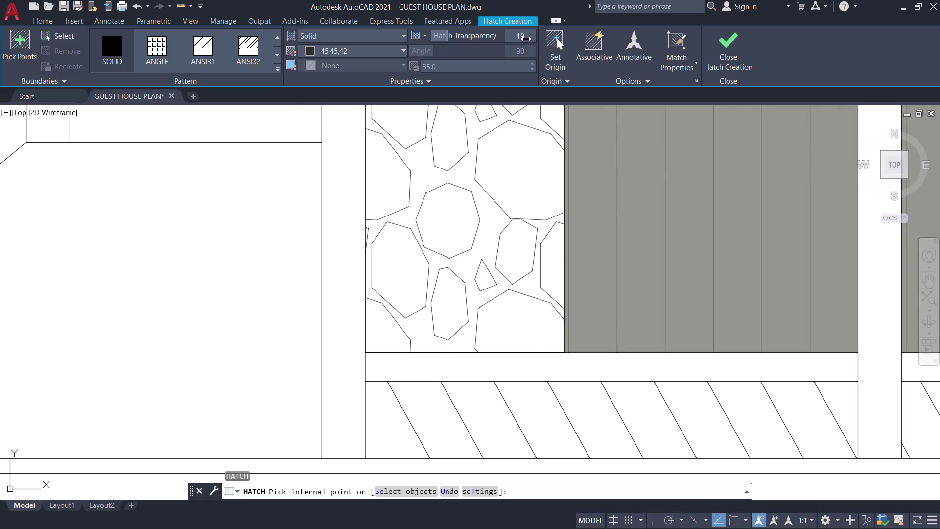
Set the hatch transparency to 3.
click(526, 36)
click(520, 35)
click(518, 37)
click(527, 35)
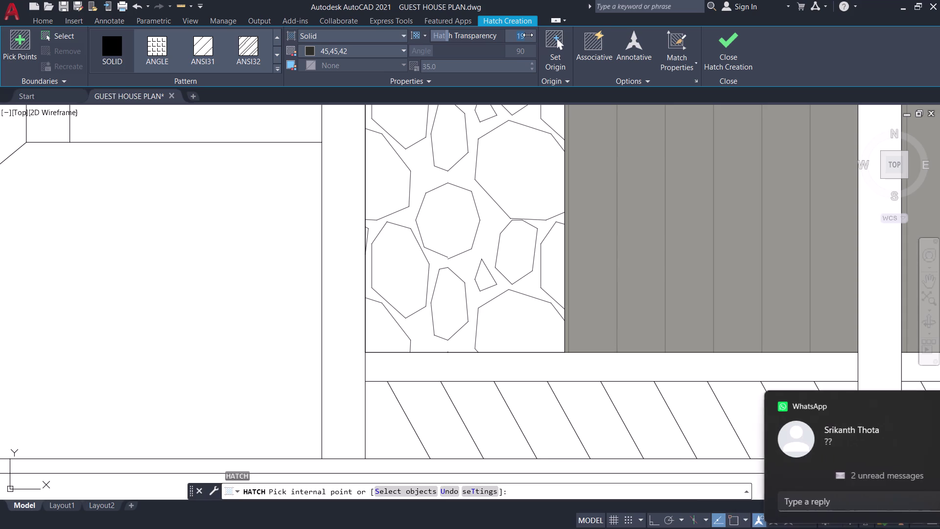
key(3)
key(Return)
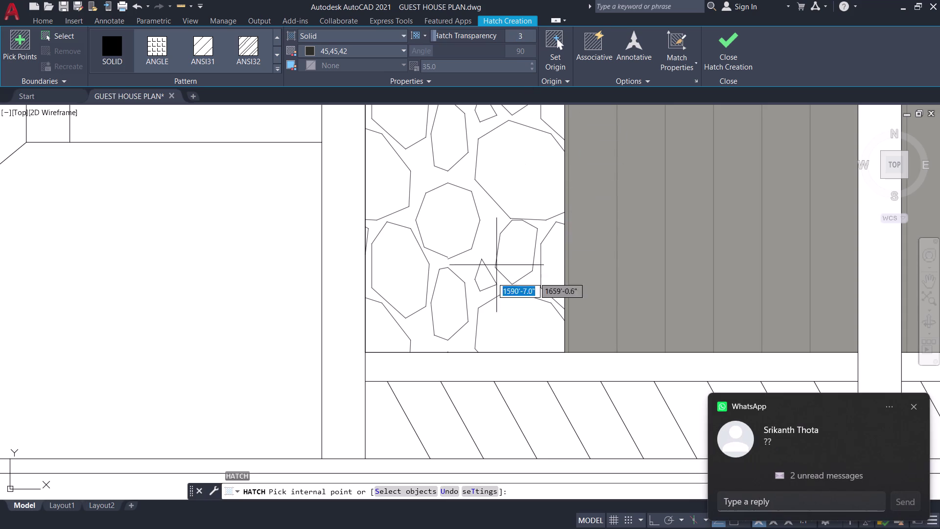
Fill the base strips below the stone column and the window wall dark.
click(470, 370)
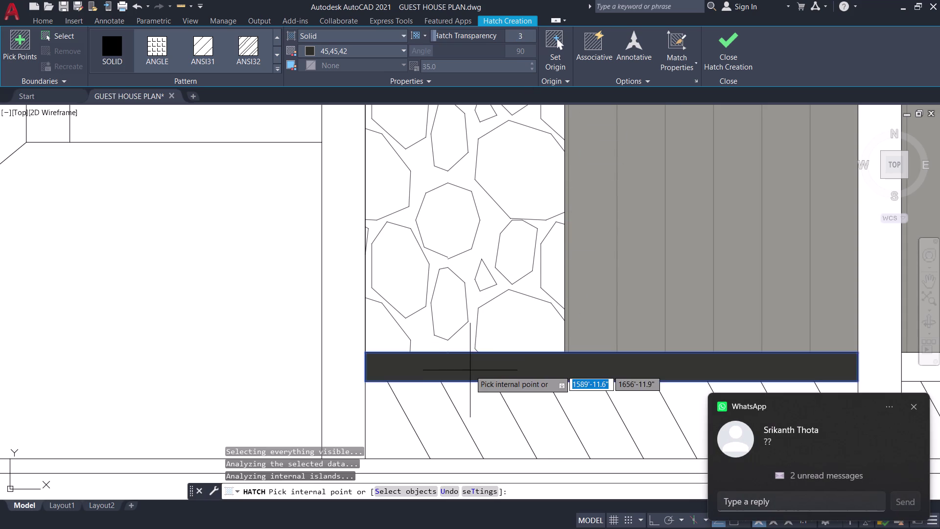
scroll(down, 3)
middle_drag(467, 369, 363, 335)
scroll(up, 3)
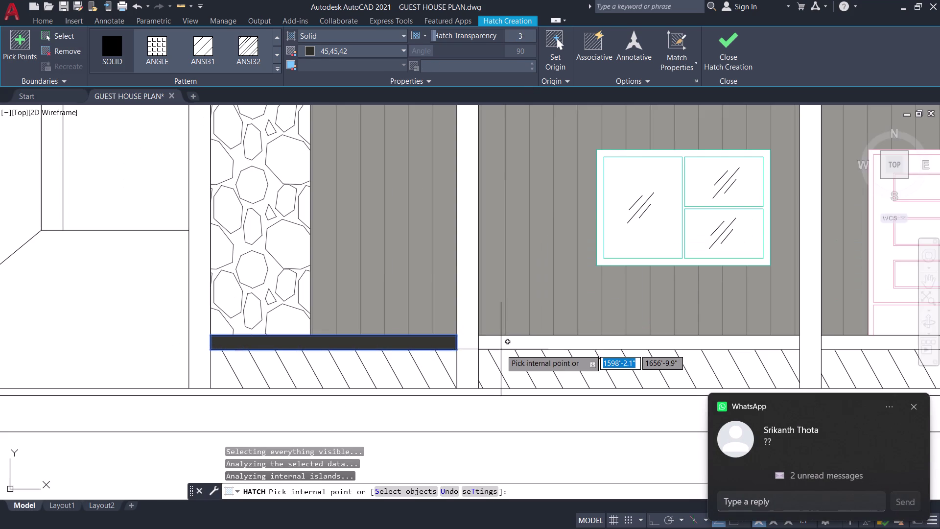
click(507, 344)
scroll(down, 3)
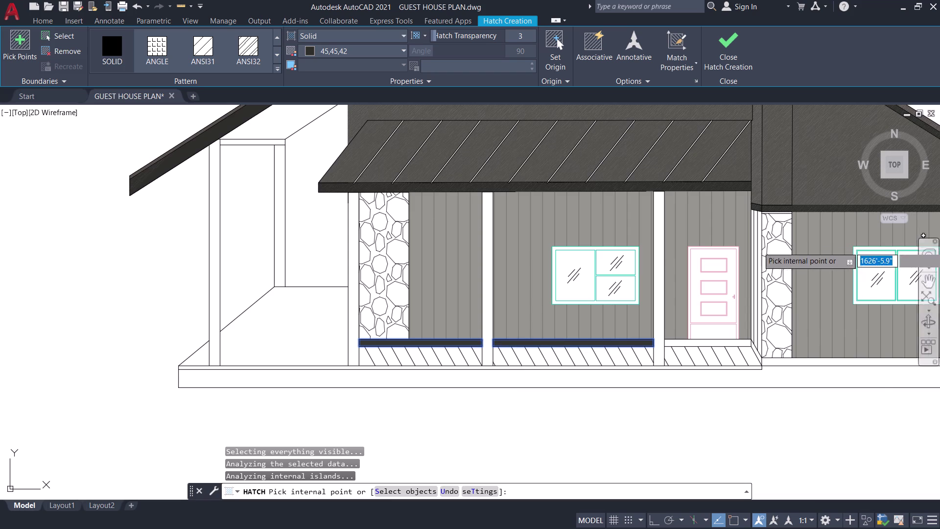
Fill the strip under the door, the angled corner and the right-wing band, then finish the hatch.
scroll(up, 3)
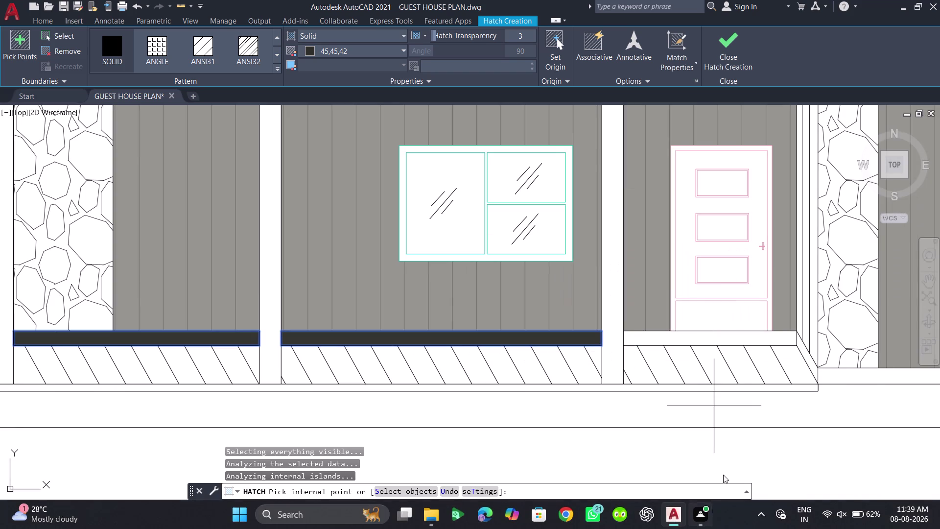
scroll(up, 3)
click(721, 336)
scroll(down, 3)
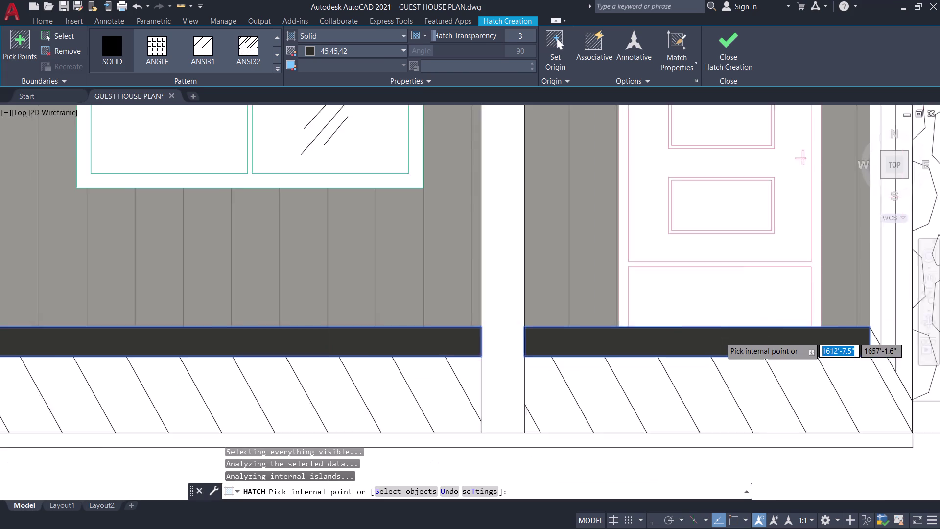
middle_drag(720, 337, 585, 326)
scroll(up, 3)
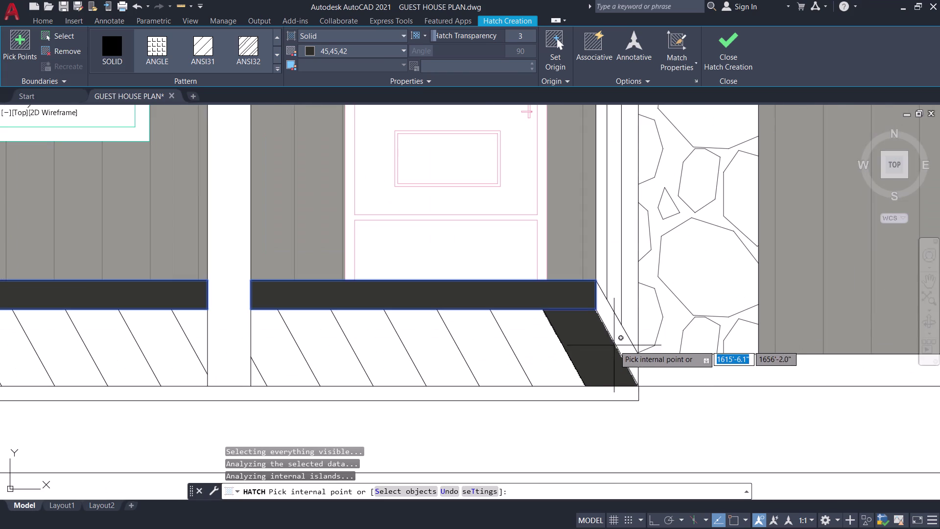
click(624, 340)
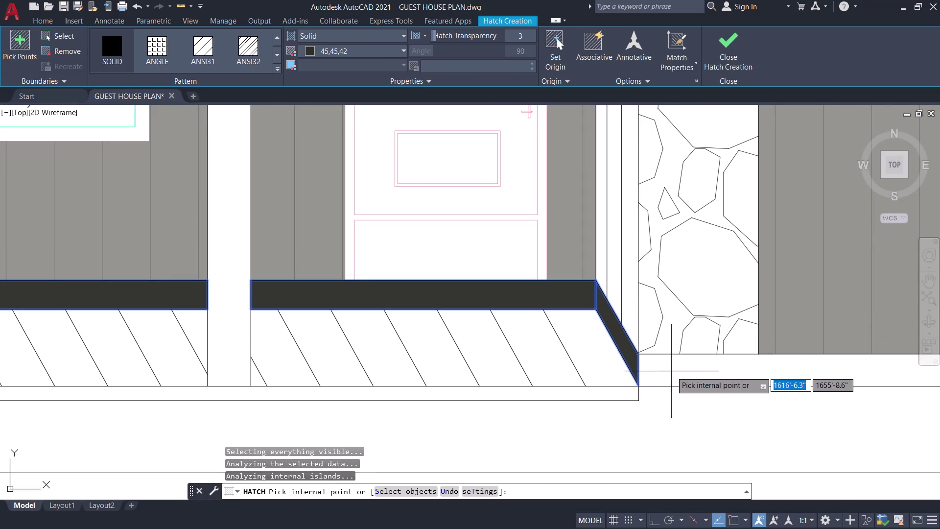
click(671, 370)
scroll(down, 3)
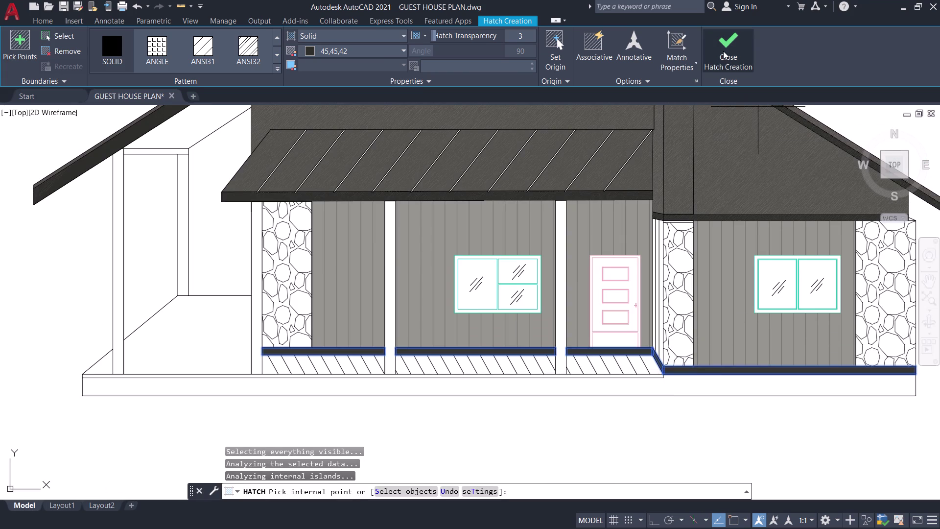
click(723, 51)
scroll(down, 3)
Recentre the elevation on the porch base and start a new HATCH.
middle_drag(496, 377, 580, 417)
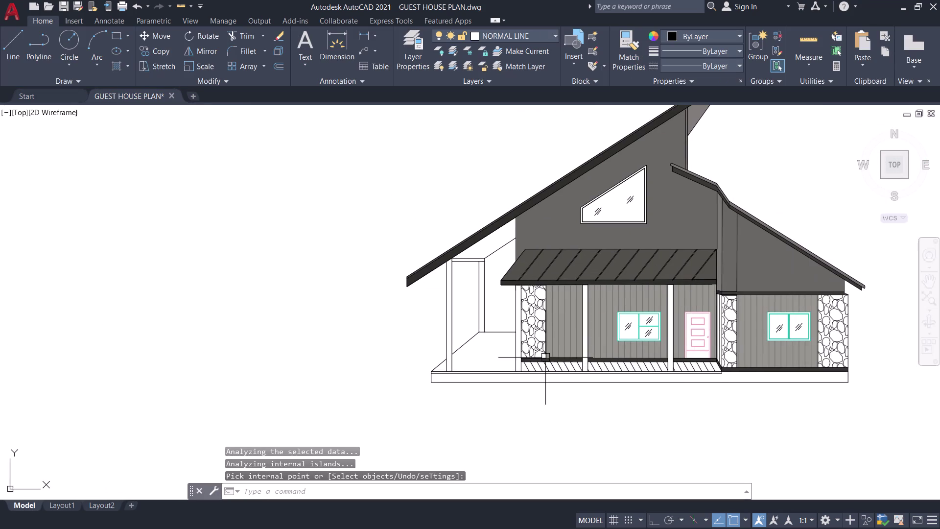
scroll(up, 3)
middle_drag(567, 431, 622, 395)
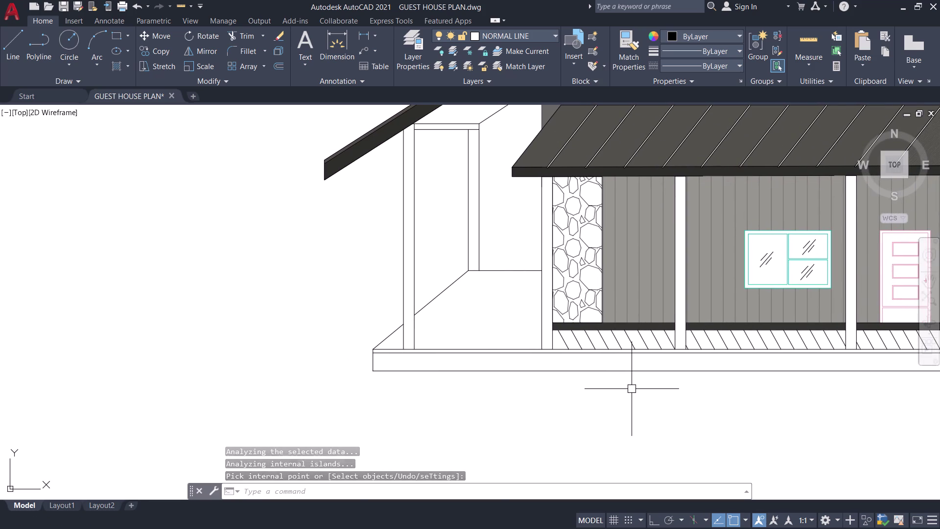
text(H)
key(space)
drag(360, 54, 368, 53)
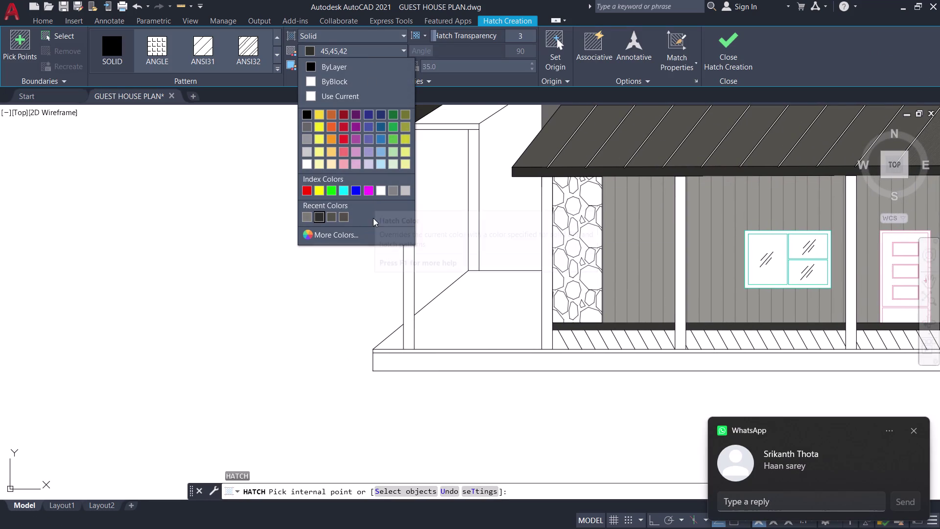
Open More Colors and browse the colour swatches.
click(374, 232)
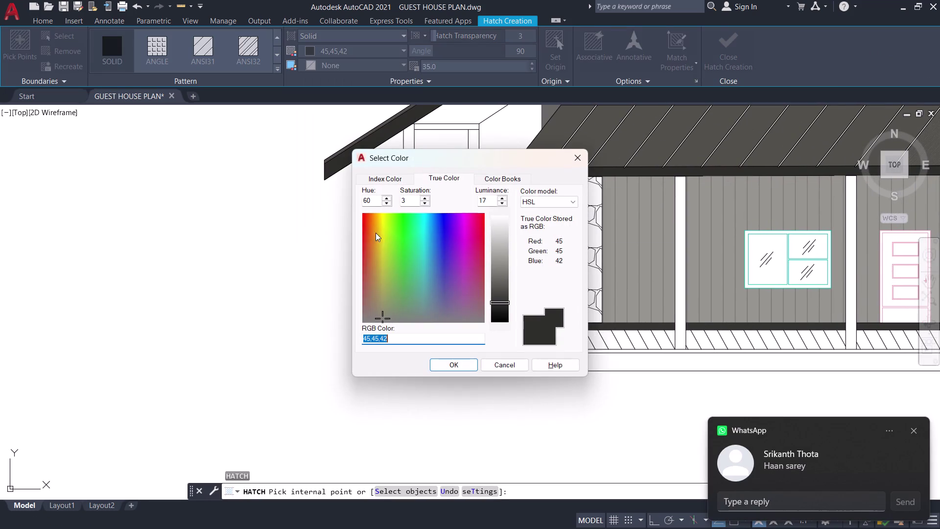
click(497, 182)
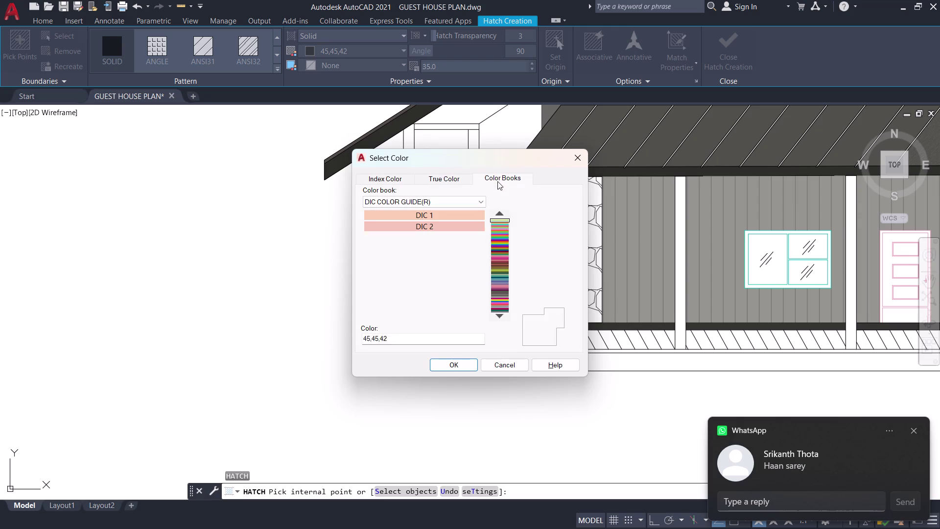
click(500, 224)
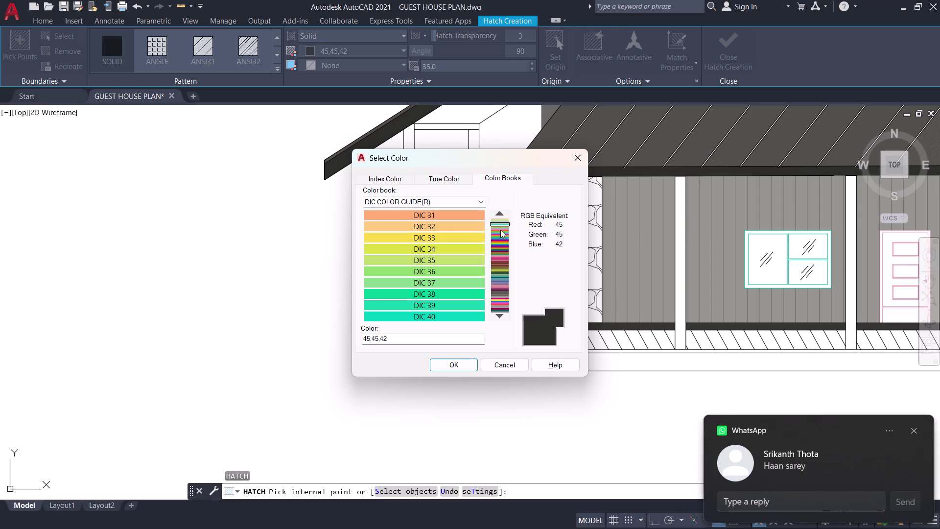
click(503, 238)
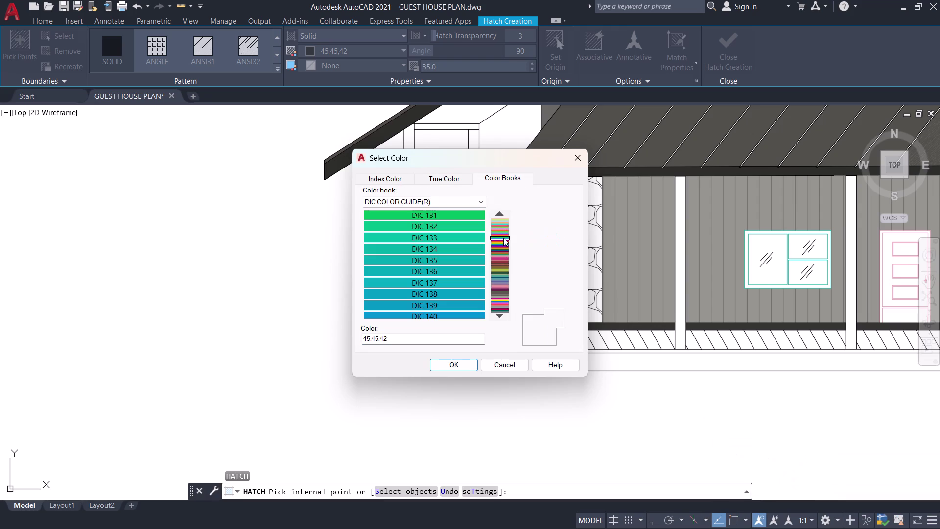
click(503, 245)
click(503, 250)
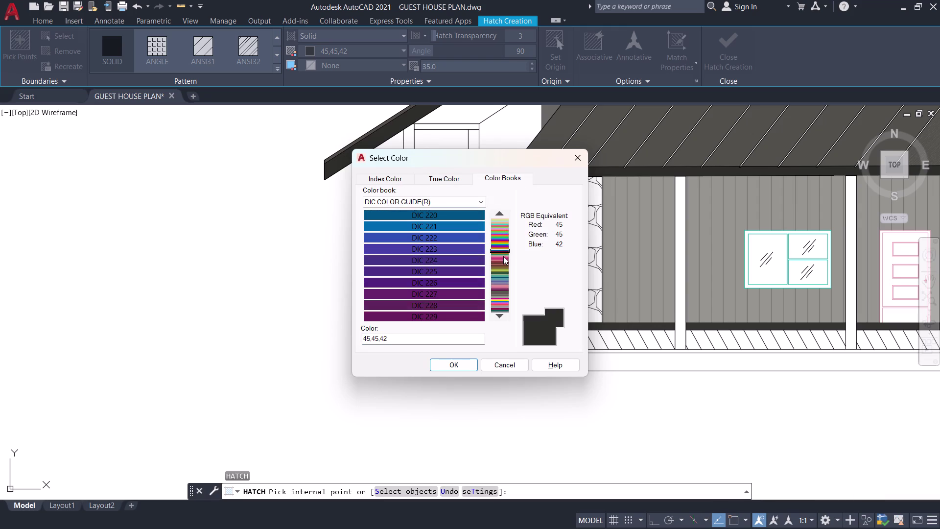
click(504, 256)
click(501, 266)
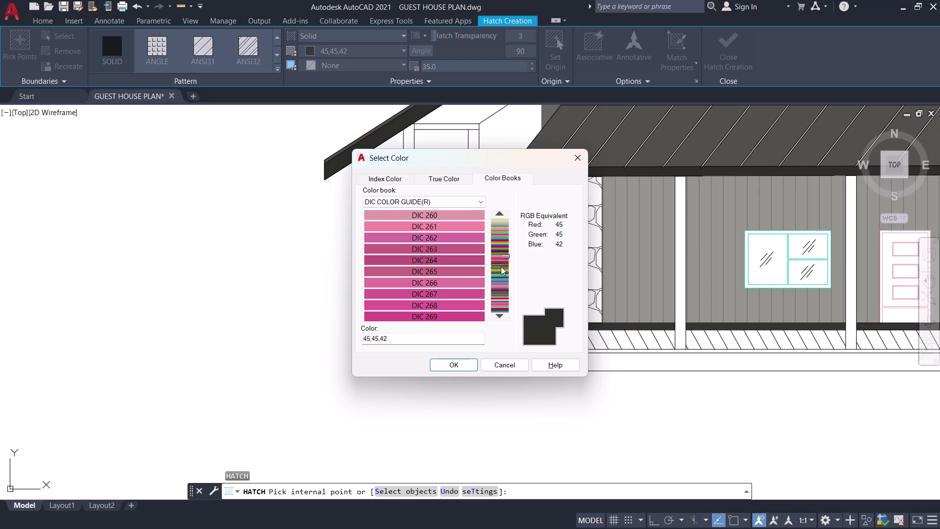
Choose DIC 546 1/2 from the DIC COLOR GUIDE(R) colour book and confirm.
click(501, 271)
click(503, 297)
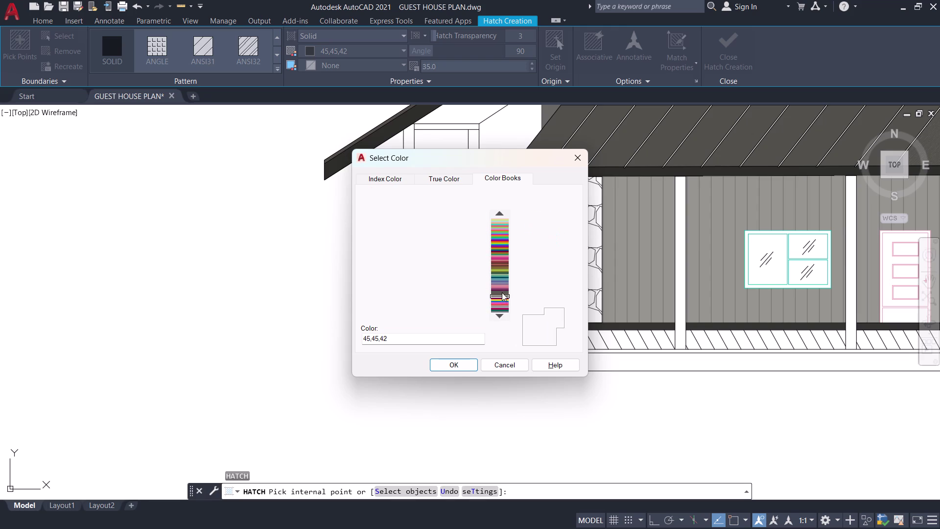
click(496, 211)
click(475, 223)
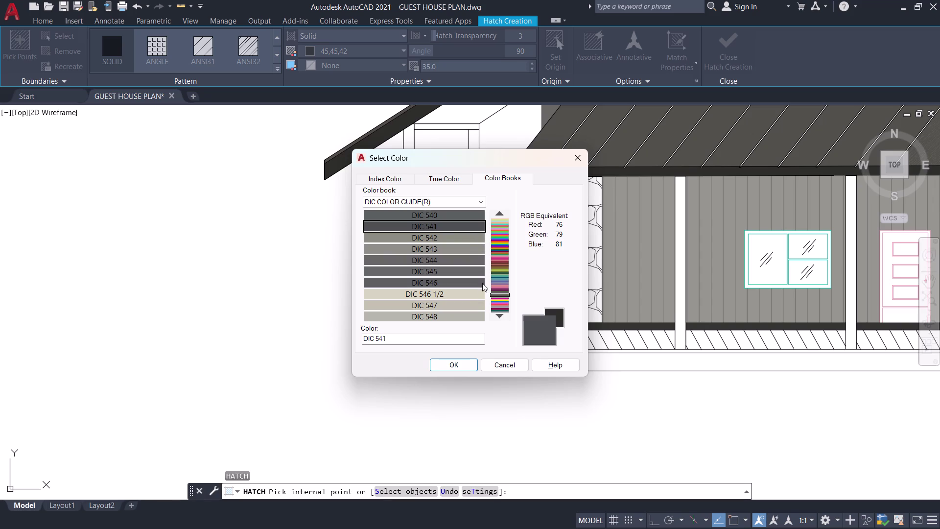
click(475, 290)
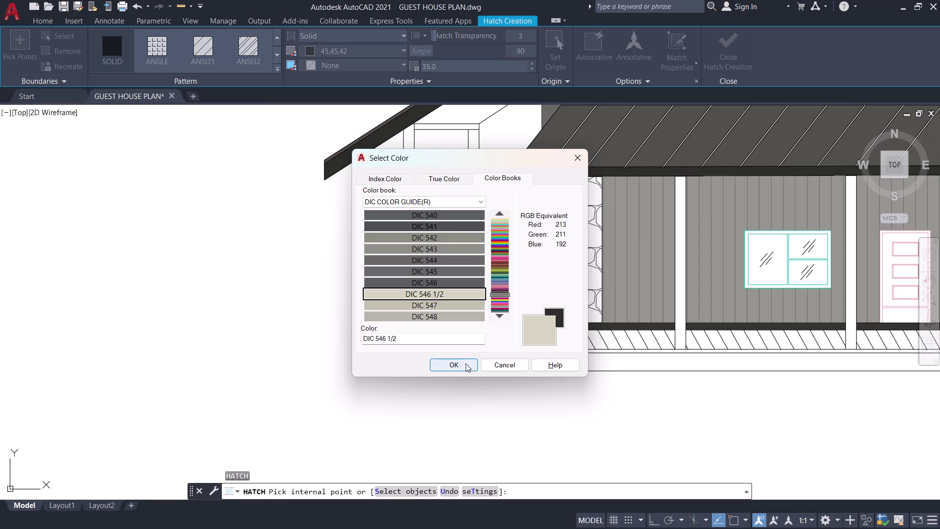
click(465, 363)
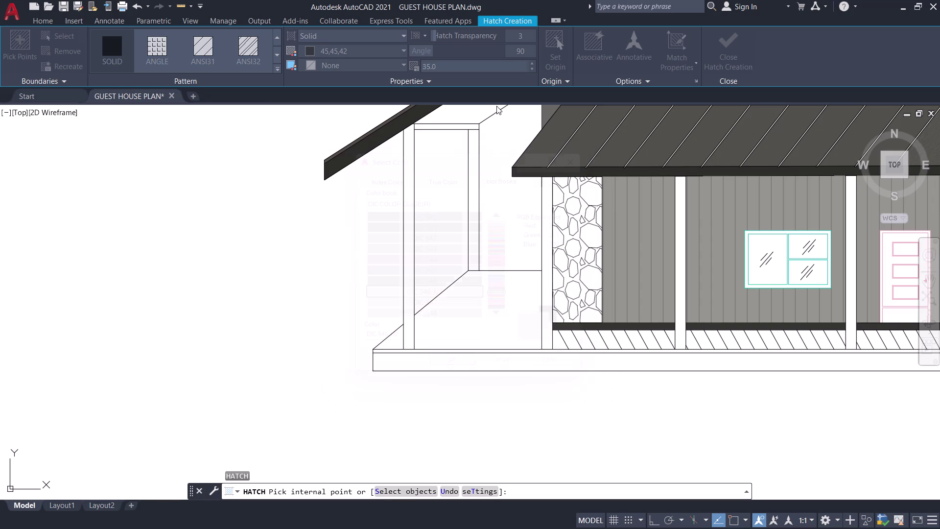
Fill the left stone column beige, then undo that fill.
click(589, 239)
scroll(down, 3)
middle_drag(584, 239, 509, 253)
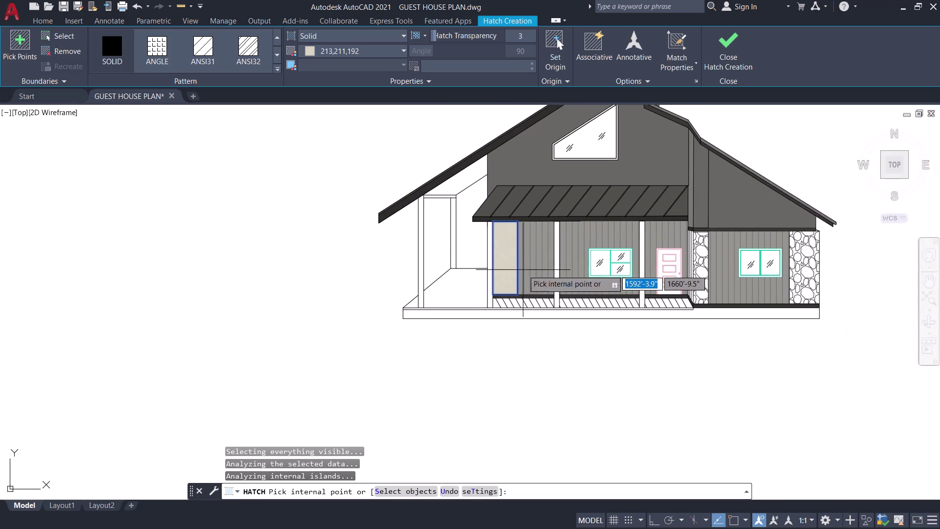
scroll(up, 3)
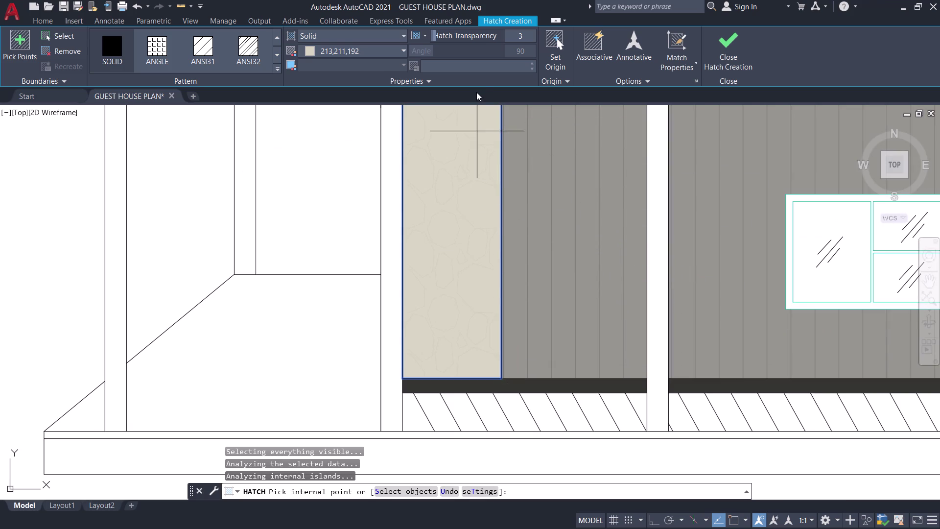
key(ctrl+z)
scroll(up, 3)
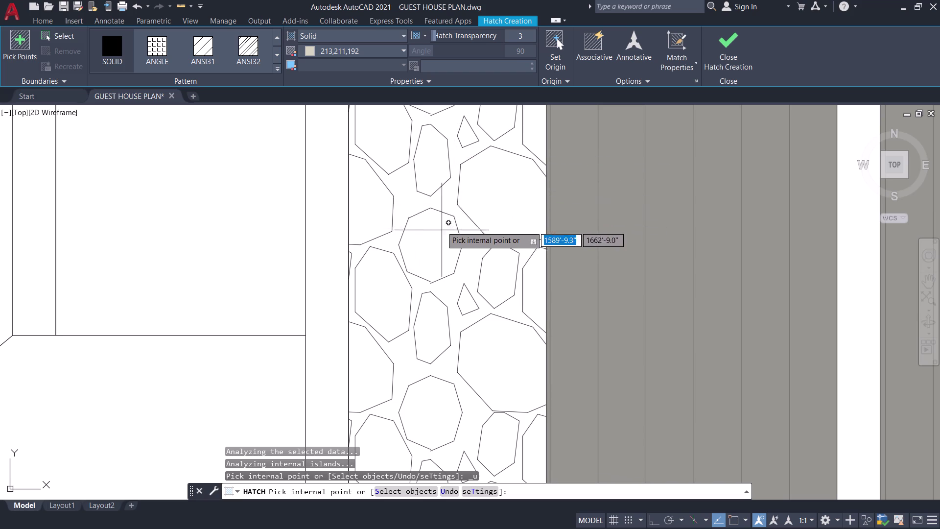
Retry filling the stone column, undo again, and re-pick the left column.
scroll(up, 3)
click(389, 205)
scroll(down, 3)
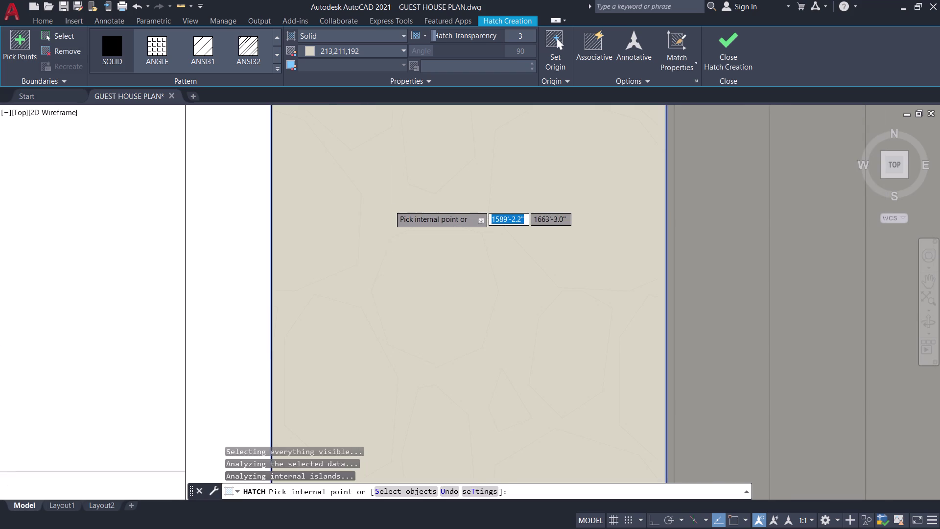
scroll(down, 3)
click(460, 66)
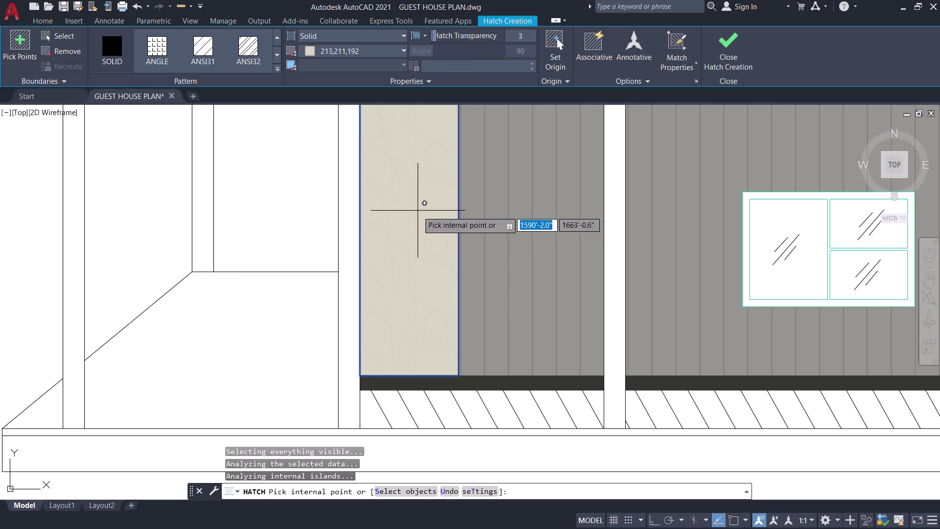
key(ctrl+z)
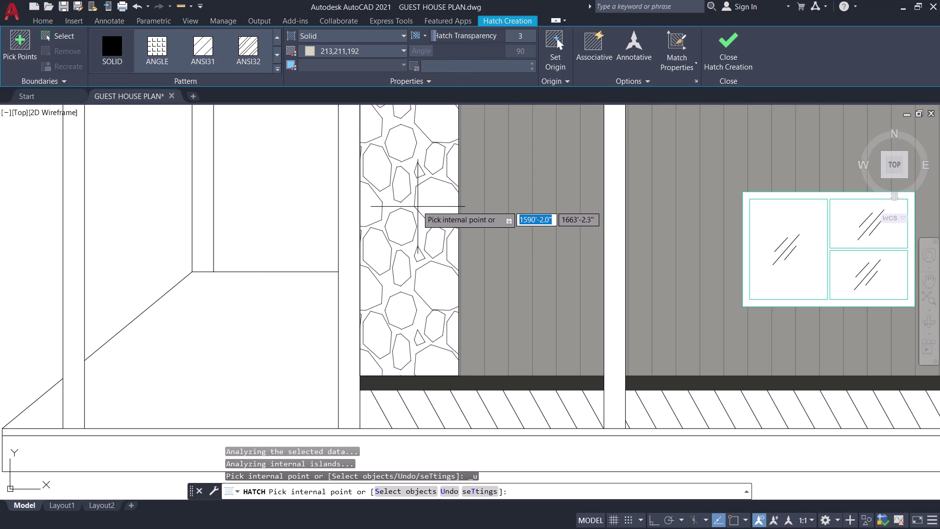
click(416, 180)
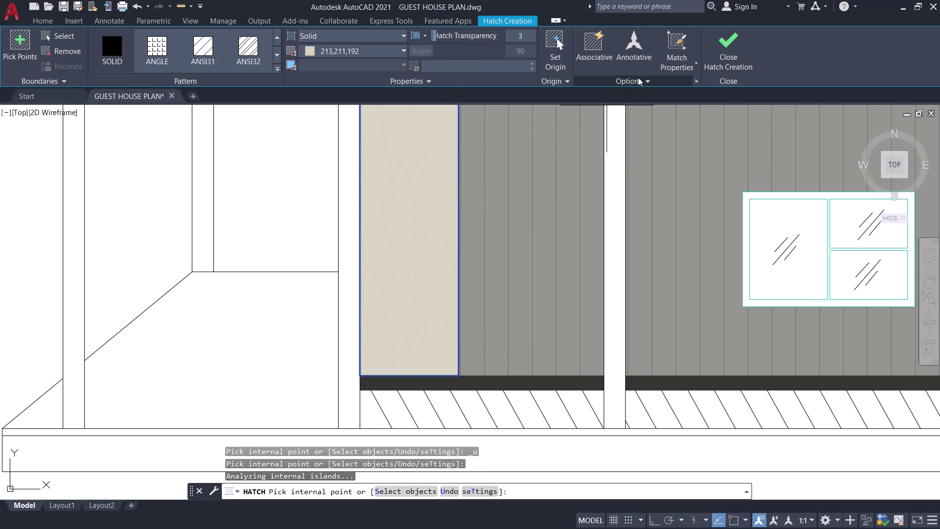
Set island detection to Normal, choose a draw order, and re-pick the left stone column.
click(638, 78)
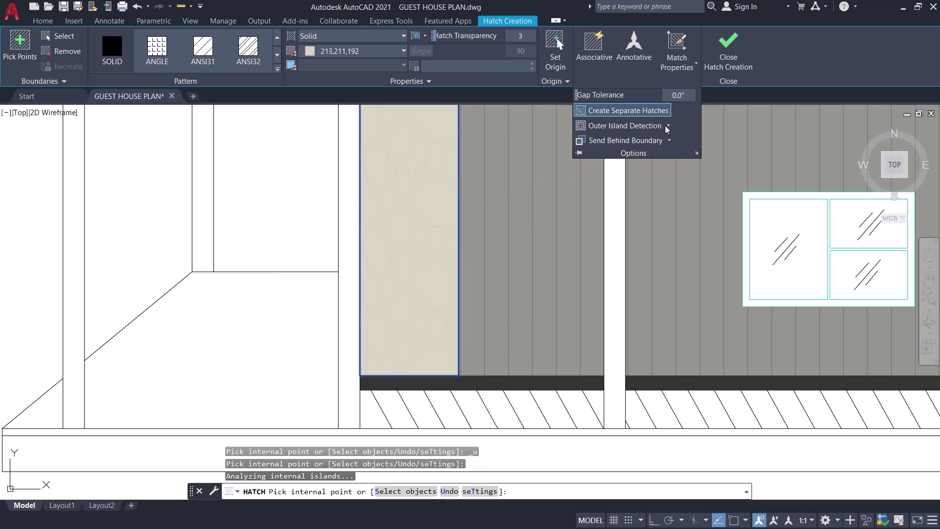
click(666, 126)
click(646, 138)
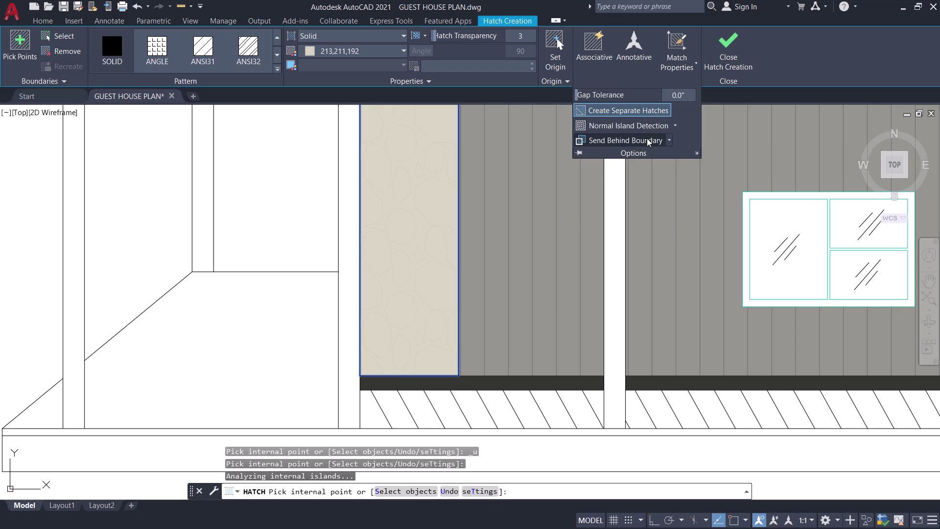
click(666, 137)
click(667, 138)
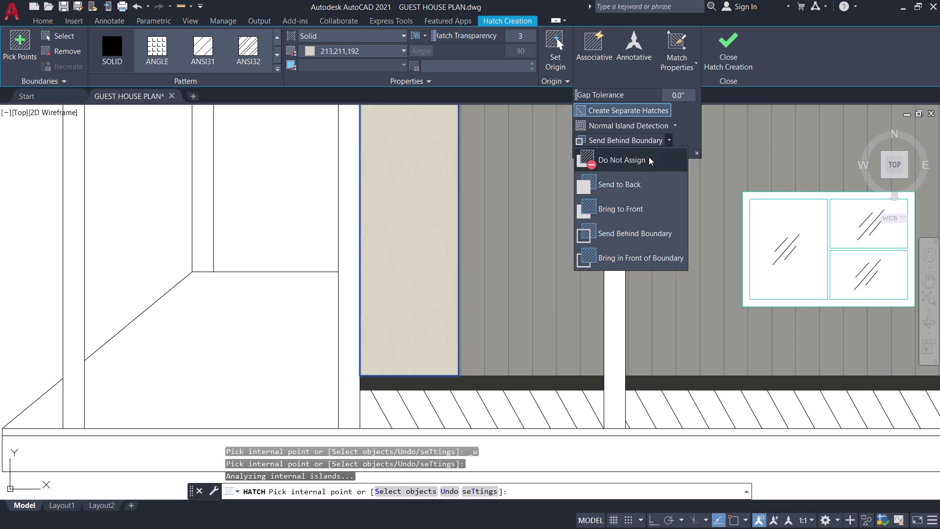
click(627, 207)
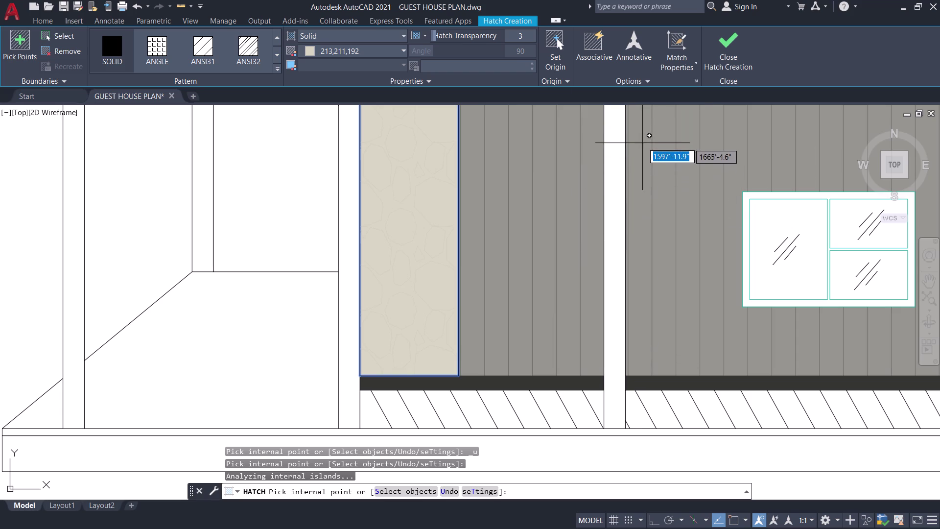
click(425, 195)
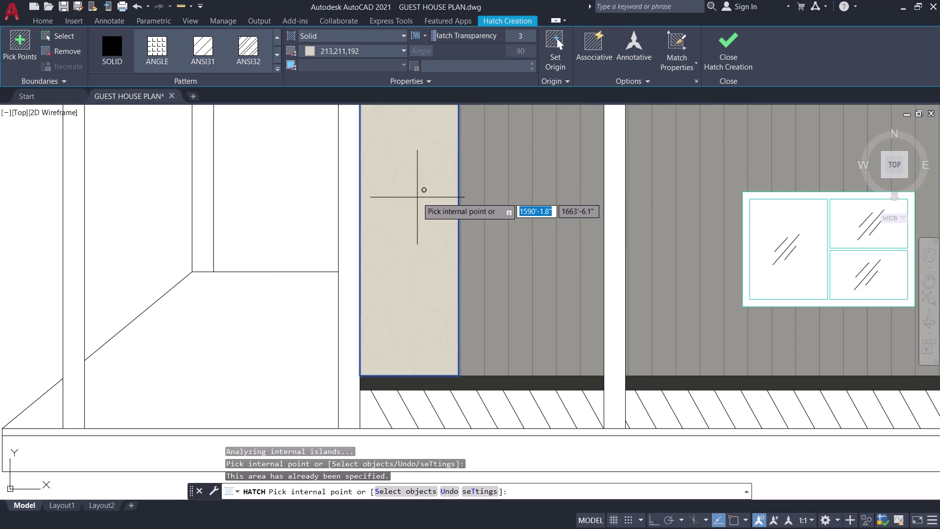
scroll(down, 3)
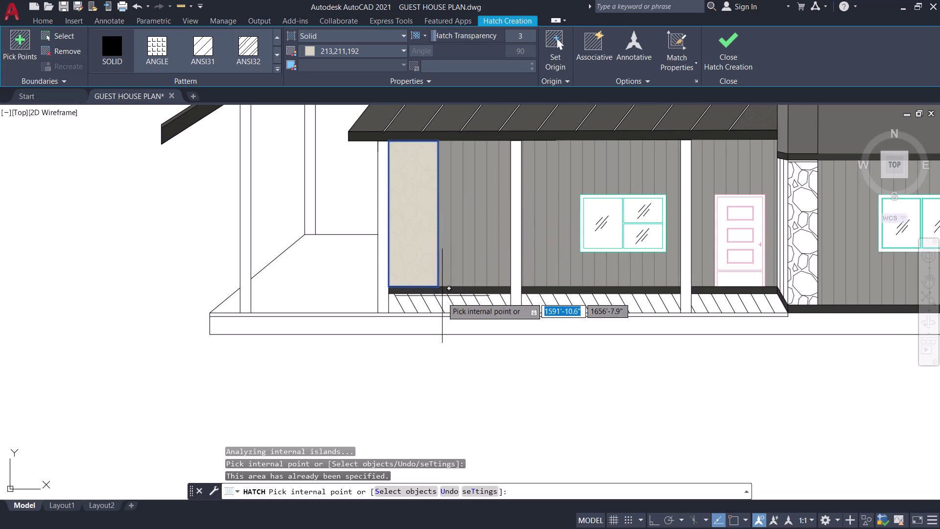
Add the stone column right of the door to the beige fill.
middle_drag(445, 305, 465, 339)
scroll(up, 3)
click(706, 291)
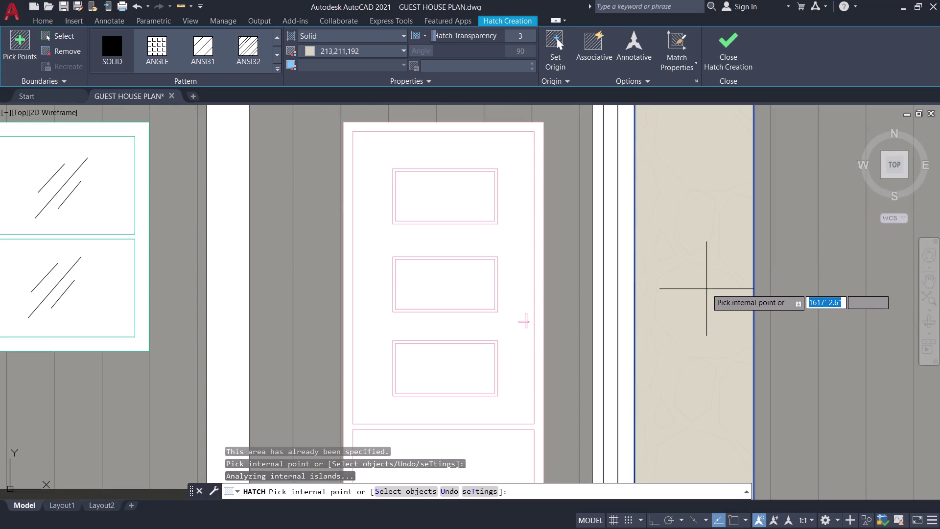
scroll(down, 3)
middle_drag(706, 286, 629, 302)
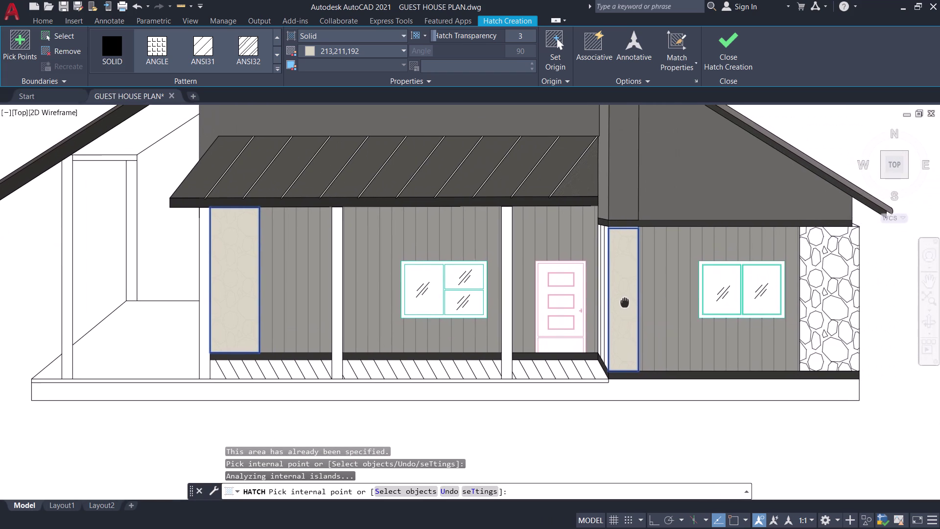
middle_drag(628, 302, 621, 302)
Set hatch transparency to about 54, fill the rightmost stone column, and finish the hatch.
drag(436, 33, 451, 33)
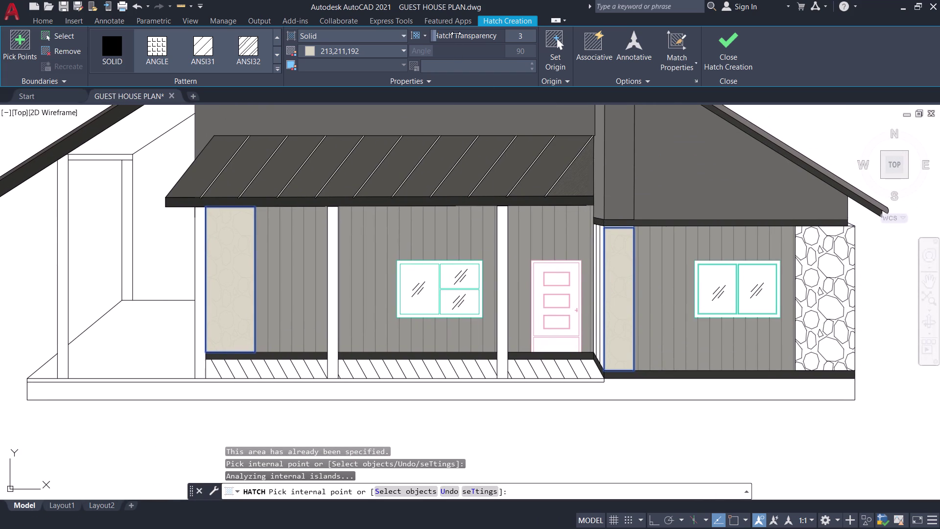
drag(451, 33, 533, 42)
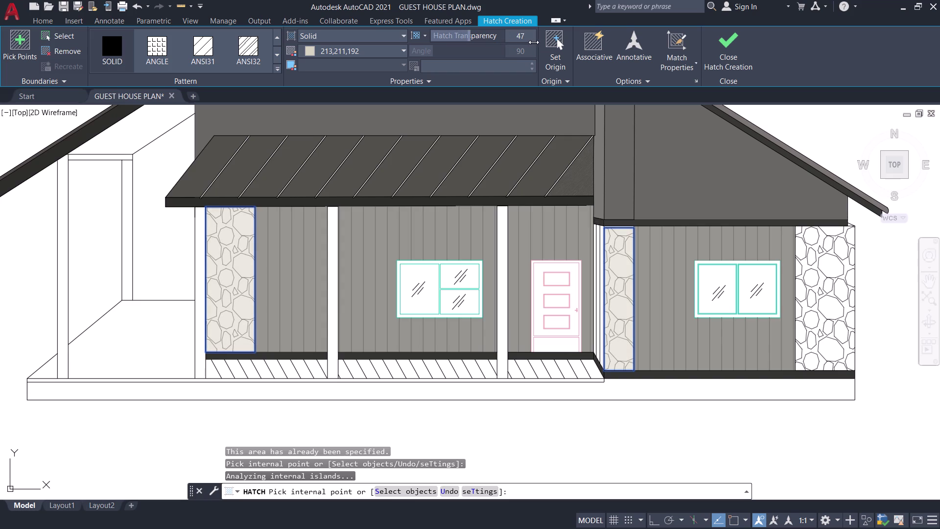
drag(533, 42, 621, 47)
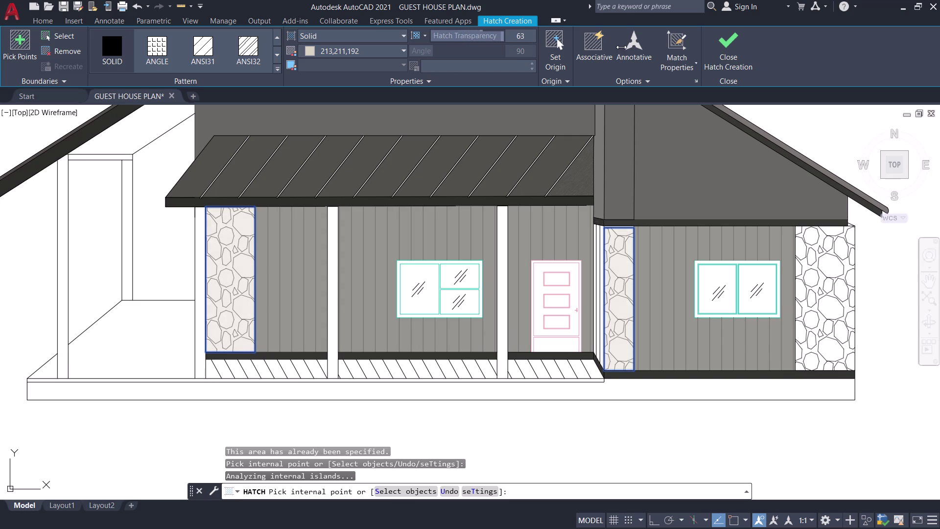
drag(621, 47, 566, 47)
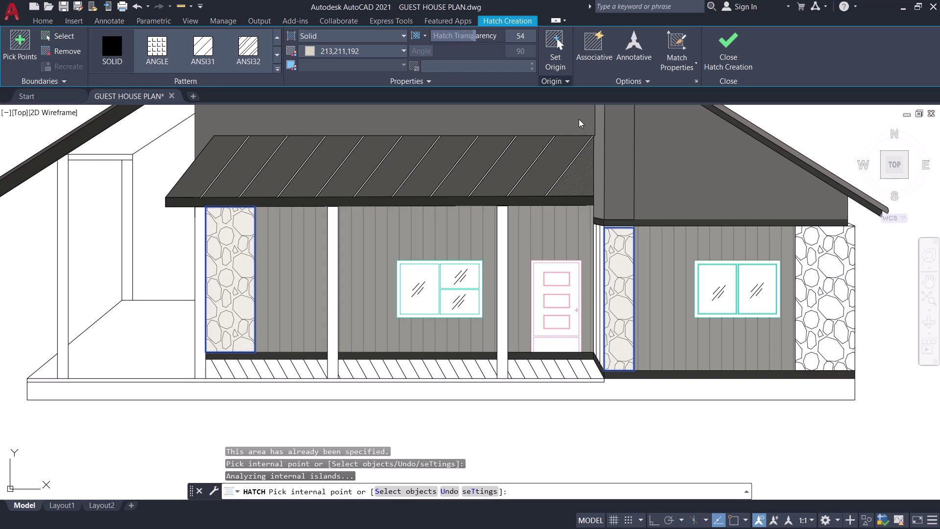
click(830, 268)
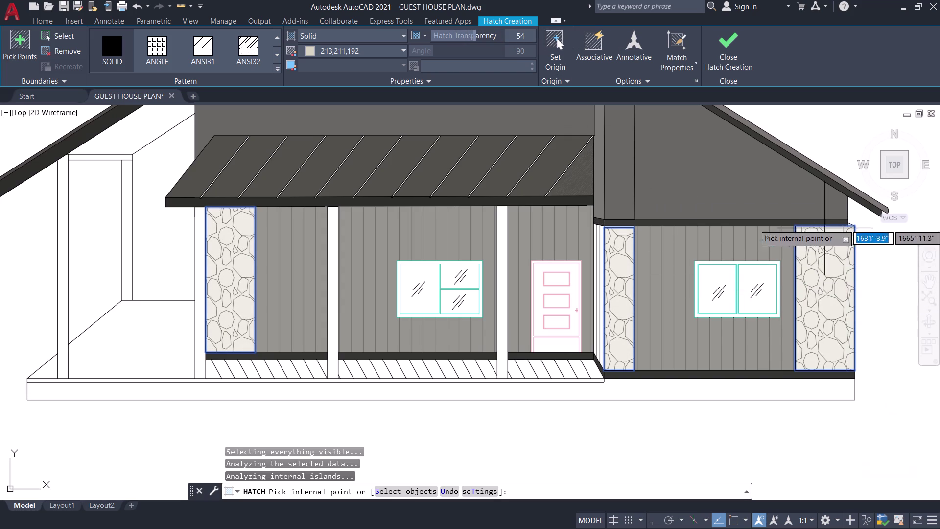
click(733, 44)
Save the drawing with Ctrl+S, then zoom to the porch and start another HATCH.
scroll(down, 3)
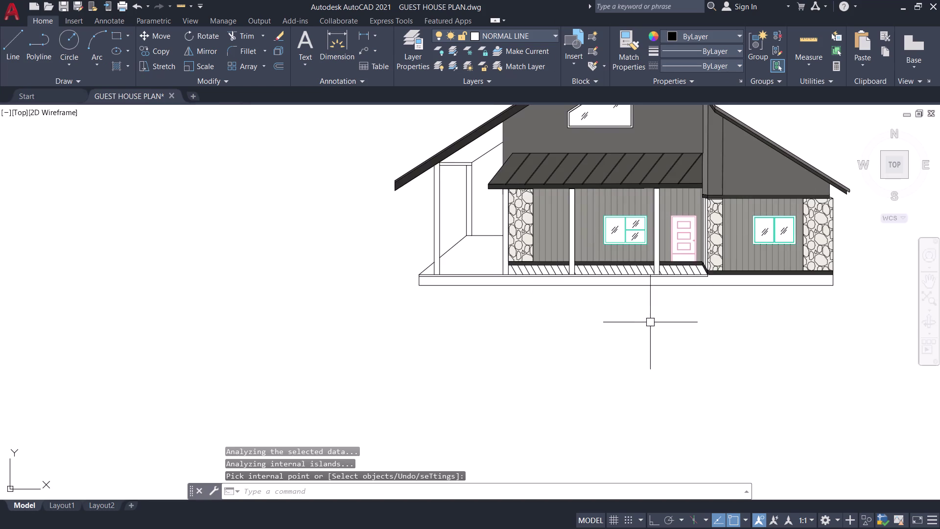
middle_drag(650, 322, 672, 379)
key(ctrl+s)
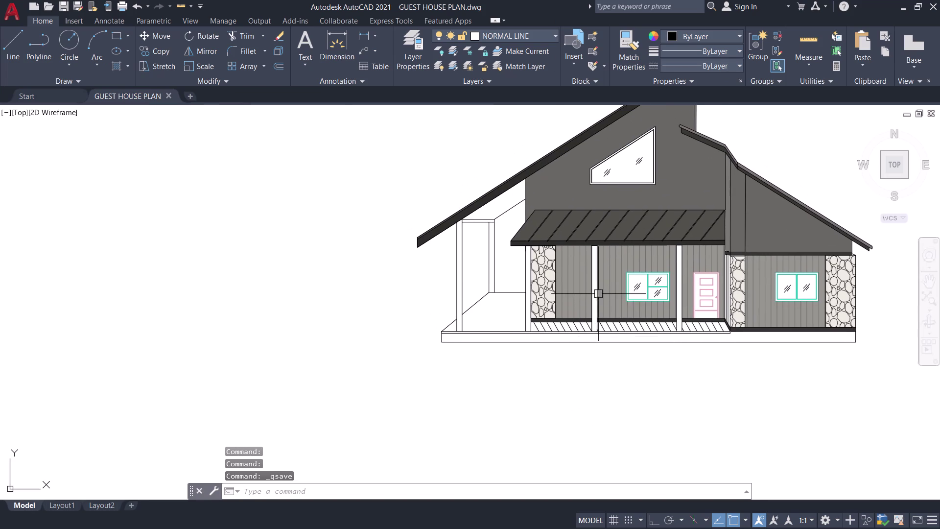
scroll(up, 3)
middle_drag(630, 399, 575, 398)
middle_drag(503, 385, 508, 405)
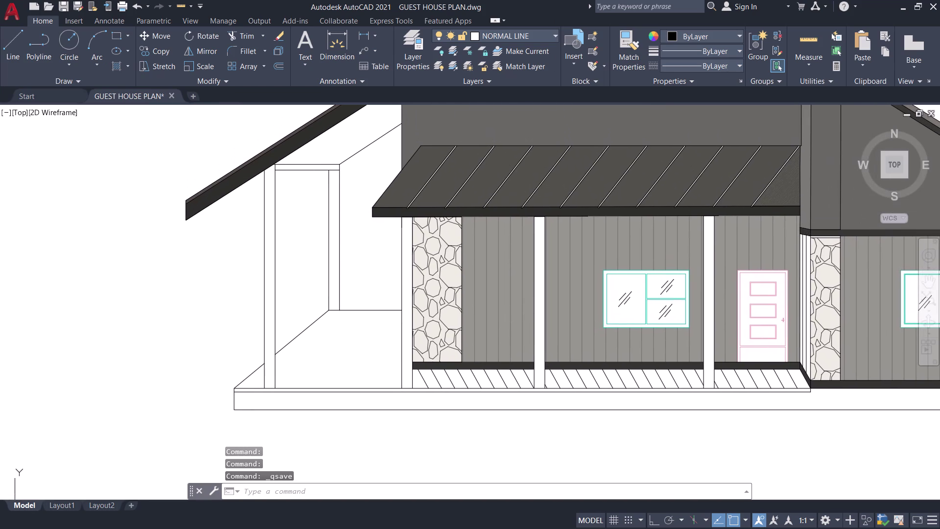
key(h)
key(space)
Open the full colour picker and try DIC Color Guide shades like DIC 7 and DIC 126.
click(330, 46)
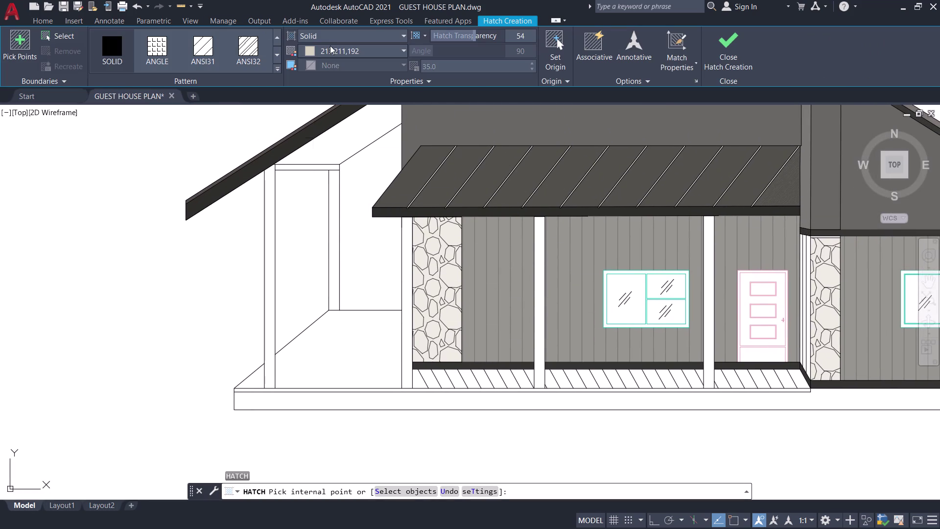
click(340, 236)
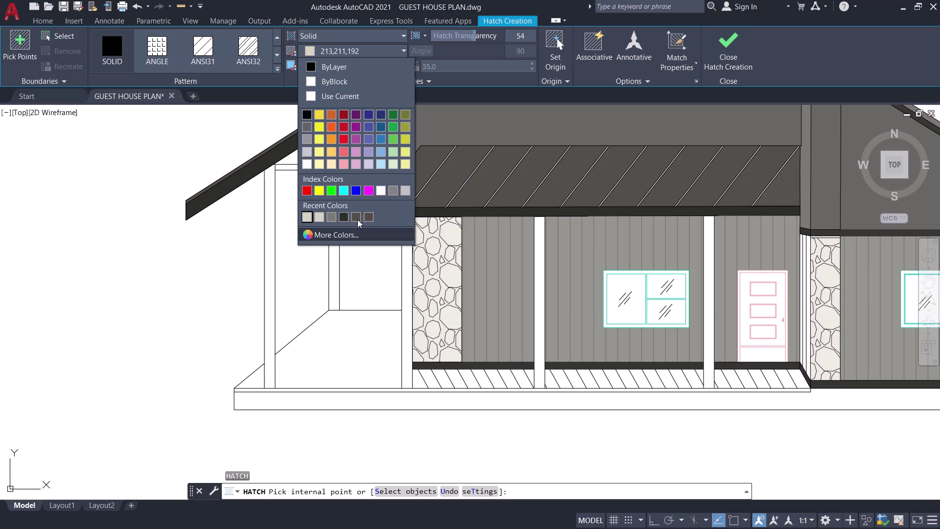
click(508, 175)
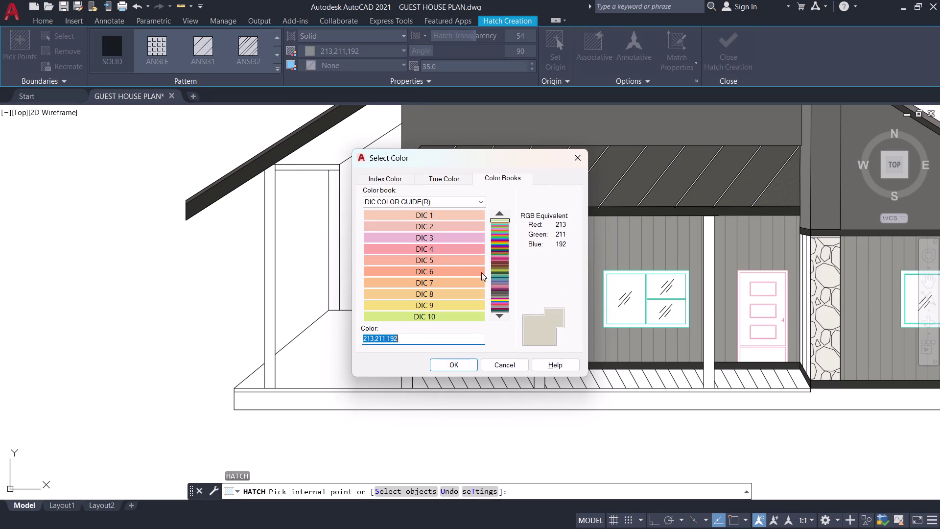
click(460, 288)
click(465, 280)
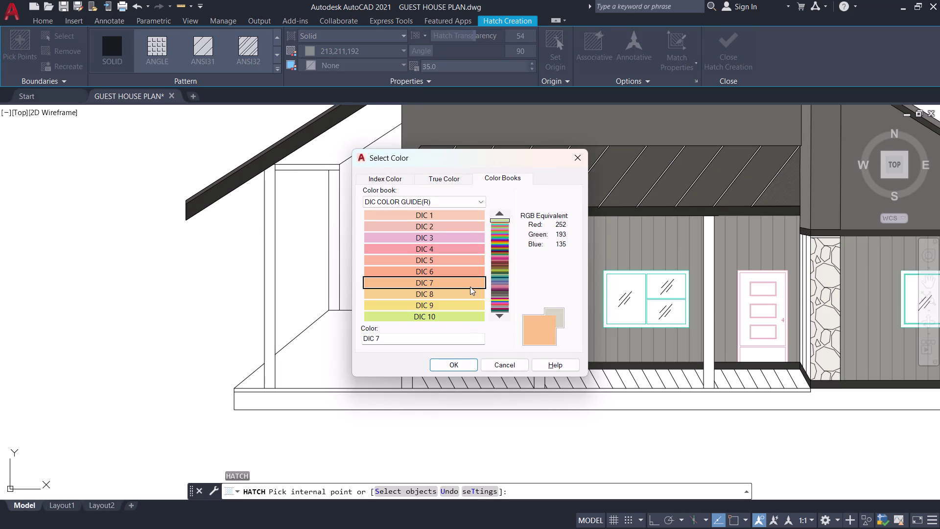
click(502, 275)
click(498, 294)
click(501, 221)
click(501, 237)
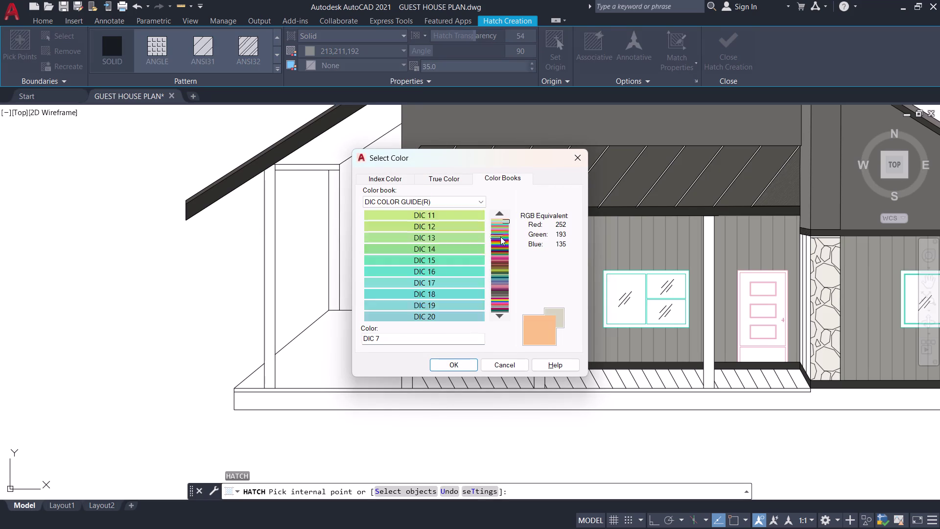
click(468, 273)
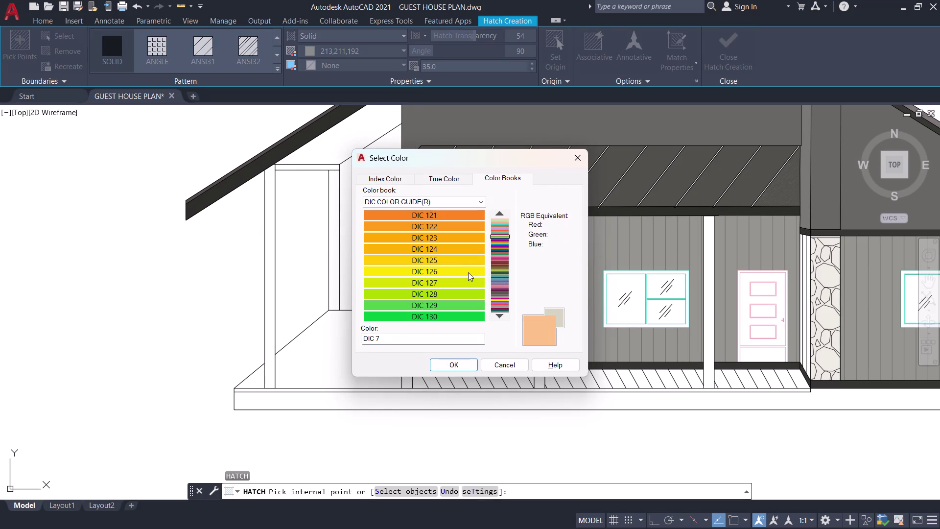
click(507, 268)
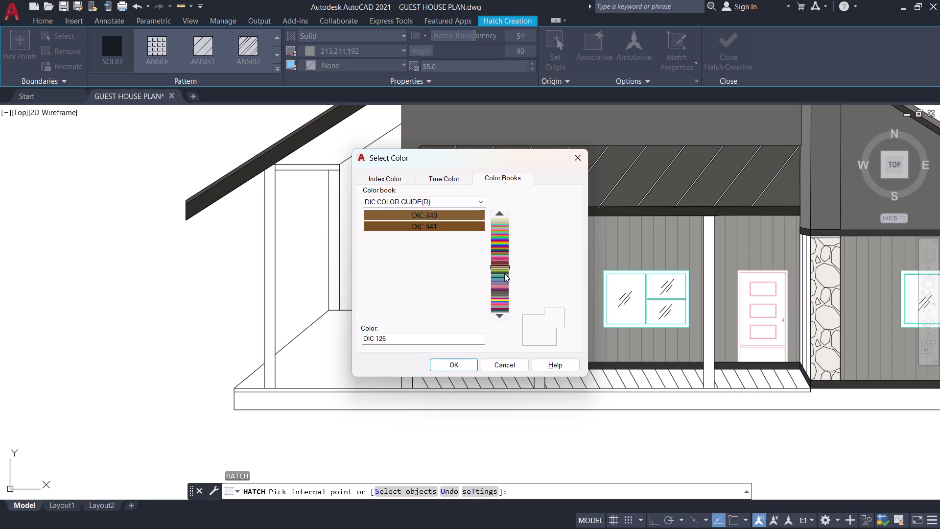
Browse the DIC Color Guide through red, pink, DIC 510 grey and DIC 500 brown ranges.
click(505, 269)
click(497, 254)
click(498, 261)
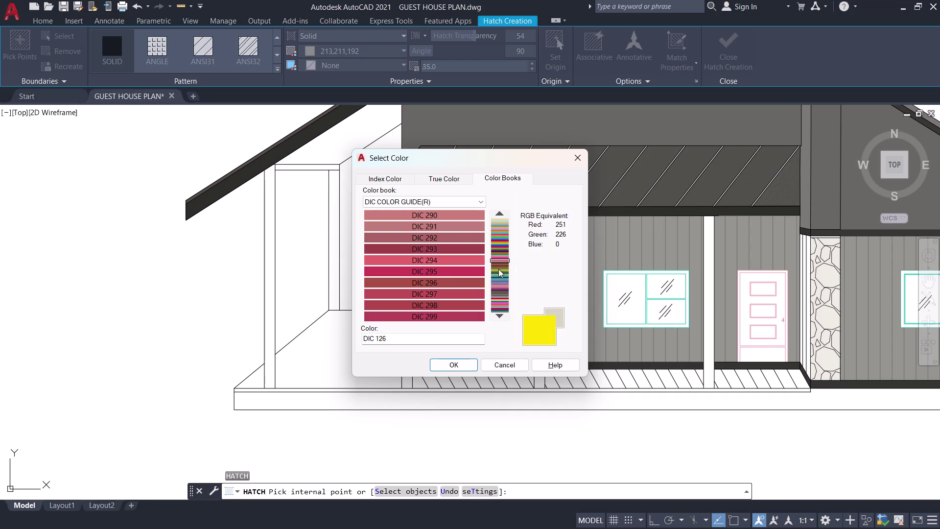
click(498, 268)
click(500, 276)
click(500, 283)
click(501, 289)
click(503, 295)
click(503, 303)
click(503, 309)
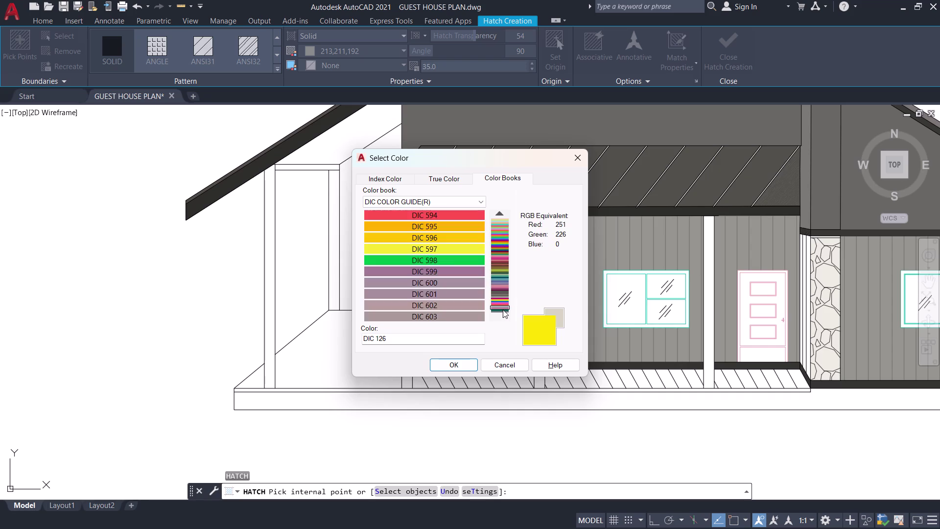
click(505, 294)
click(503, 278)
click(507, 257)
click(505, 252)
click(500, 293)
double_click(501, 308)
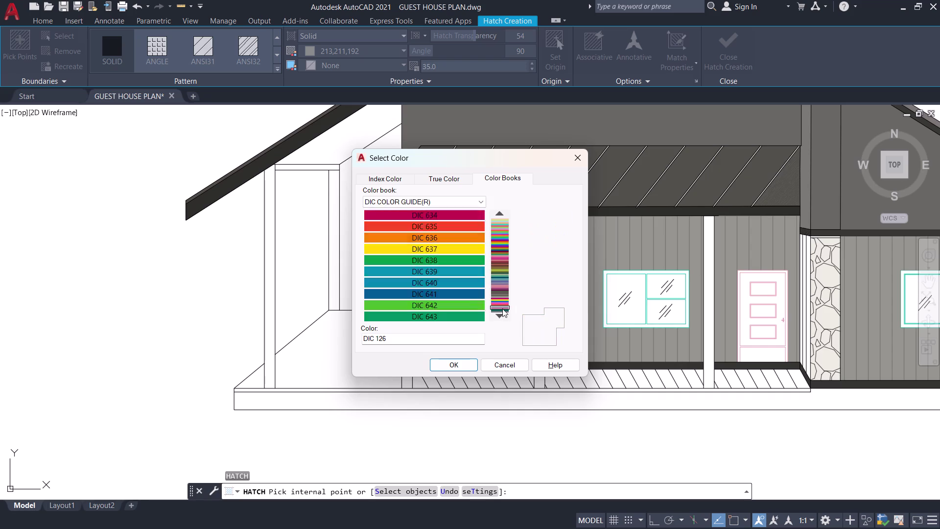
click(500, 310)
click(500, 303)
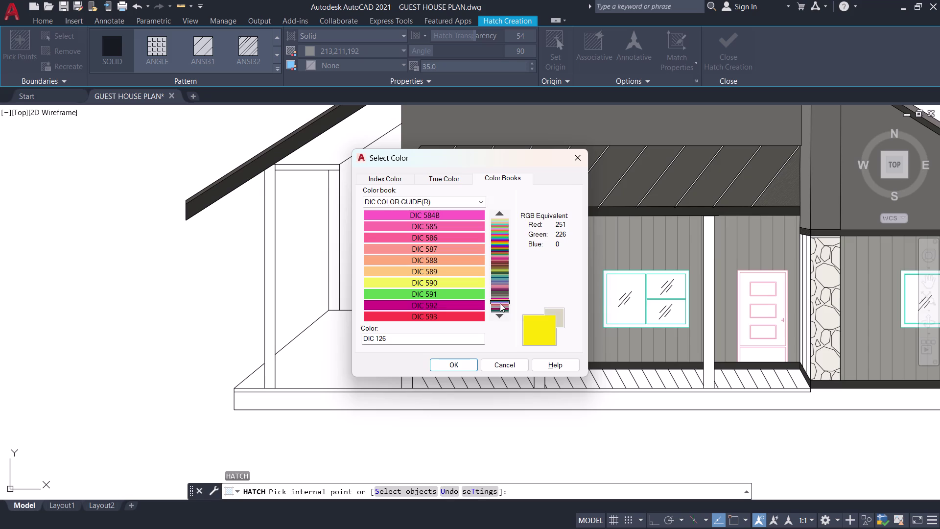
click(500, 306)
triple_click(498, 211)
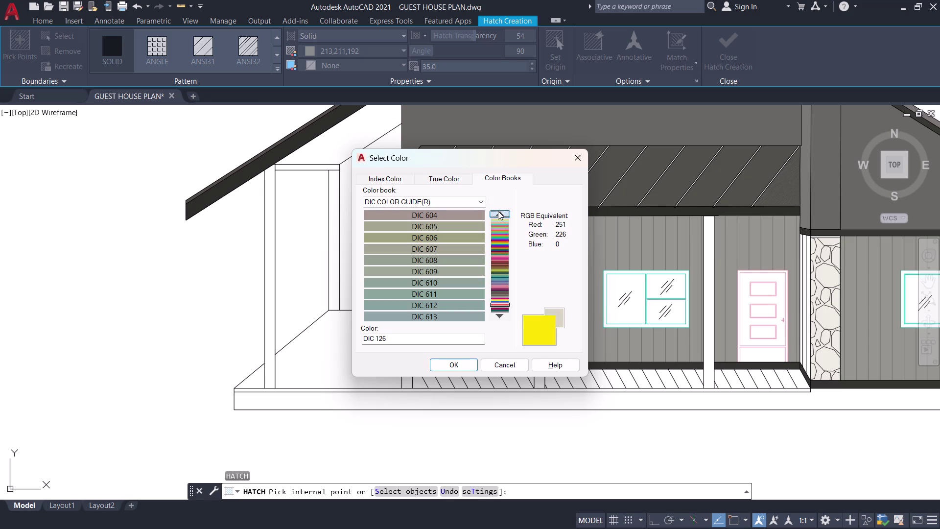
click(501, 210)
double_click(501, 210)
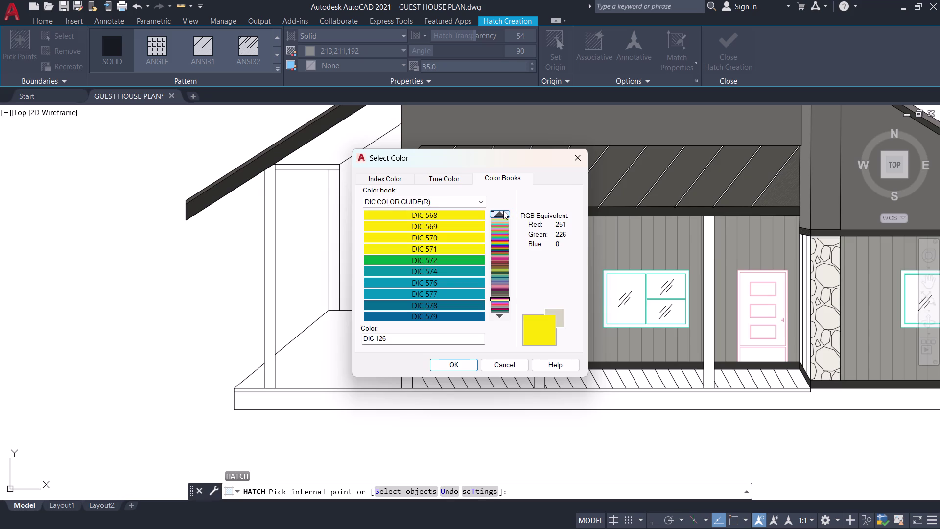
click(504, 210)
double_click(503, 210)
double_click(504, 211)
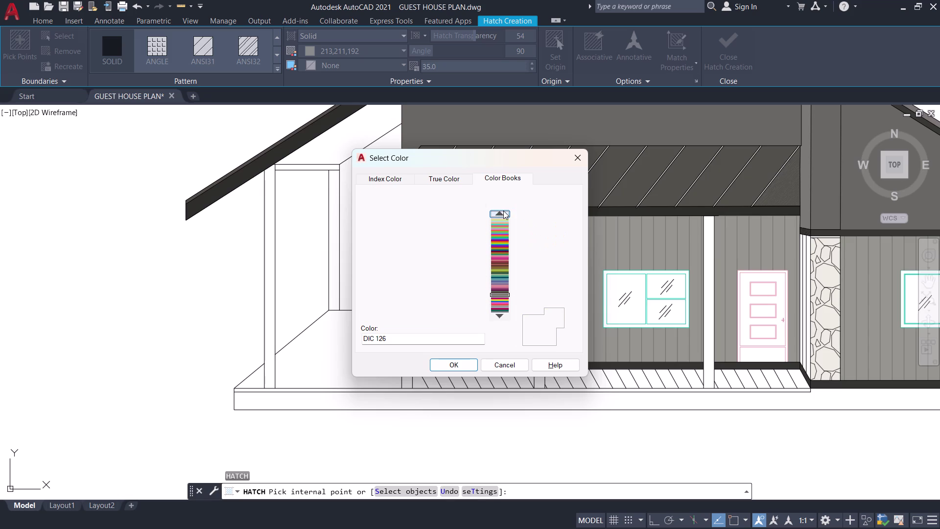
triple_click(503, 211)
double_click(504, 211)
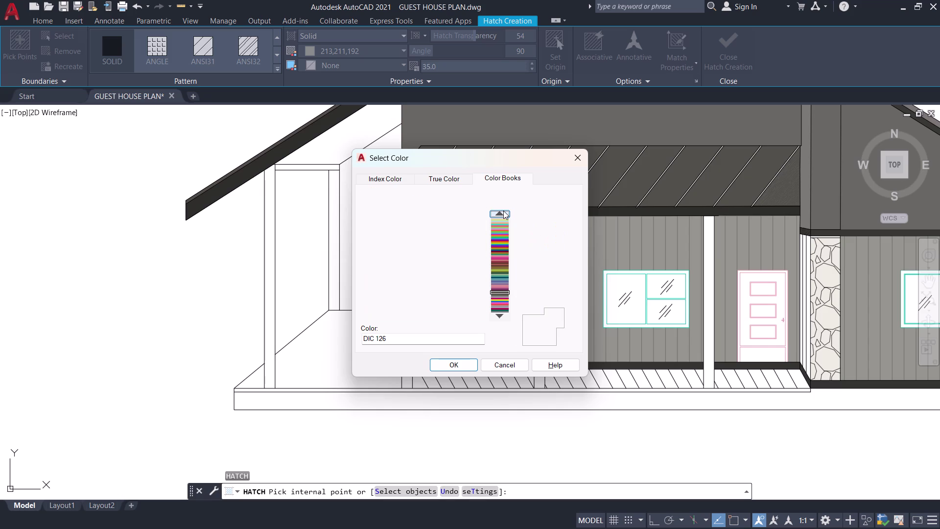
click(504, 210)
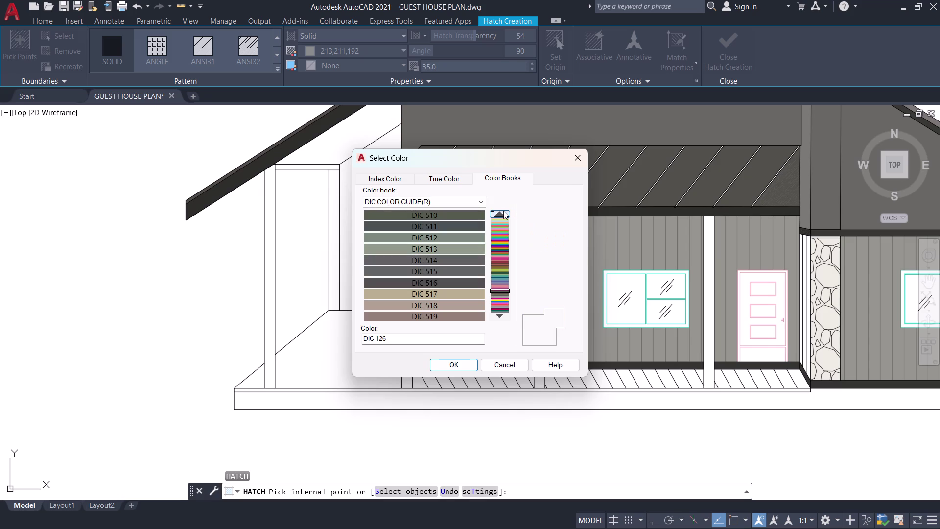
click(503, 210)
click(477, 281)
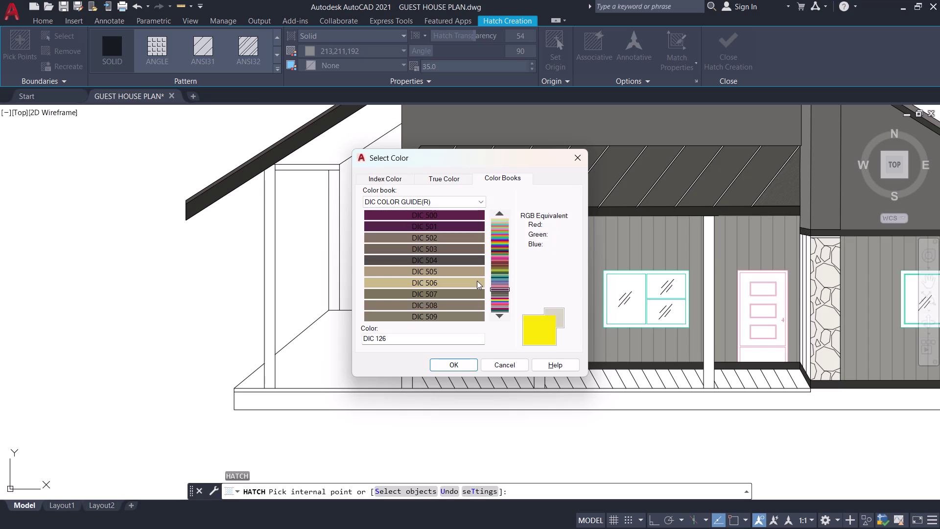
Move from beige DIC 506 back through the greens and browns to DIC 337, and confirm it.
double_click(497, 209)
click(499, 211)
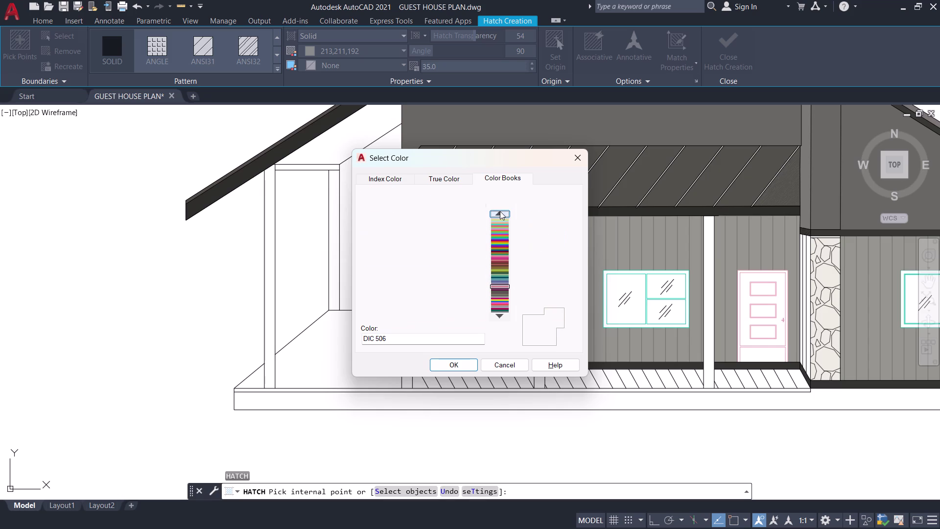
click(505, 210)
triple_click(507, 205)
click(508, 205)
triple_click(501, 212)
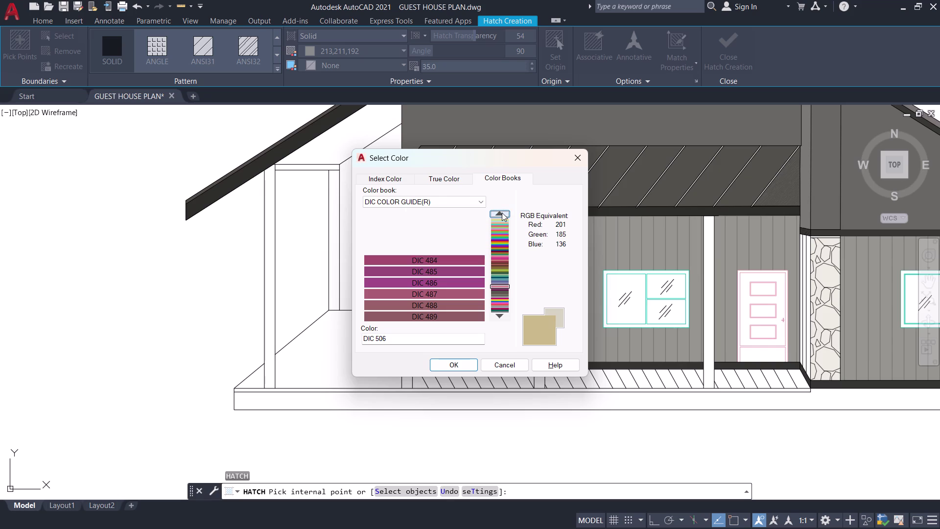
double_click(502, 212)
click(491, 212)
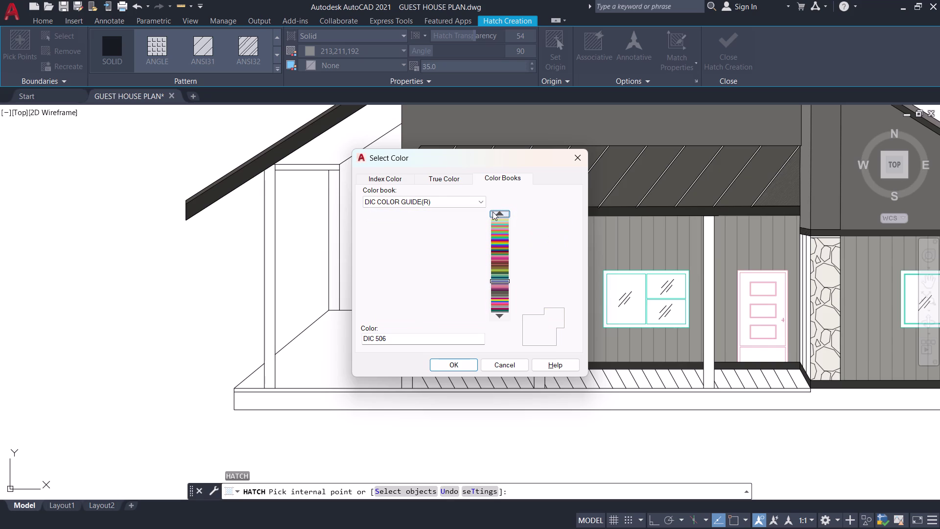
click(493, 211)
triple_click(497, 211)
triple_click(498, 212)
triple_click(499, 212)
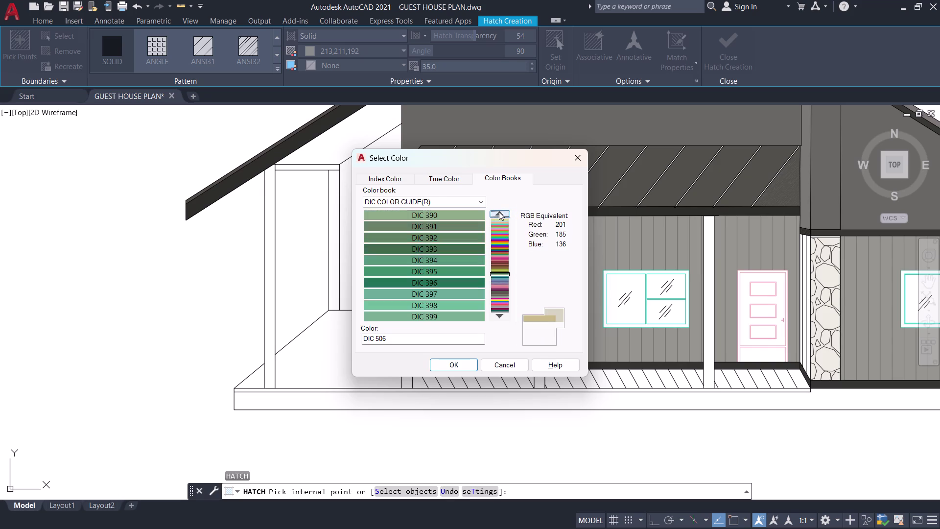
triple_click(499, 211)
triple_click(499, 212)
click(499, 211)
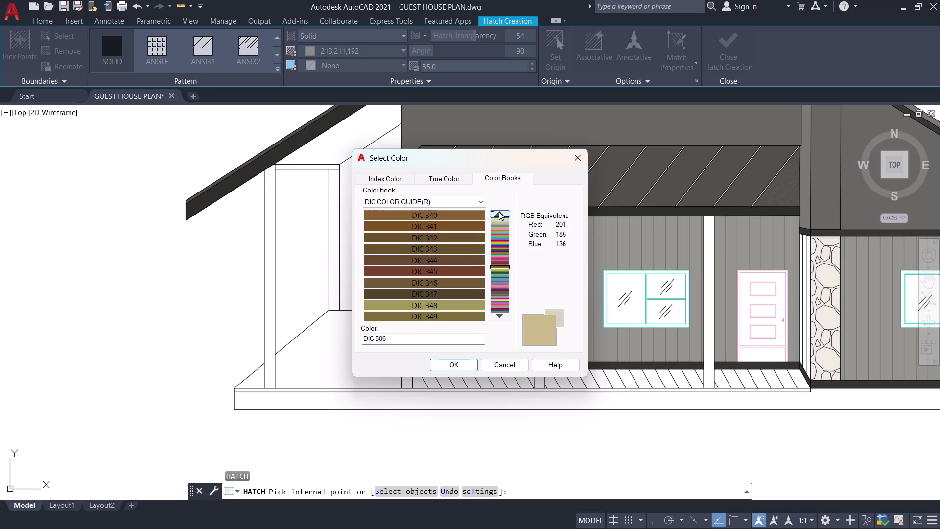
double_click(499, 212)
click(474, 273)
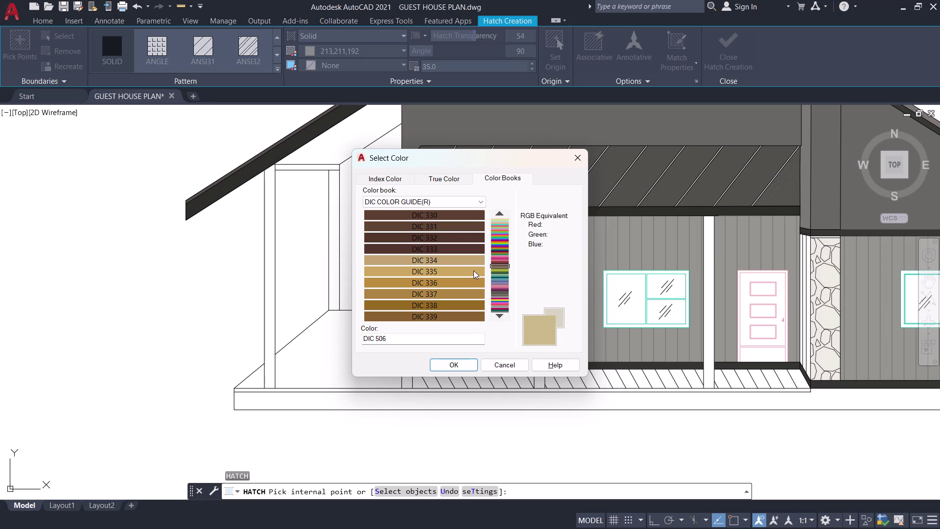
click(459, 292)
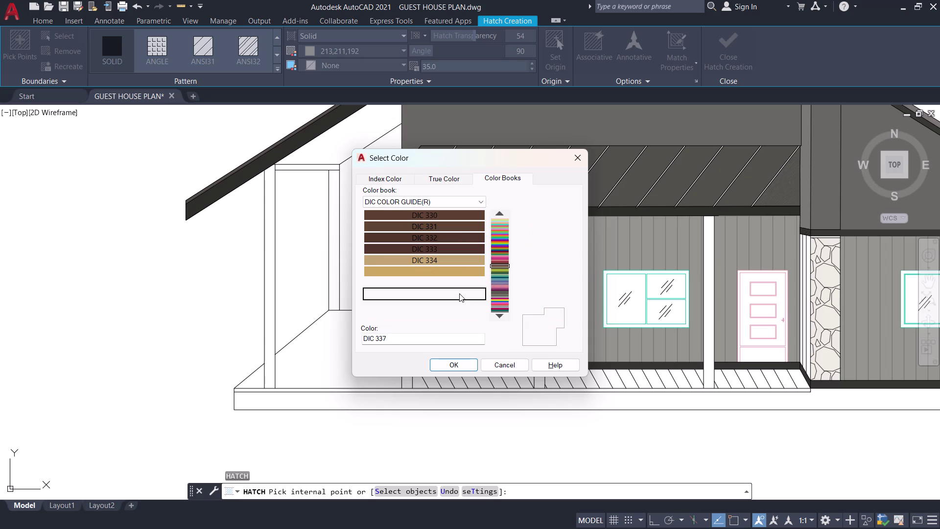
click(464, 363)
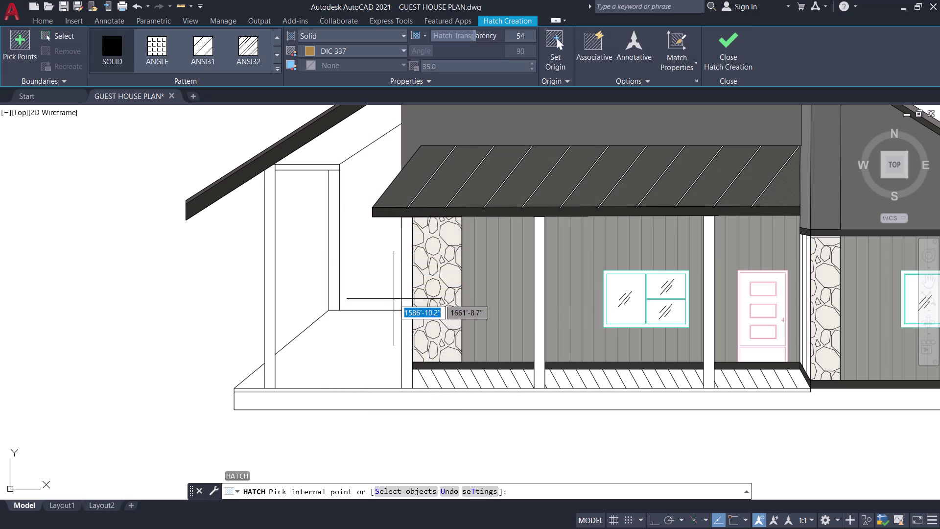
Set the tan hatch's transparency to 10.
scroll(up, 3)
scroll(down, 3)
drag(475, 33, 433, 34)
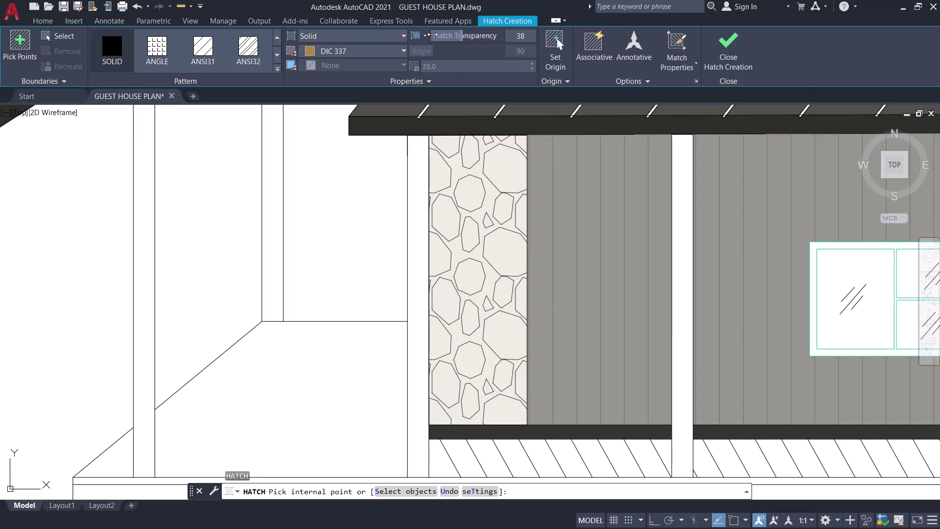
drag(433, 34, 432, 35)
click(523, 32)
text(10)
key(Return)
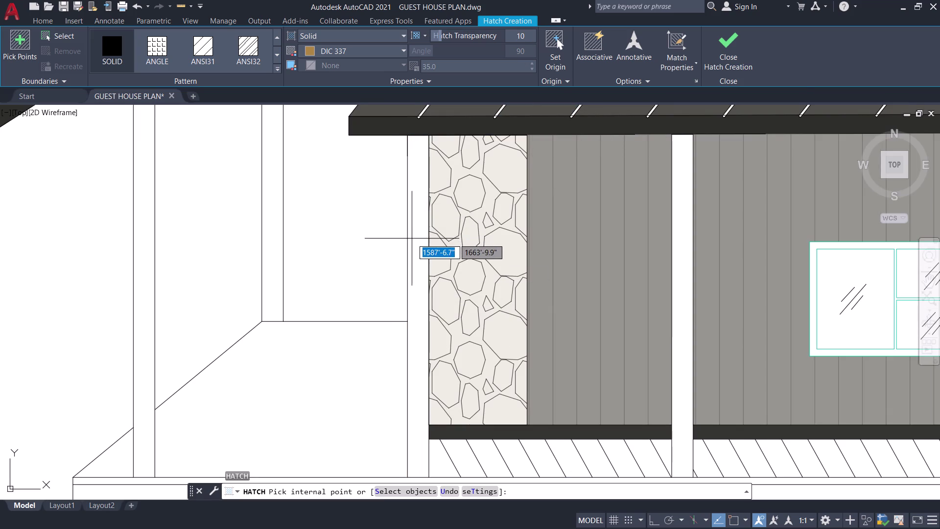
Fill the left, middle and third porch posts with the tan solid hatch.
click(415, 241)
scroll(down, 3)
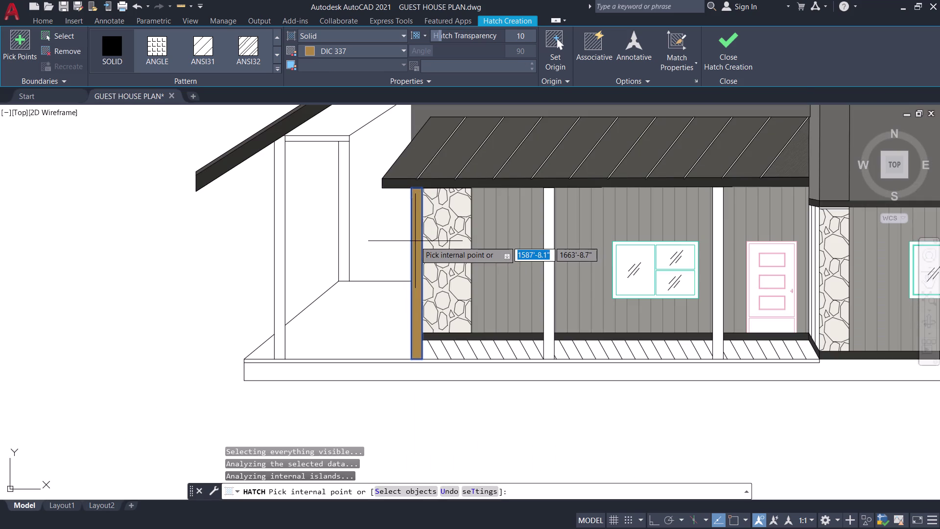
scroll(up, 3)
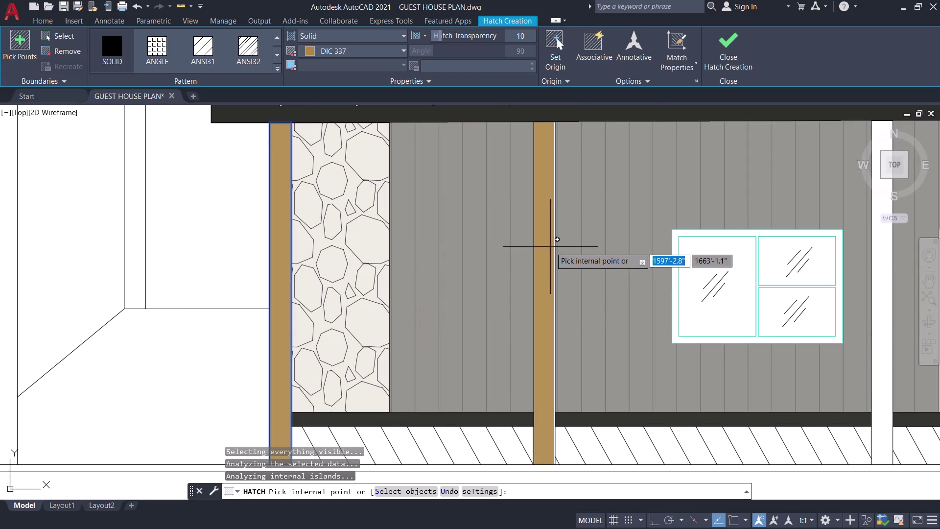
click(550, 247)
scroll(down, 3)
middle_drag(546, 246, 478, 255)
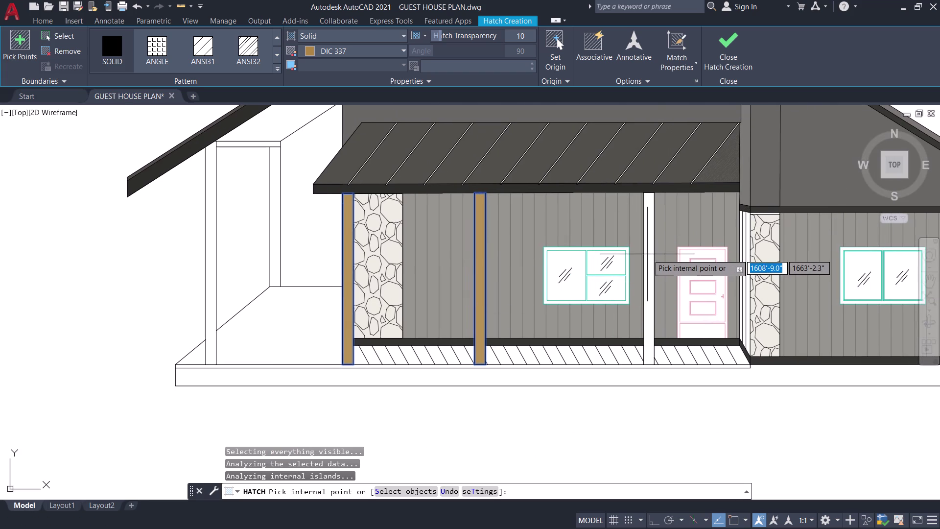
scroll(up, 3)
click(648, 252)
Fill the outer and inner left porch posts with tan.
scroll(down, 3)
middle_drag(648, 253, 525, 251)
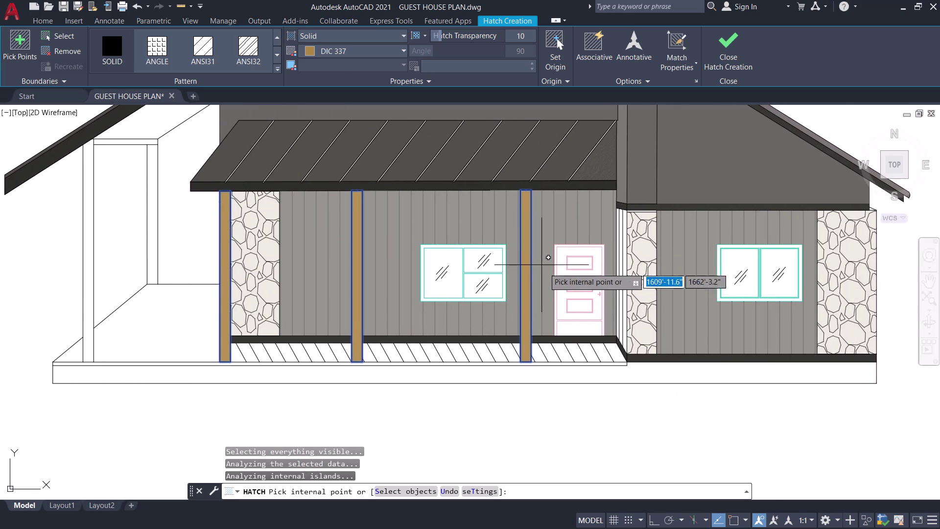
middle_drag(462, 363, 592, 381)
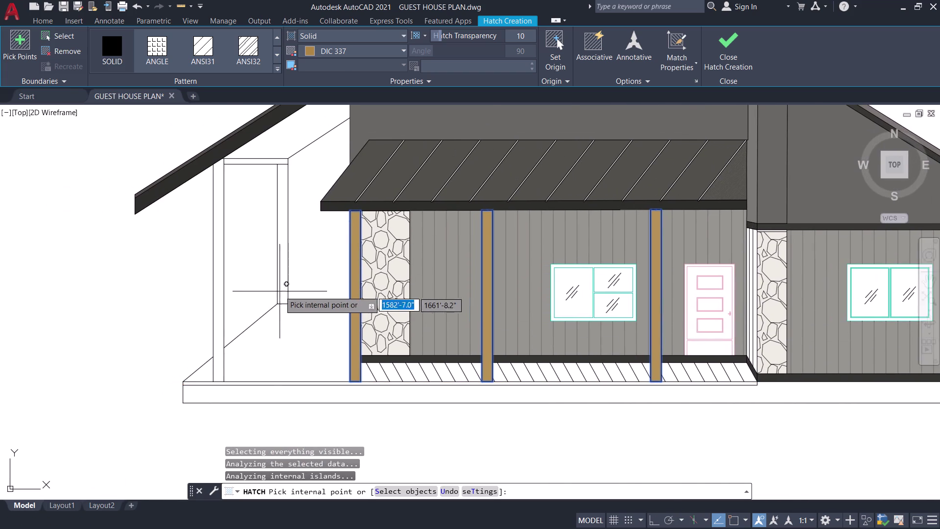
scroll(up, 3)
click(201, 261)
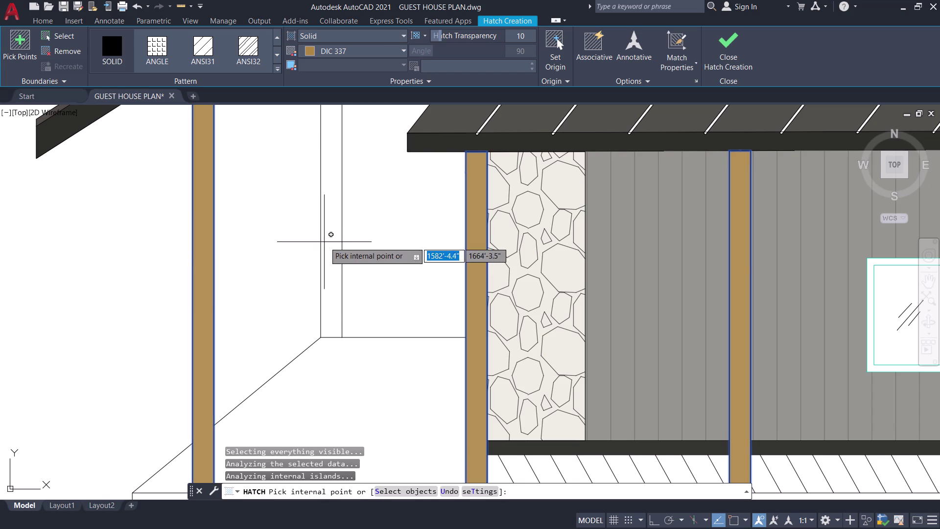
click(327, 242)
scroll(down, 3)
scroll(up, 3)
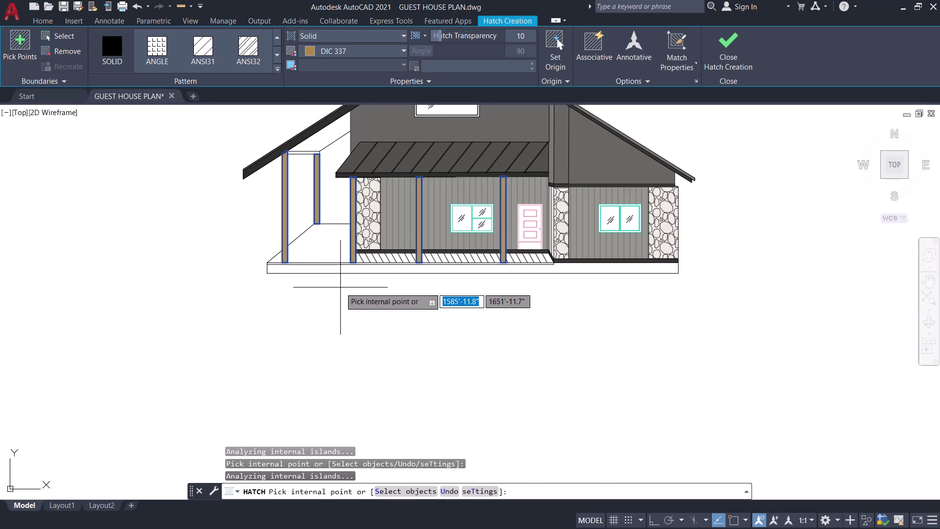
middle_drag(345, 289, 382, 326)
scroll(up, 3)
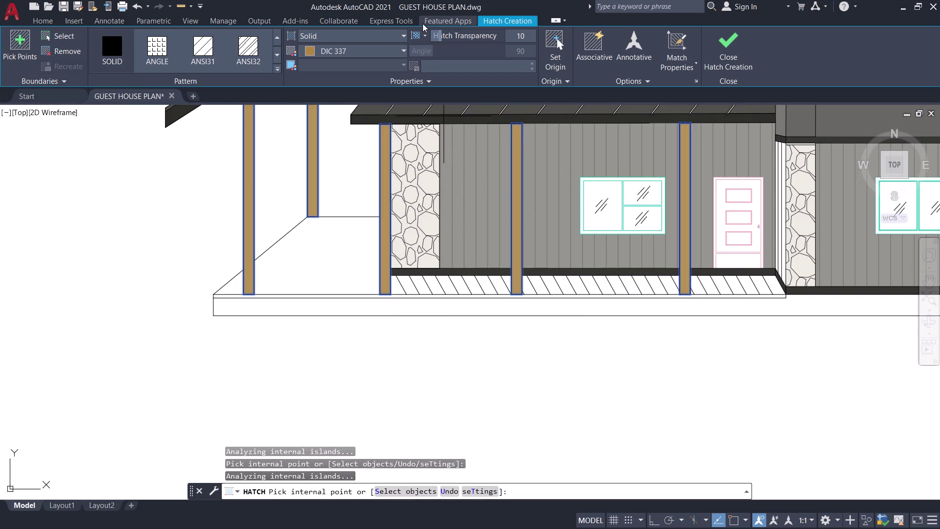
Close Hatch Creation to commit the tan post fill and recentre the full elevation.
drag(439, 36, 463, 37)
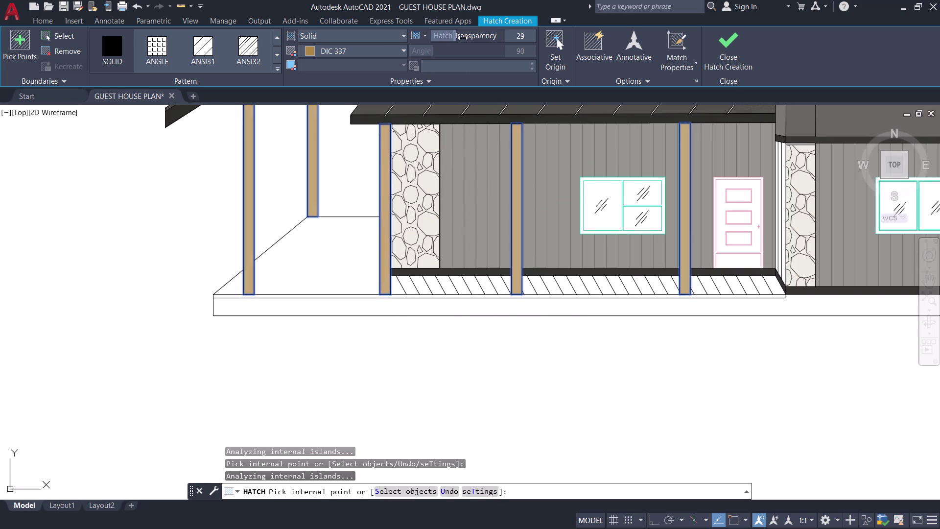
drag(463, 37, 461, 37)
click(726, 46)
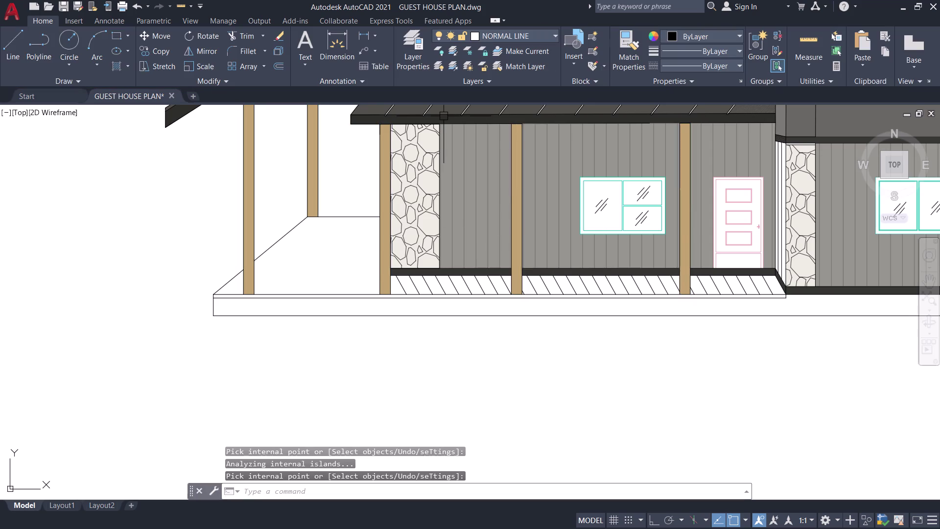
scroll(down, 3)
middle_drag(263, 244, 348, 334)
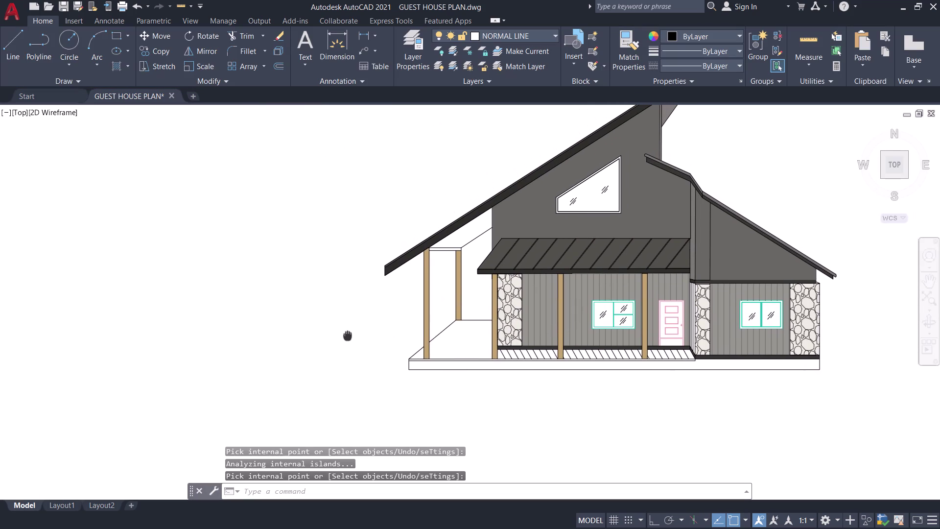
middle_drag(348, 334, 367, 331)
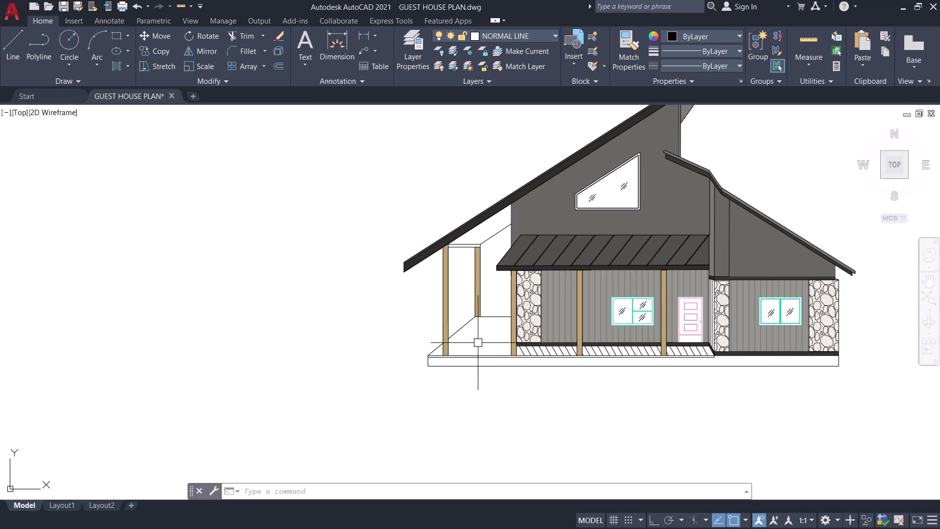
Start a solid hatch with the pale yellow colour 248,246,176.
text(H)
key(space)
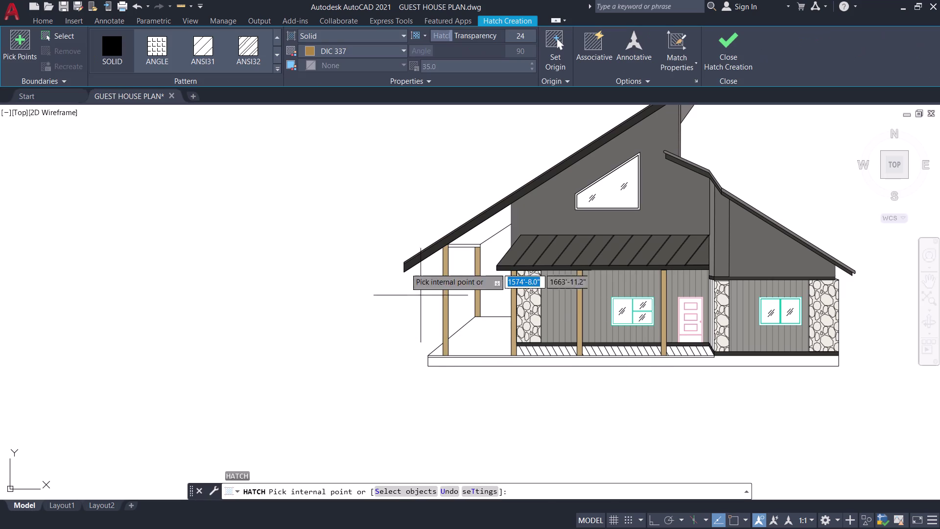
click(348, 51)
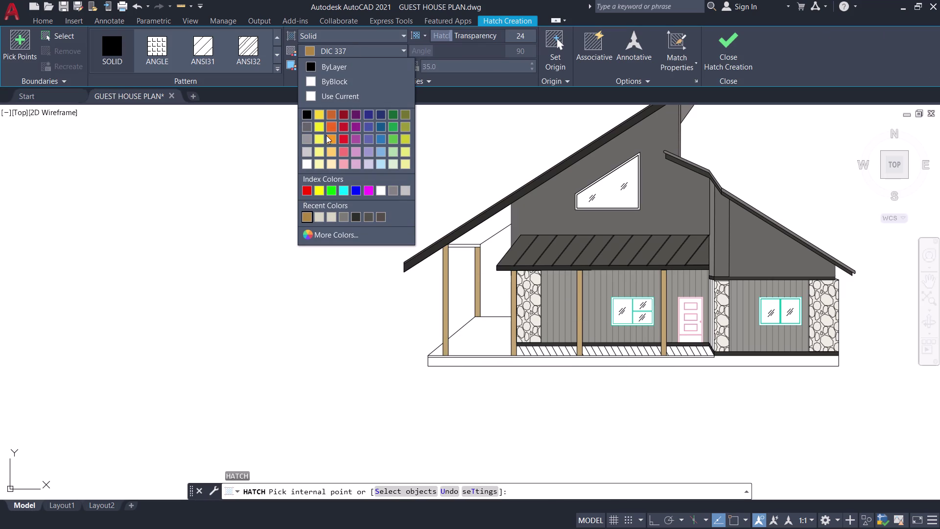
click(320, 162)
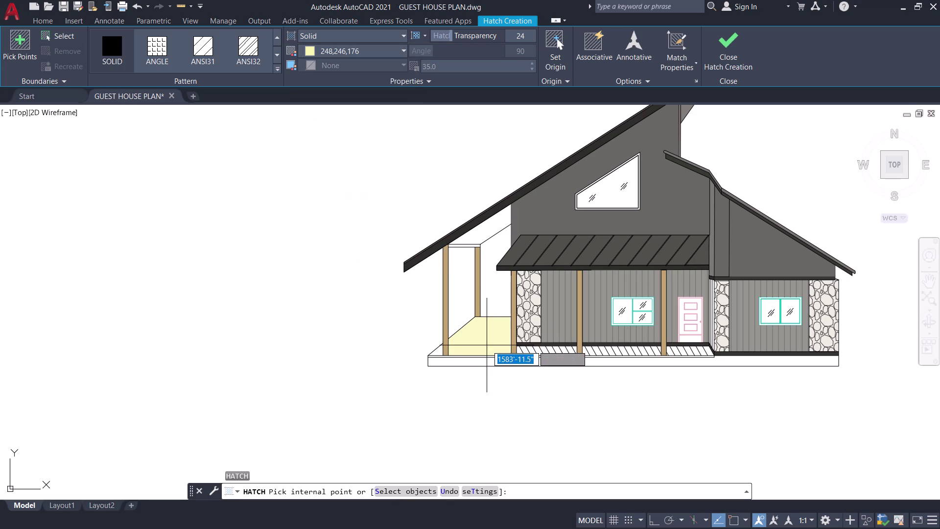
Fill the porch floor and the small triangle beside it with pale yellow.
click(487, 345)
scroll(up, 3)
scroll(up, 3)
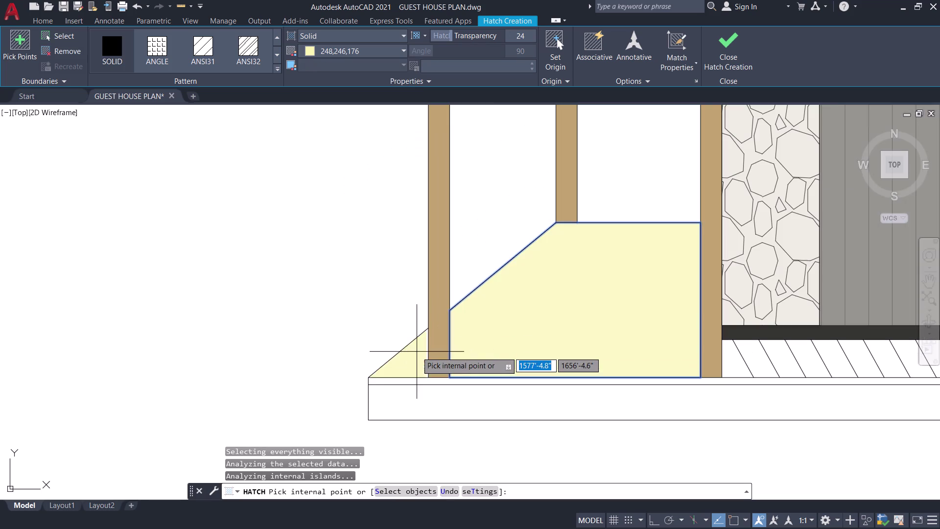
click(416, 352)
scroll(down, 3)
scroll(up, 3)
scroll(up, 3)
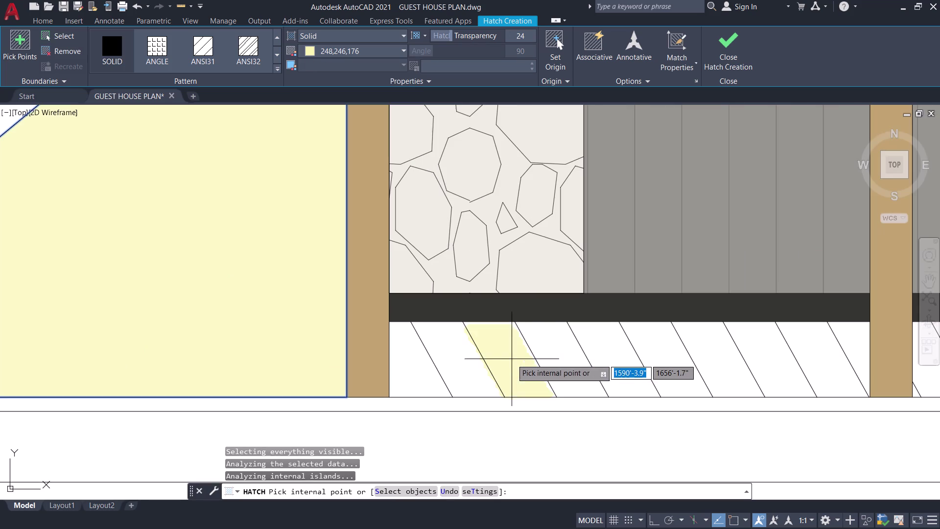
Fill the first run of deck stripes up to the first post.
click(423, 373)
click(462, 365)
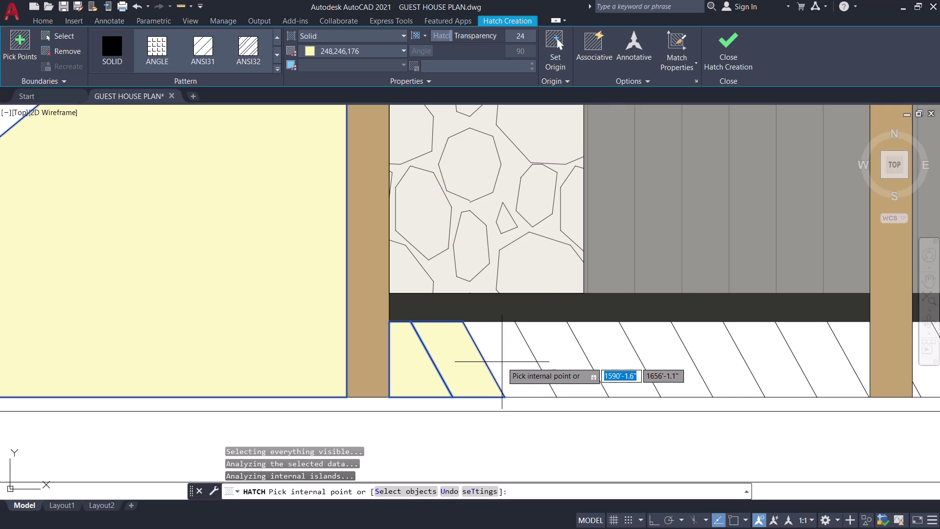
click(502, 362)
click(563, 358)
scroll(down, 3)
middle_drag(558, 358, 481, 363)
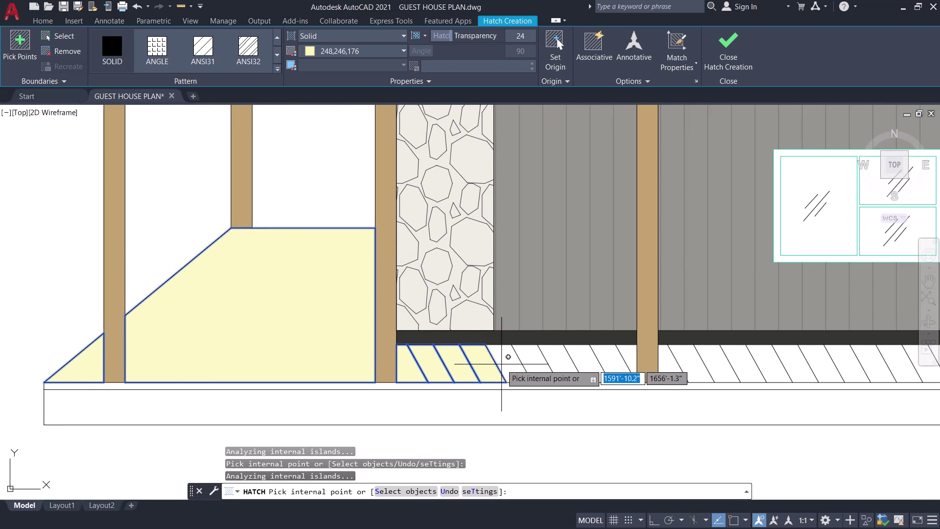
click(504, 365)
click(534, 363)
click(565, 364)
click(601, 362)
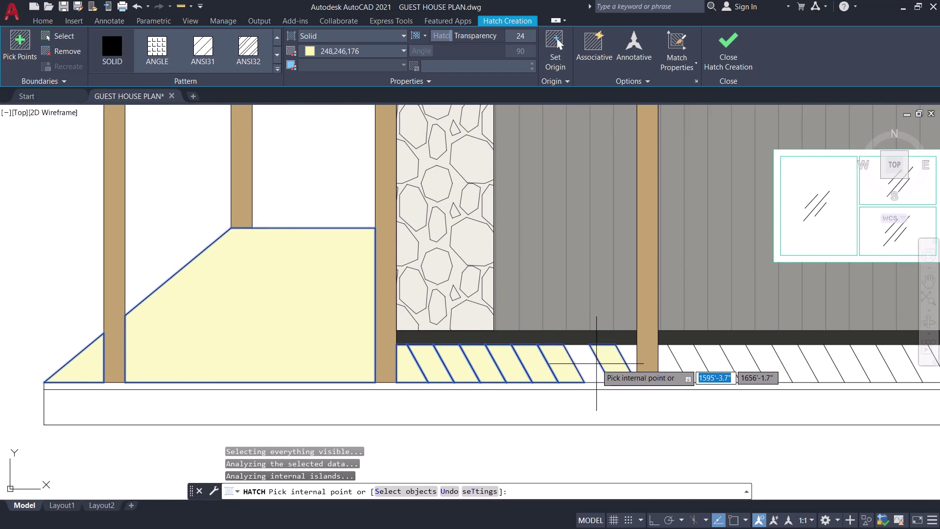
click(585, 365)
Fill the stripe, sliver and gap on either side of the first post.
middle_drag(585, 365, 535, 370)
scroll(up, 3)
click(591, 352)
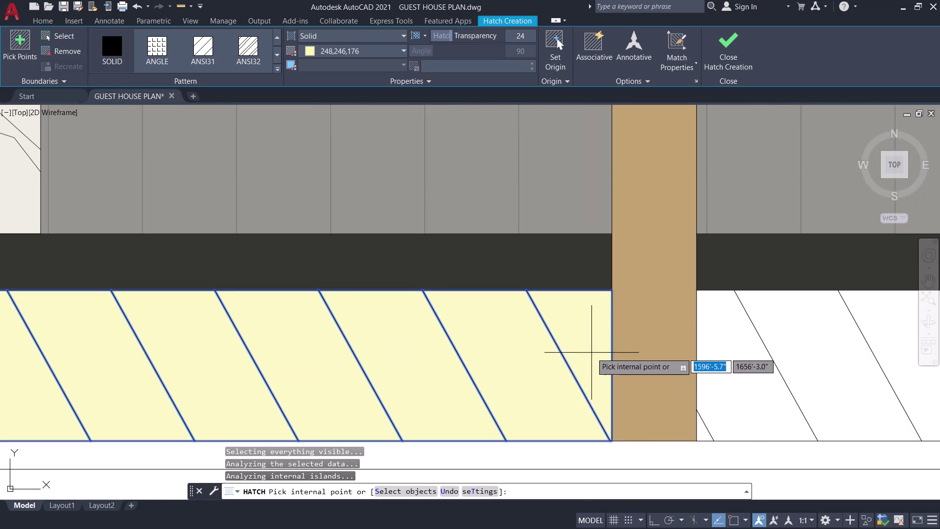
scroll(down, 3)
middle_drag(538, 345, 502, 344)
scroll(up, 3)
scroll(up, 3)
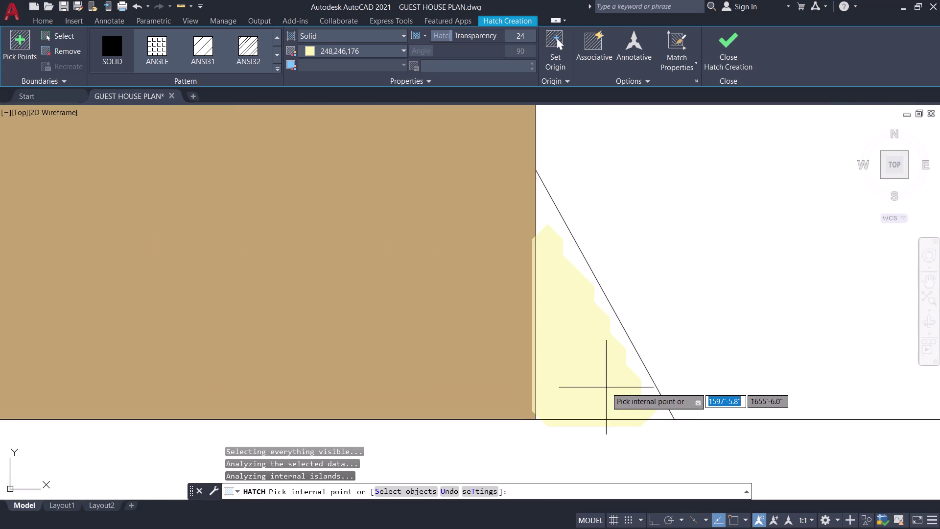
click(604, 379)
scroll(down, 3)
scroll(down, 3)
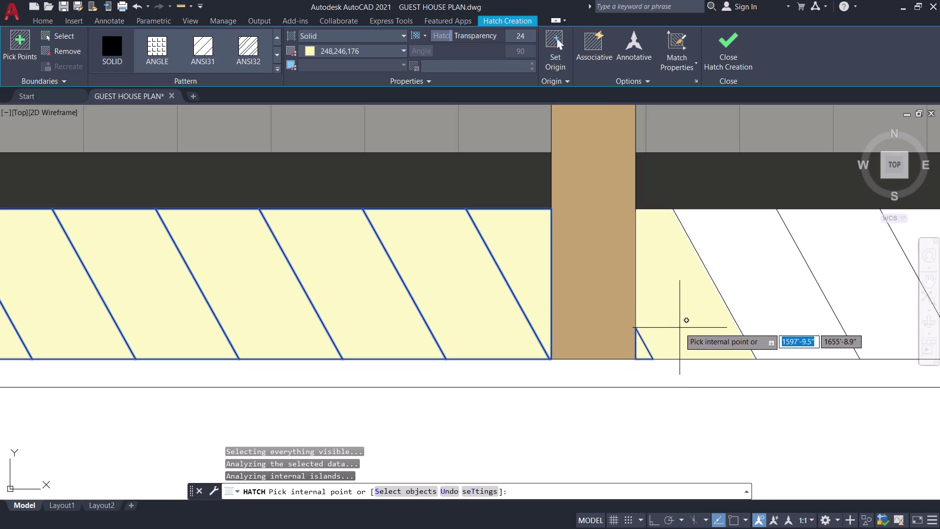
click(680, 327)
scroll(down, 3)
middle_drag(678, 325, 502, 369)
scroll(down, 3)
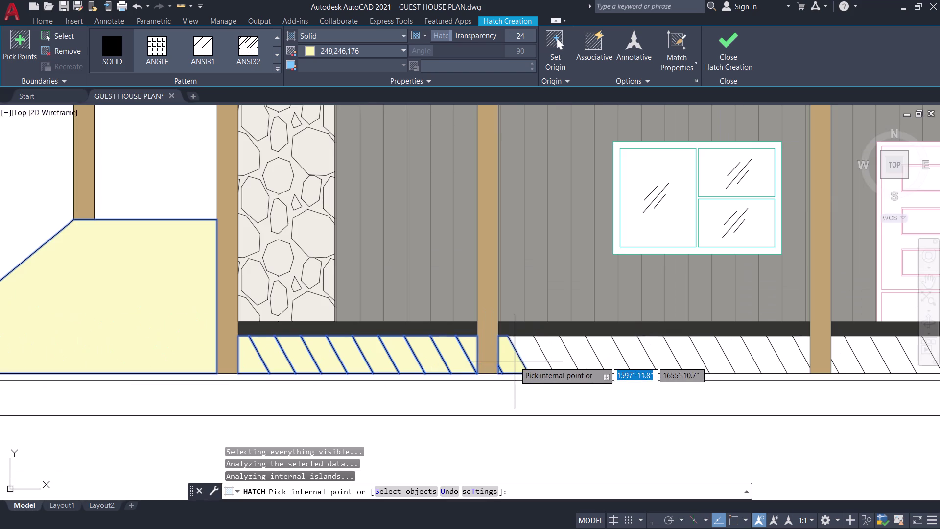
Fill the deck stripes across the next bay up to the second post.
click(536, 357)
click(553, 357)
click(585, 355)
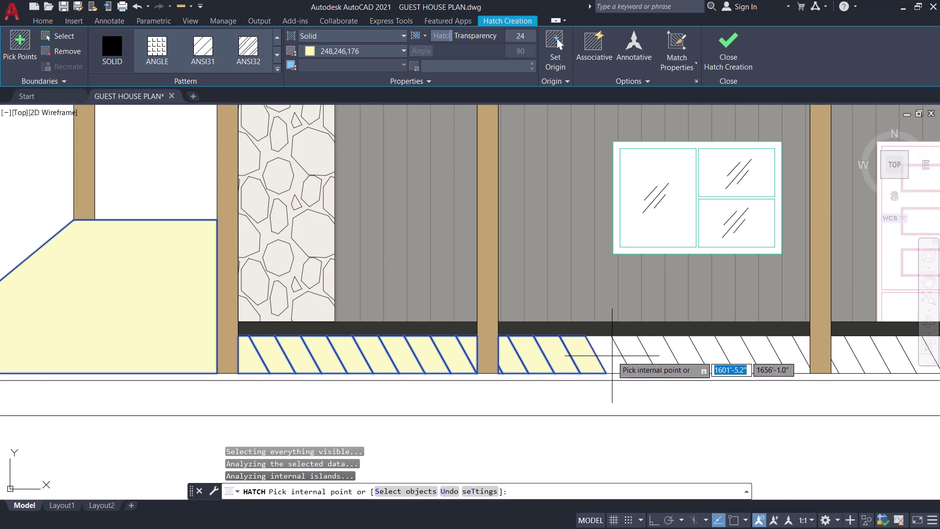
click(612, 355)
click(632, 357)
click(668, 353)
click(682, 360)
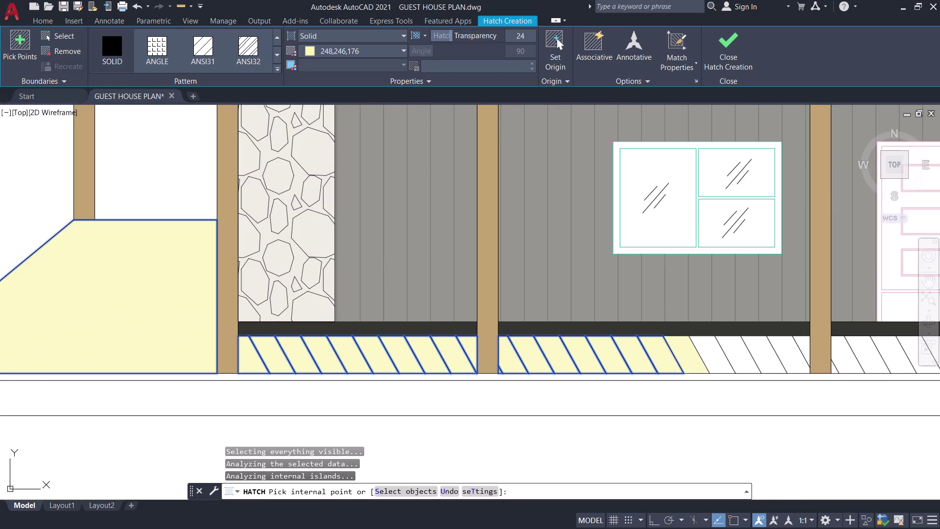
click(721, 357)
click(744, 354)
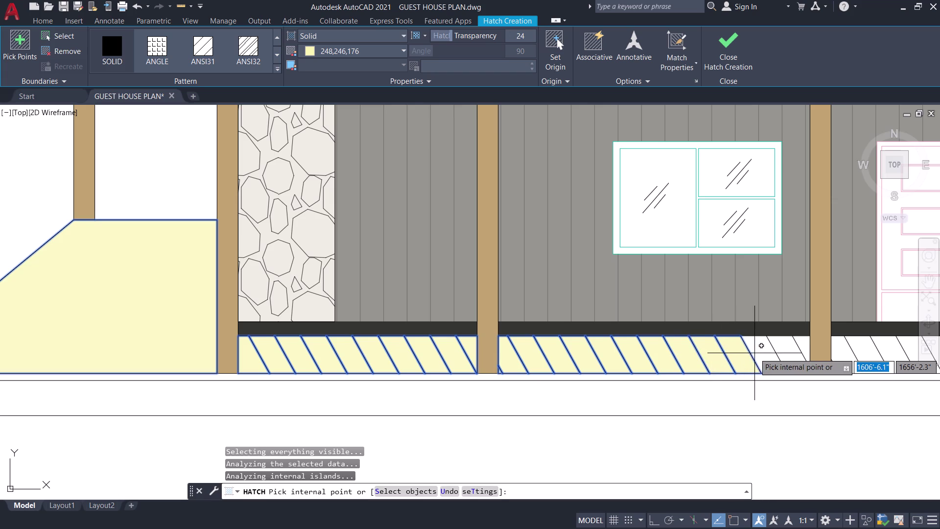
click(754, 353)
click(784, 351)
Fill the last stripe and the slivers around the second post.
scroll(up, 3)
middle_drag(784, 353, 682, 356)
scroll(up, 3)
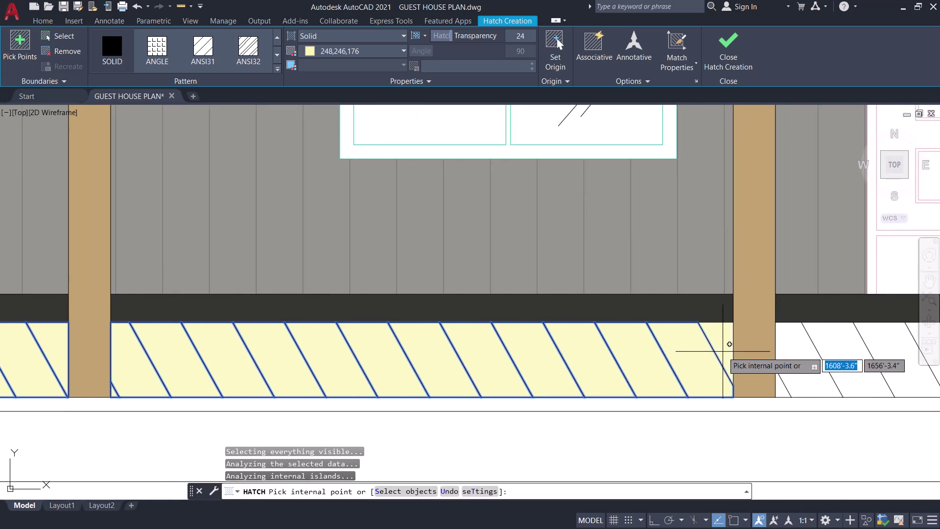
click(720, 342)
scroll(down, 3)
middle_drag(716, 342, 633, 326)
scroll(up, 3)
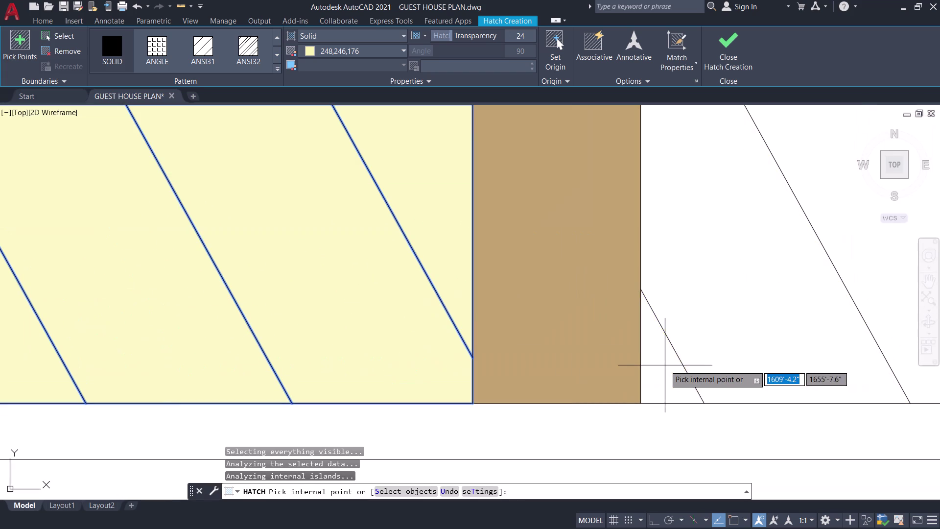
click(665, 365)
scroll(down, 3)
click(753, 327)
scroll(down, 3)
middle_drag(750, 326, 615, 362)
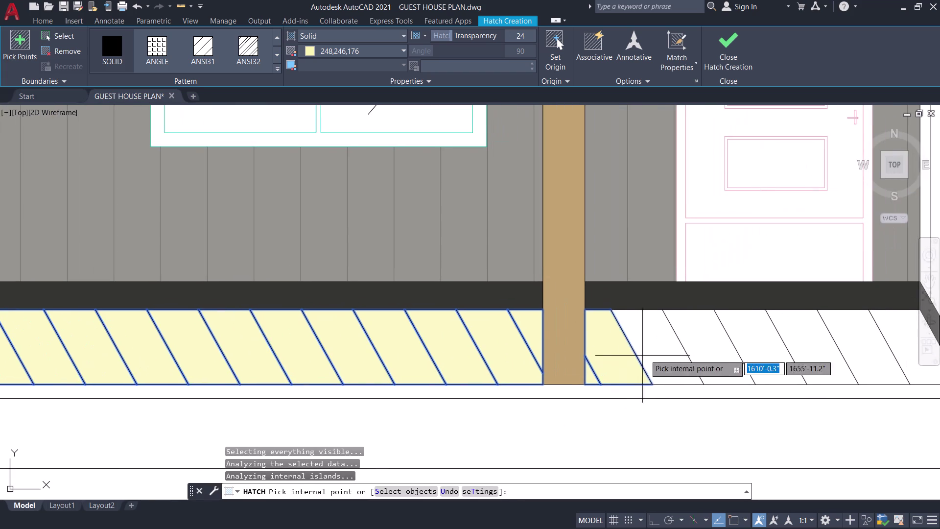
Fill the deck stripes below the door, adjust transparency, and finish the yellow hatch.
click(656, 351)
click(717, 348)
click(771, 349)
click(807, 348)
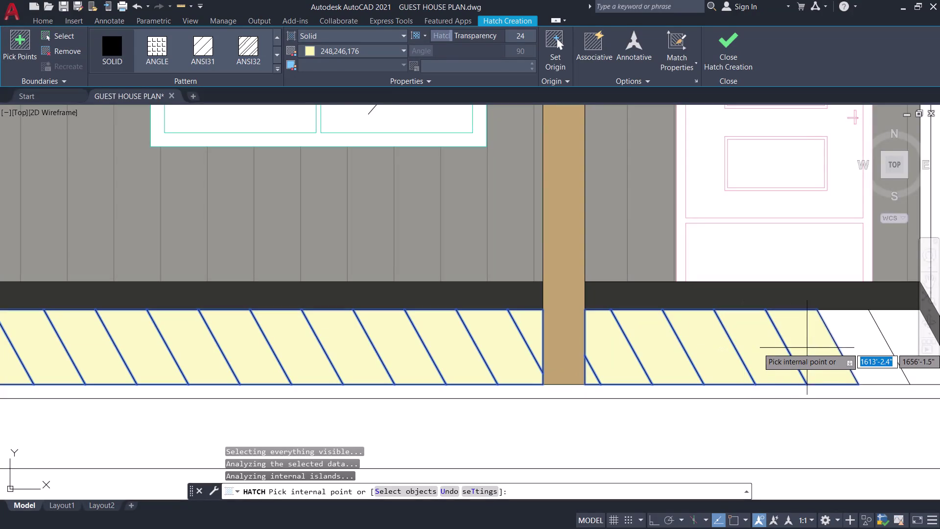
click(843, 345)
click(900, 328)
scroll(down, 3)
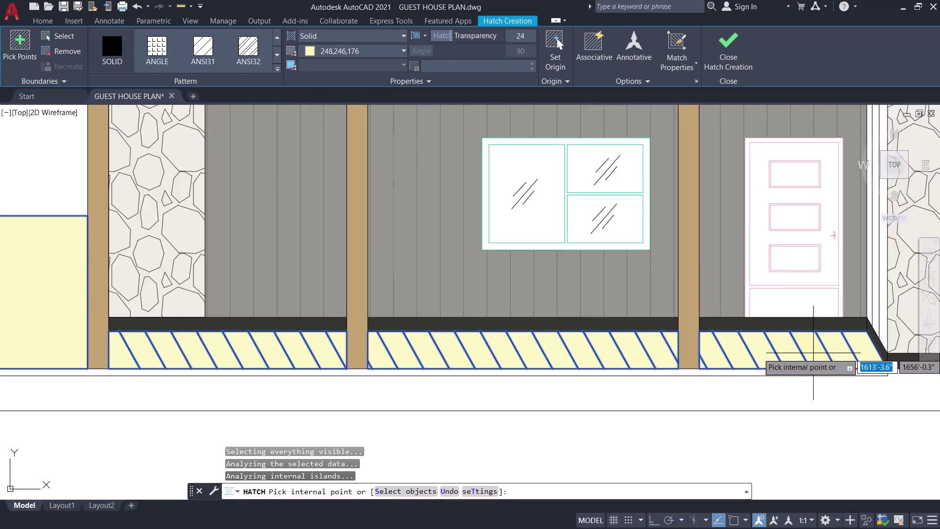
scroll(down, 3)
middle_drag(810, 352, 865, 335)
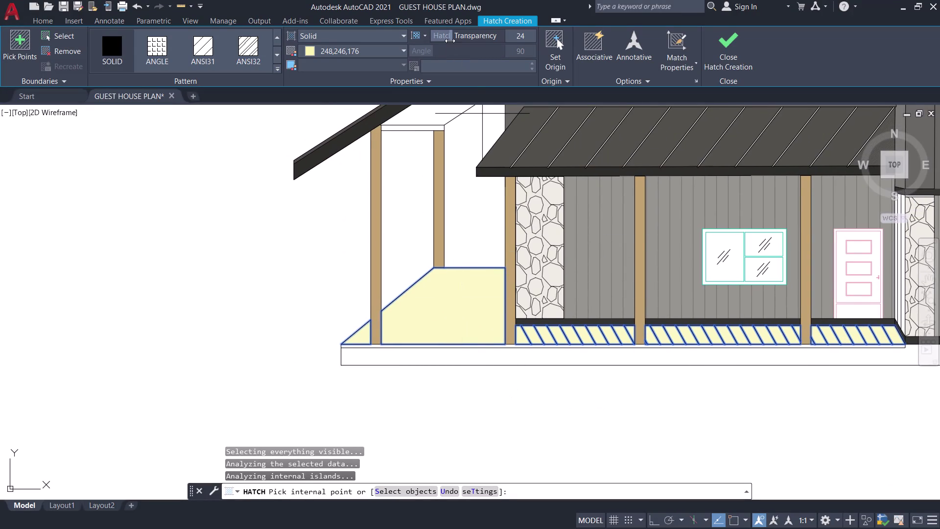
click(449, 35)
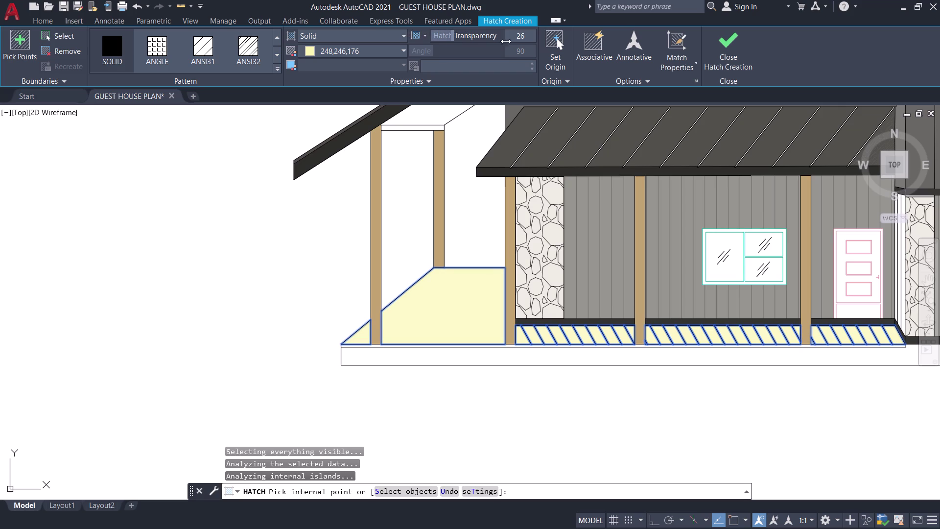
click(720, 53)
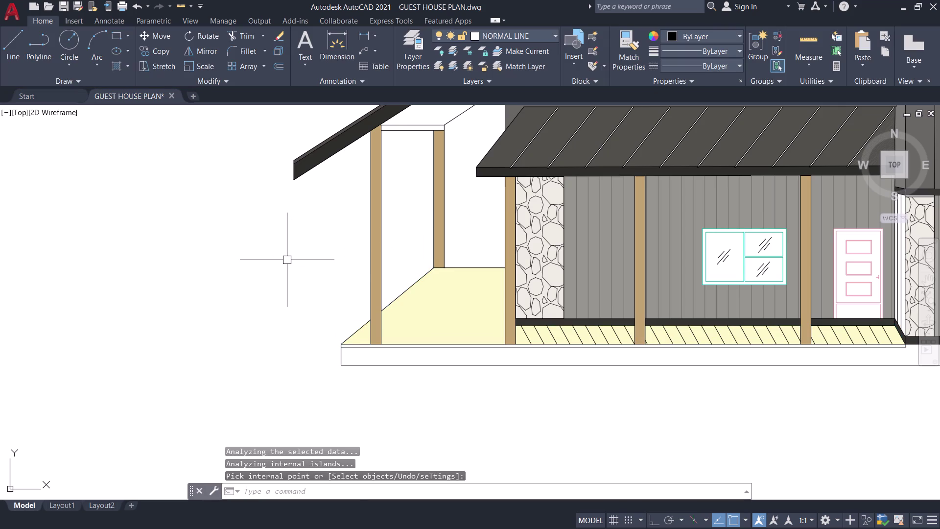
Start another hatch at transparency 4 and fill the deck's front edge band.
key(h)
key(space)
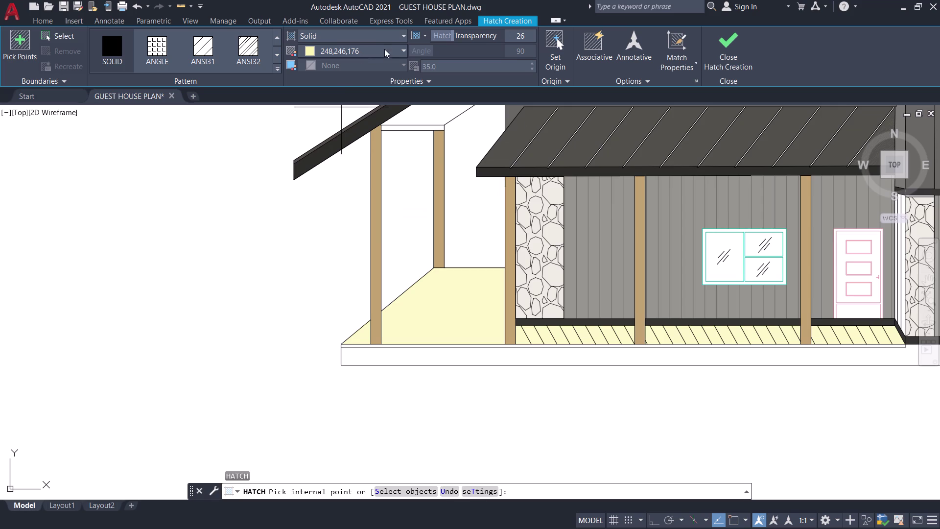
click(517, 36)
key(4)
key(Return)
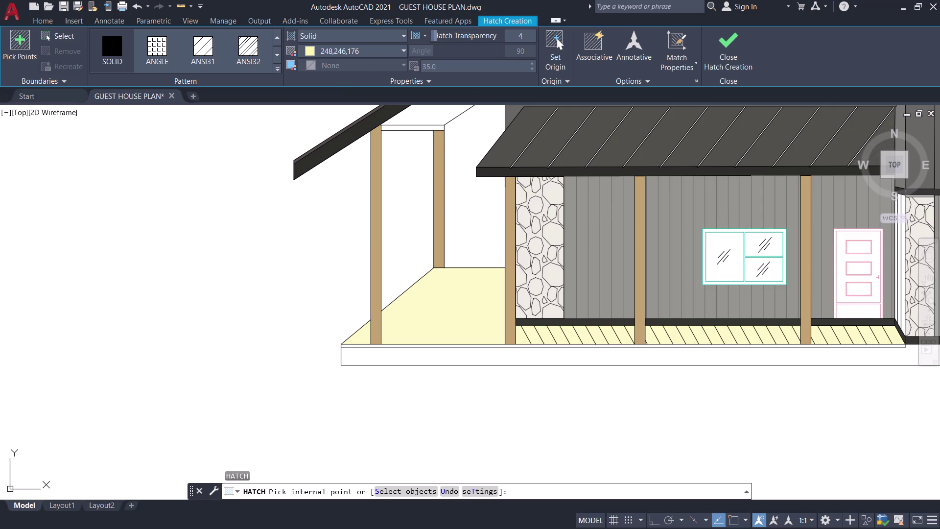
scroll(up, 3)
click(383, 345)
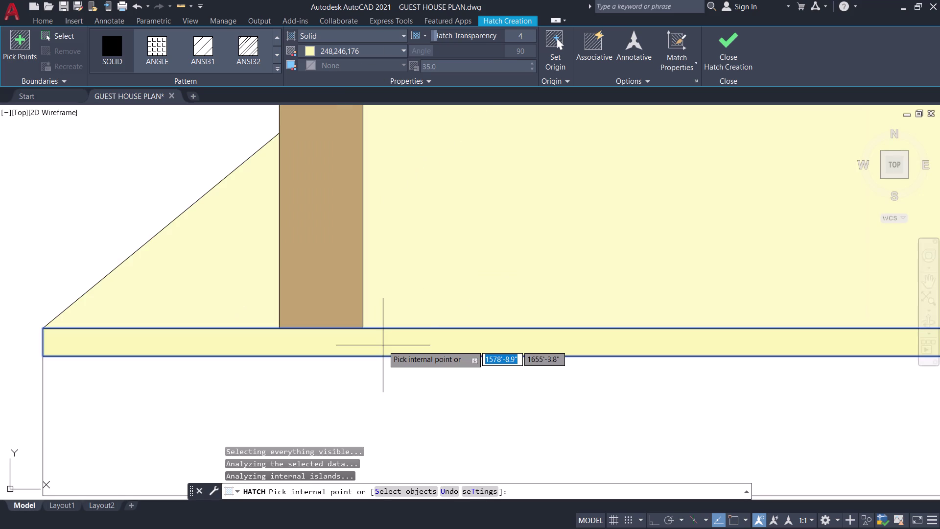
Set the porch fill's transparency to 0 and finish the hatch.
scroll(down, 3)
scroll(down, 3)
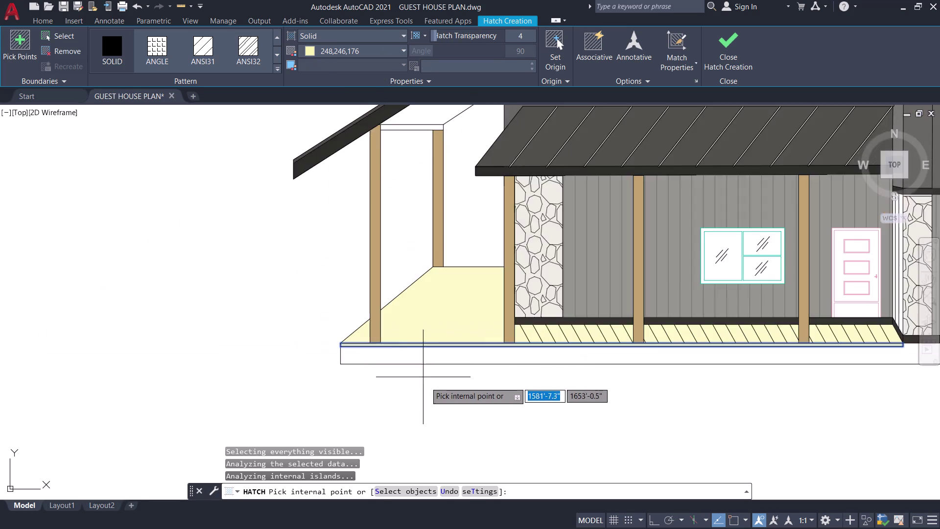
scroll(down, 3)
scroll(up, 3)
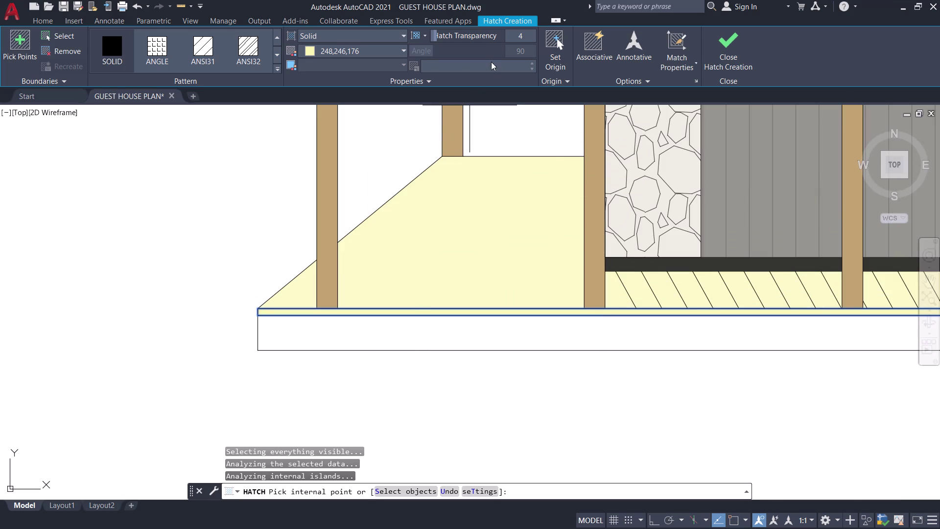
click(517, 32)
click(518, 32)
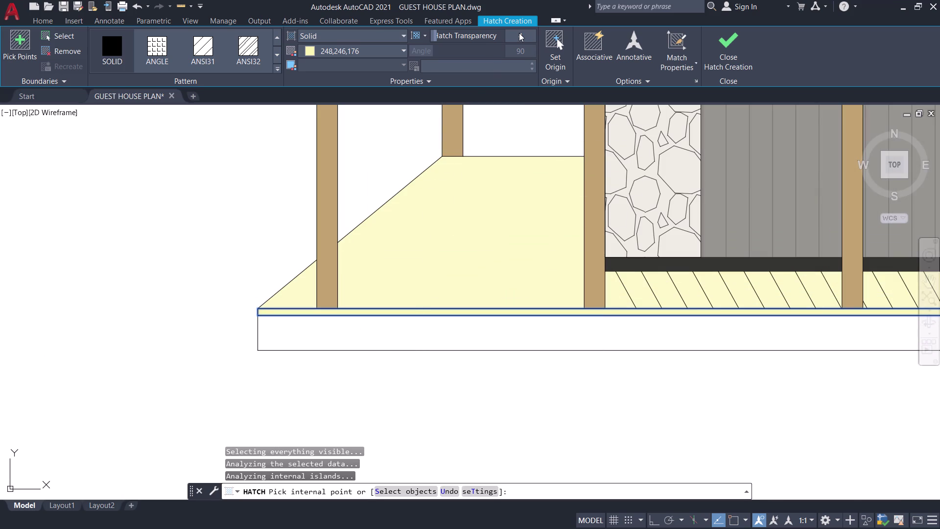
key(0)
key(Return)
click(519, 32)
key(0)
key(Return)
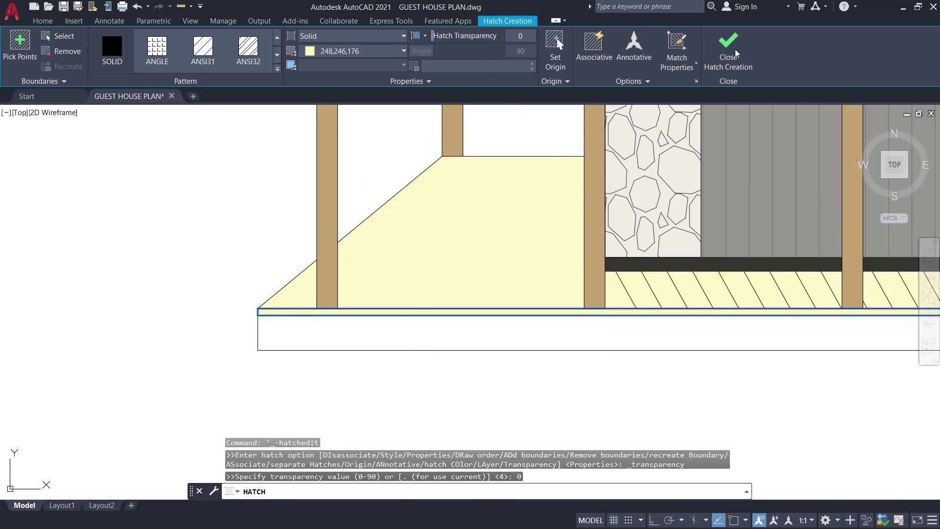
click(735, 49)
Save the drawing with Ctrl+S and bring the porch and its gable into view.
scroll(down, 3)
scroll(down, 3)
middle_drag(420, 376, 344, 368)
middle_drag(498, 363, 581, 404)
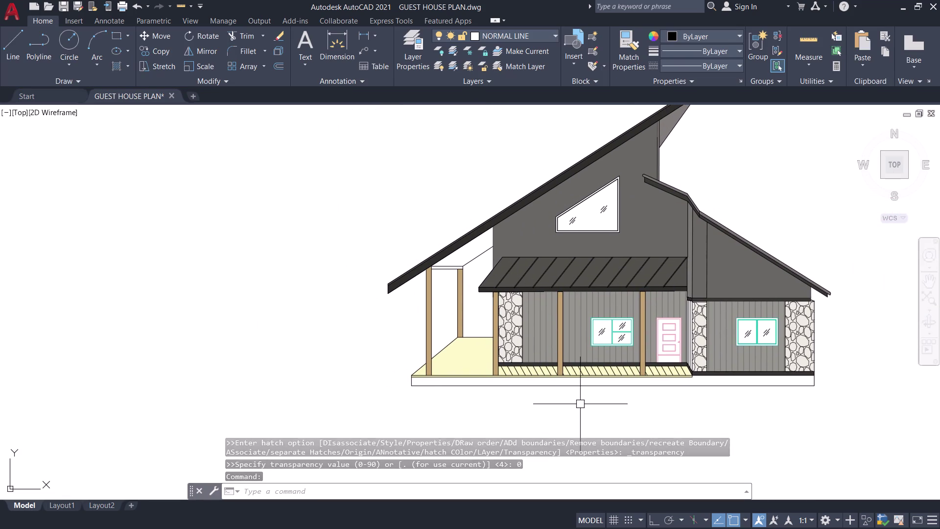
key(ctrl+s)
middle_drag(578, 403, 565, 436)
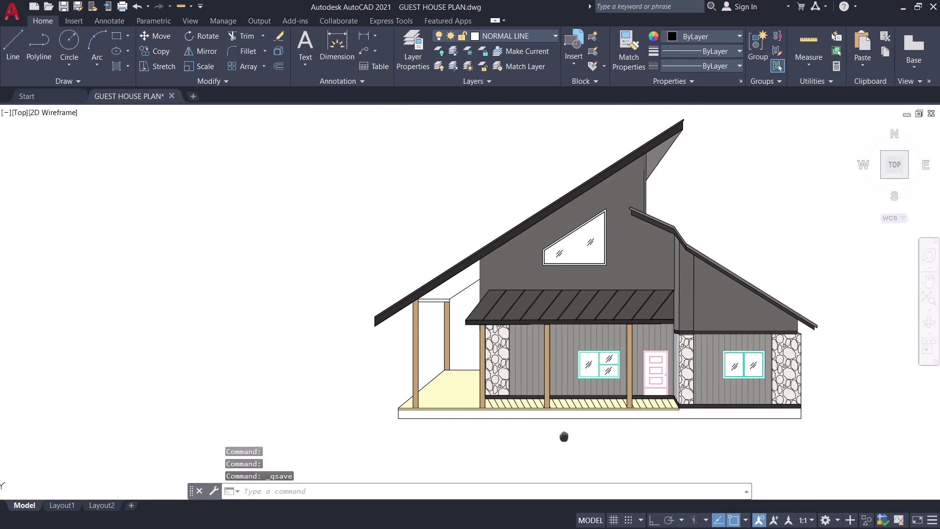
scroll(up, 3)
middle_drag(522, 433, 555, 447)
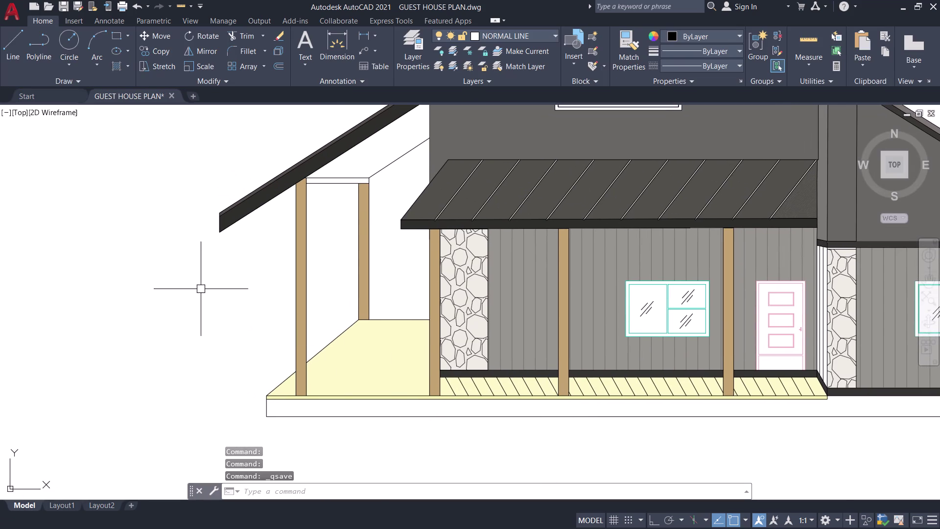
Fill the gable triangle above the porch with golden yellow 248,215,49.
text(H)
key(space)
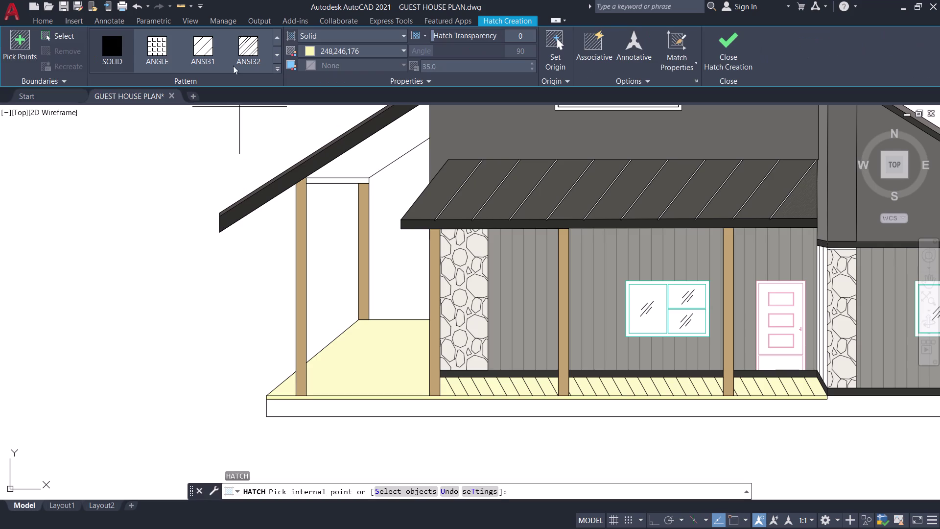
click(326, 49)
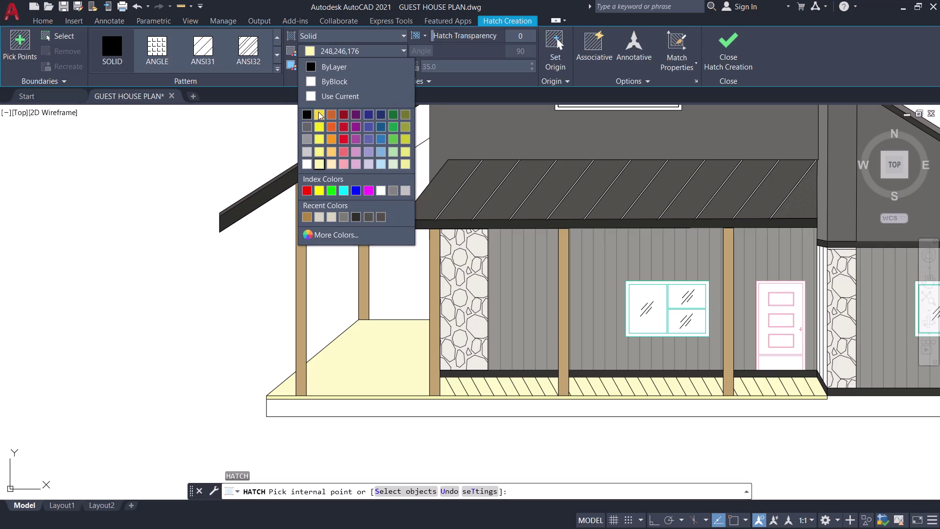
click(317, 114)
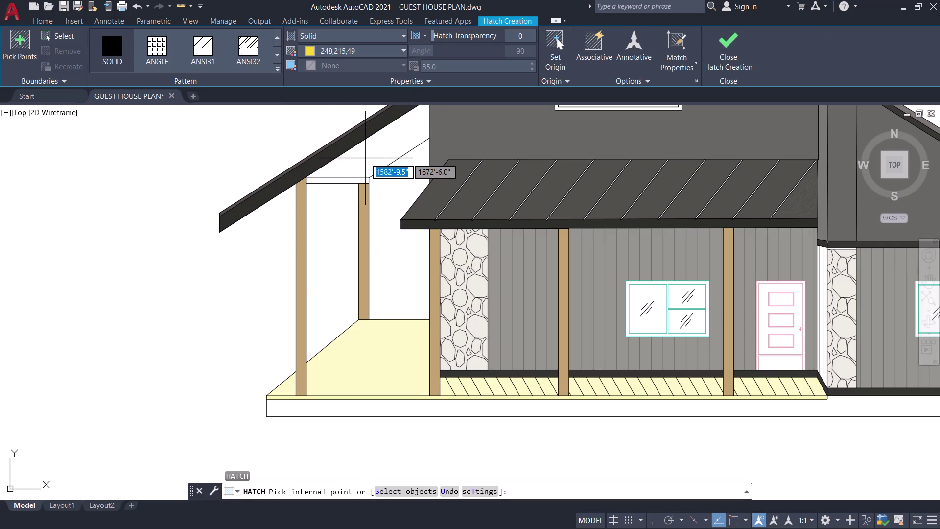
click(365, 158)
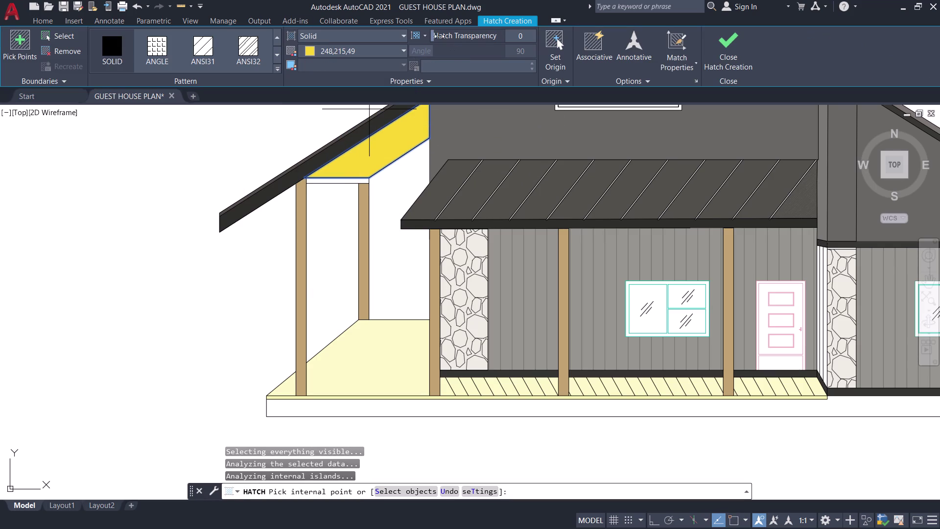
Set the gable fill's transparency to 36 and finish the hatch.
drag(436, 34, 489, 35)
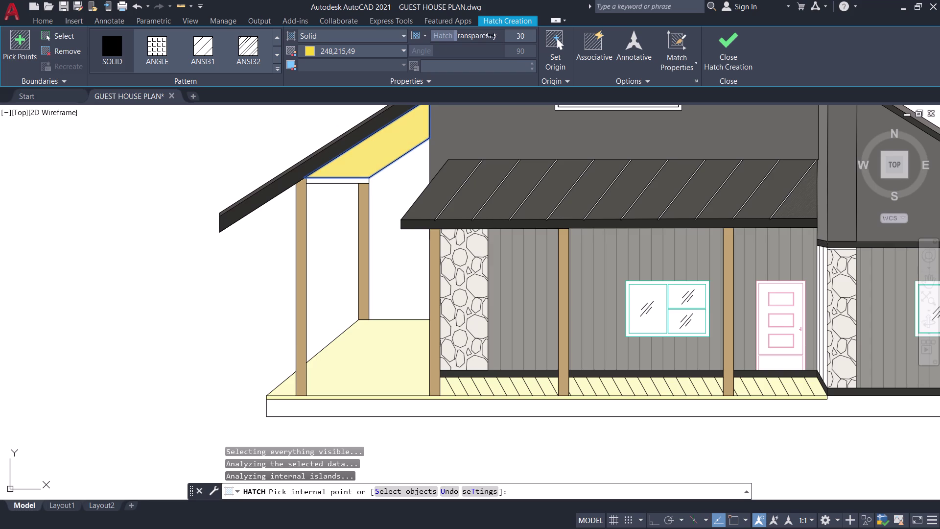
drag(490, 34, 495, 35)
scroll(up, 3)
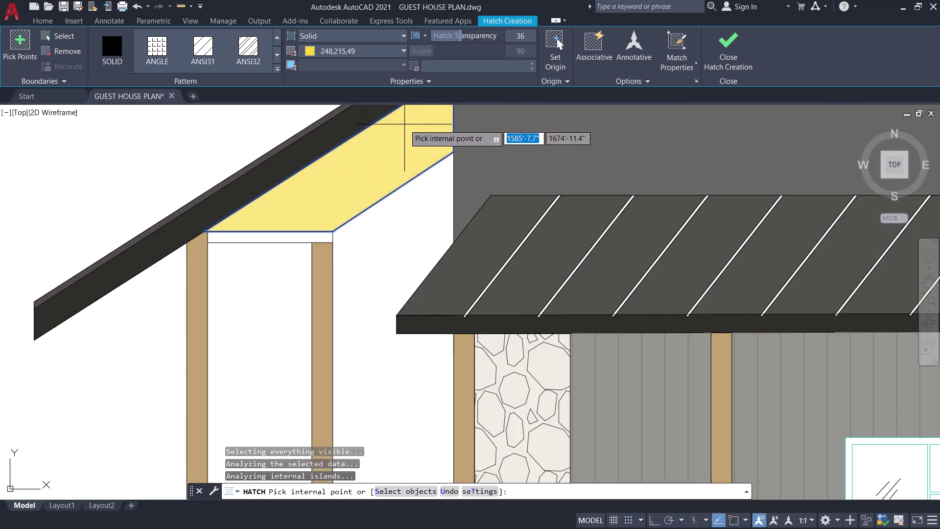
scroll(up, 3)
scroll(down, 3)
middle_drag(389, 130, 390, 197)
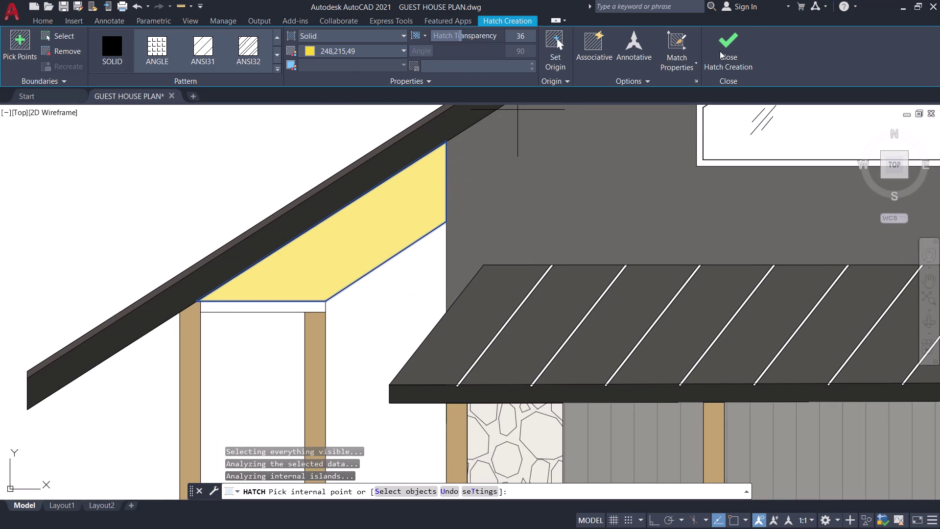
click(721, 51)
Begin another hatch and browse the full list of hatch patterns.
key(h)
key(space)
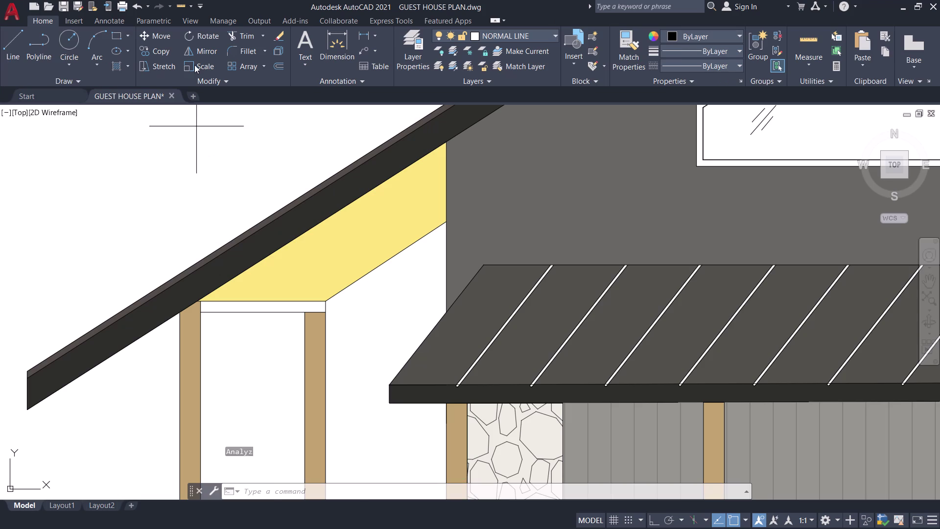
click(278, 66)
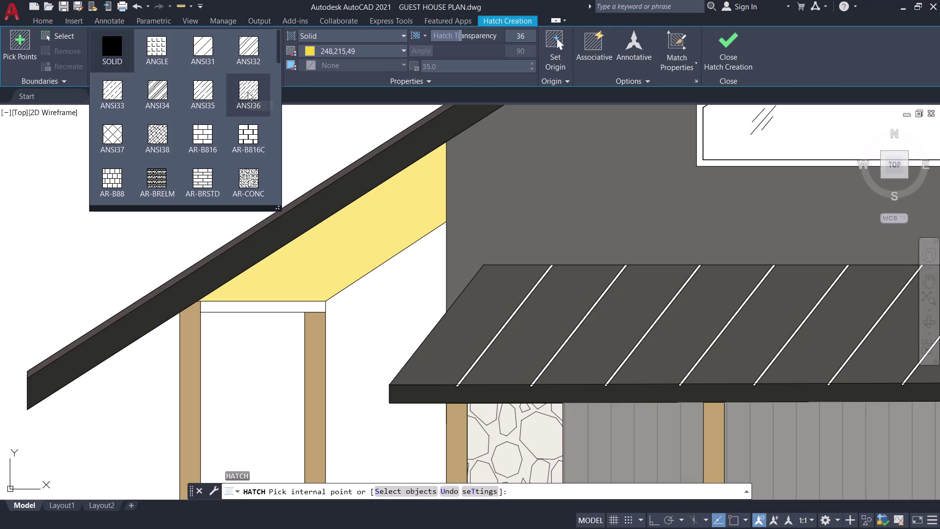
Apply a diagonal line pattern inside the yellow gable at 0 transparency.
click(248, 92)
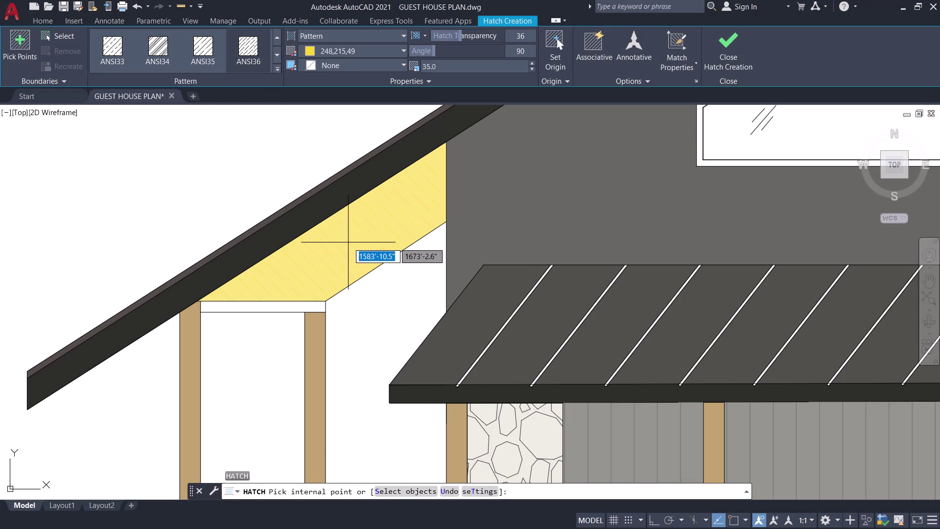
click(349, 242)
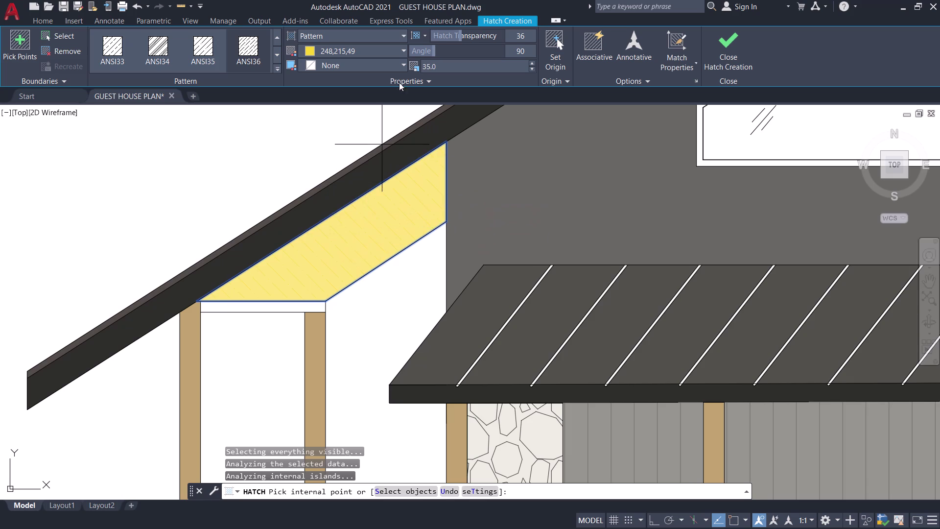
drag(463, 36, 405, 41)
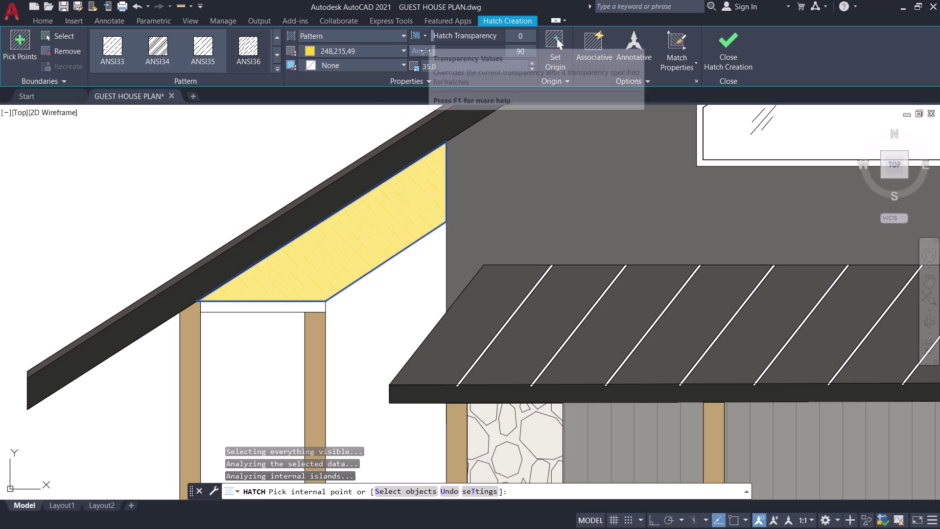
Set the pattern's draw order to Bring in Front of Boundary and finish the hatch.
click(627, 82)
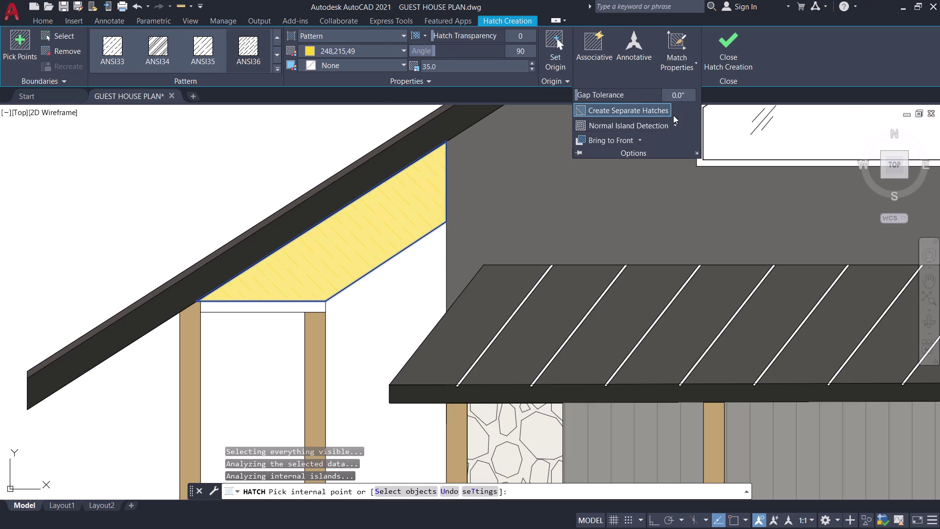
click(645, 136)
click(637, 139)
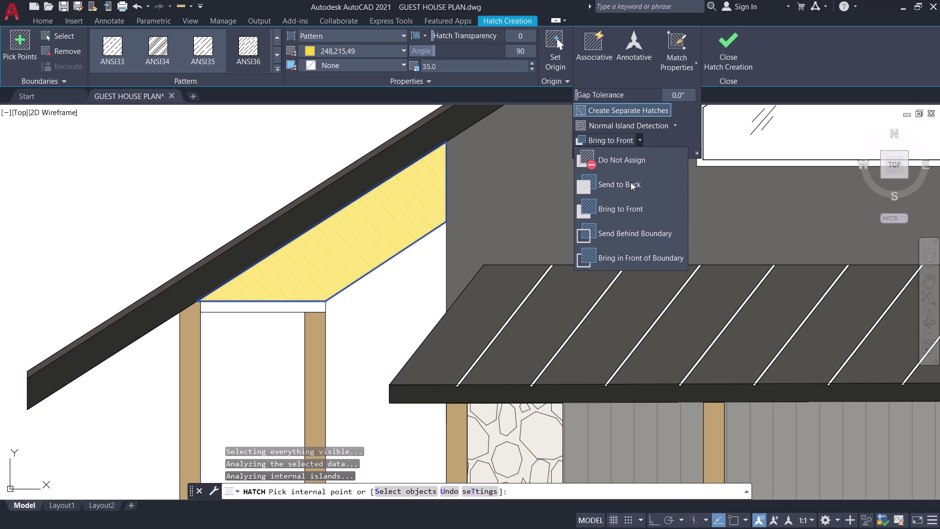
click(631, 182)
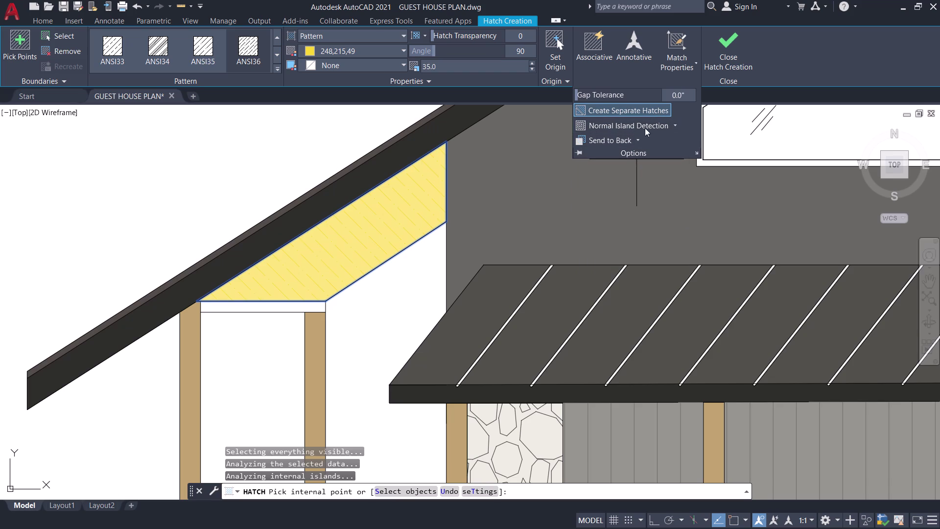
click(637, 137)
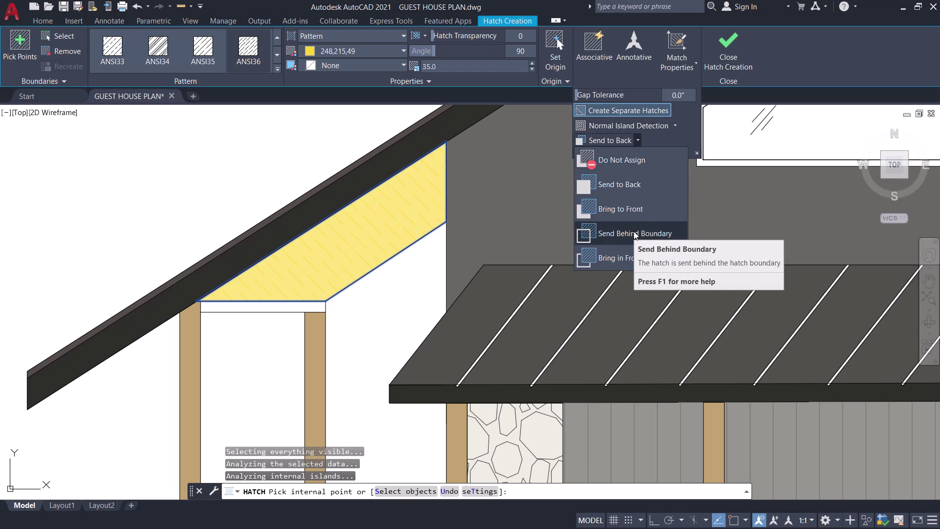
click(615, 253)
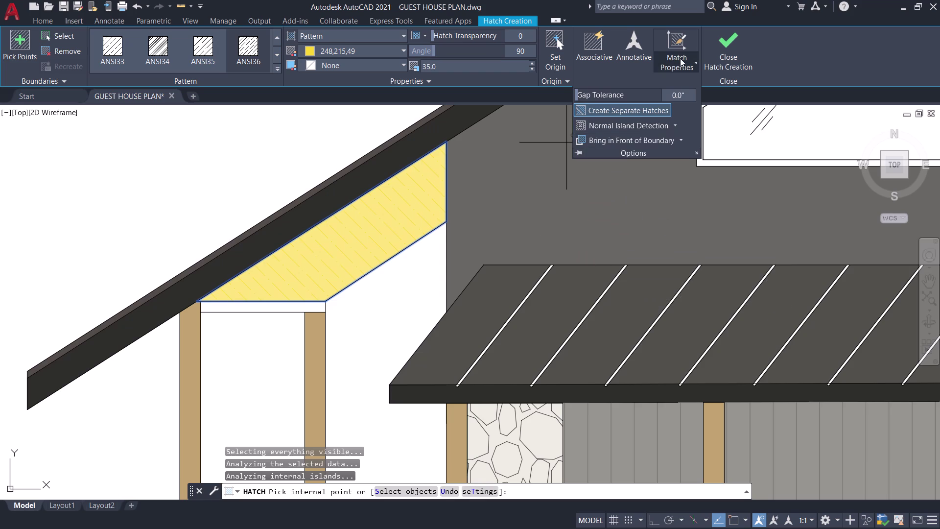
click(712, 52)
scroll(up, 3)
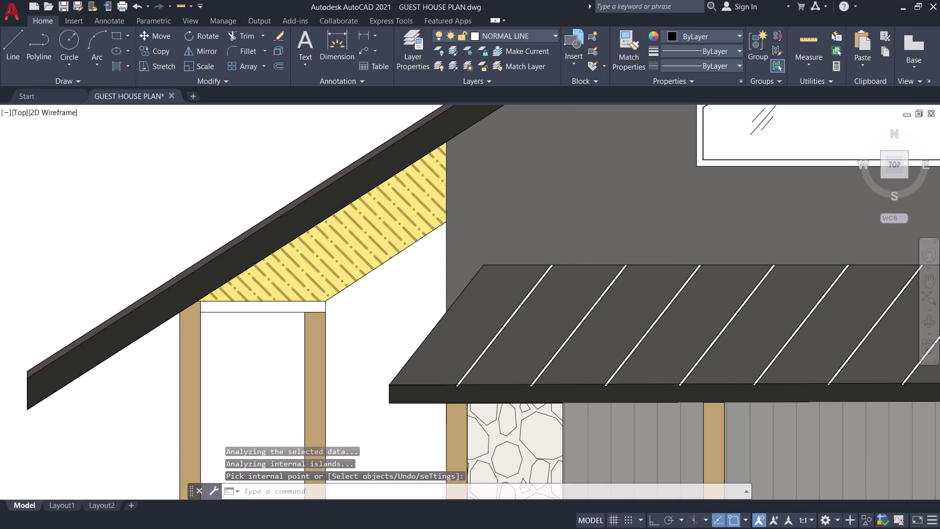
Erase the yellow solid soffit fill, then undo that erase.
scroll(down, 3)
click(380, 223)
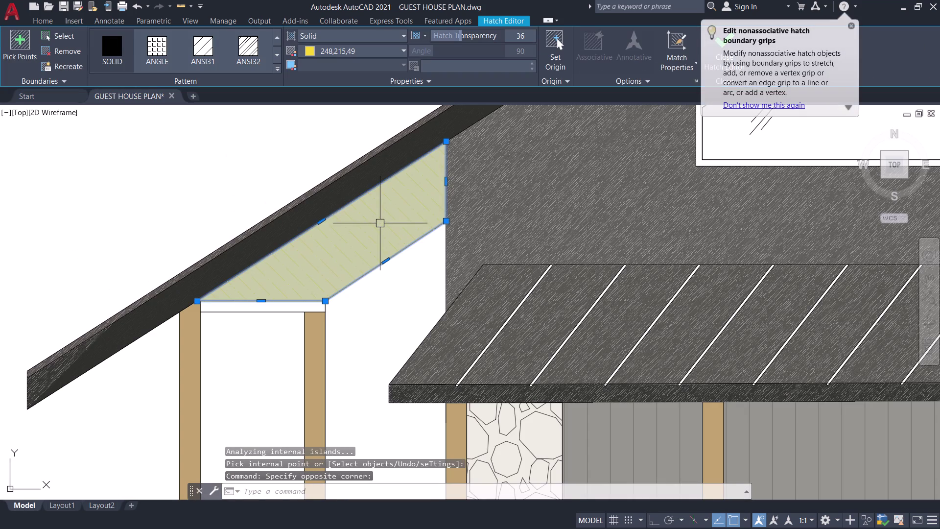
scroll(up, 3)
scroll(down, 3)
scroll(down, 3)
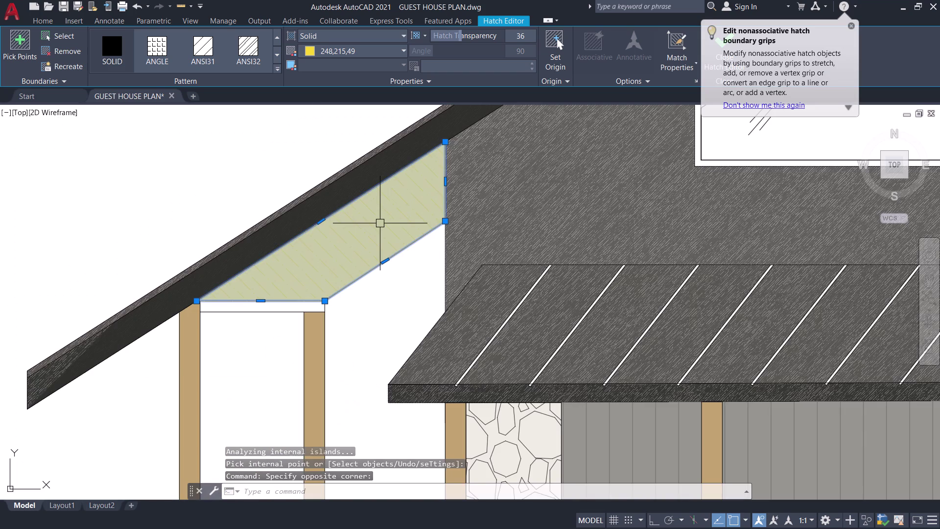
text(E)
key(space)
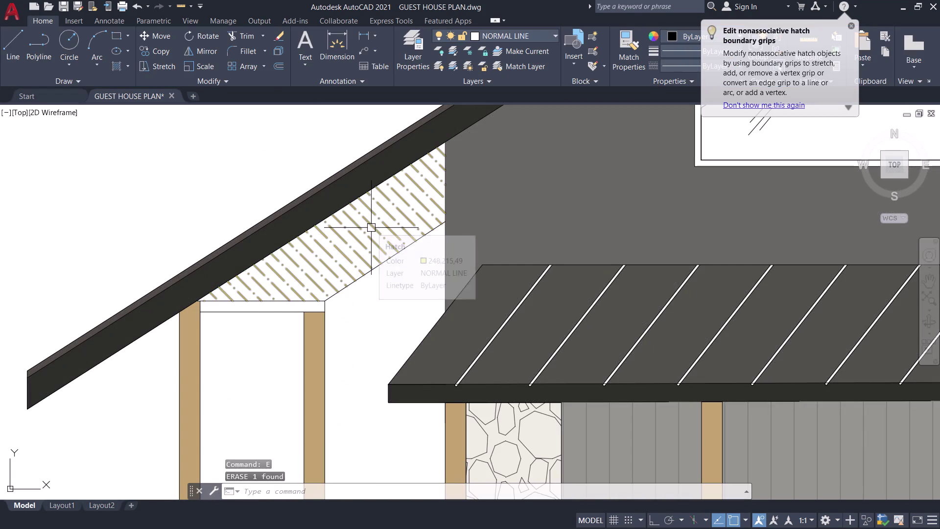
click(371, 228)
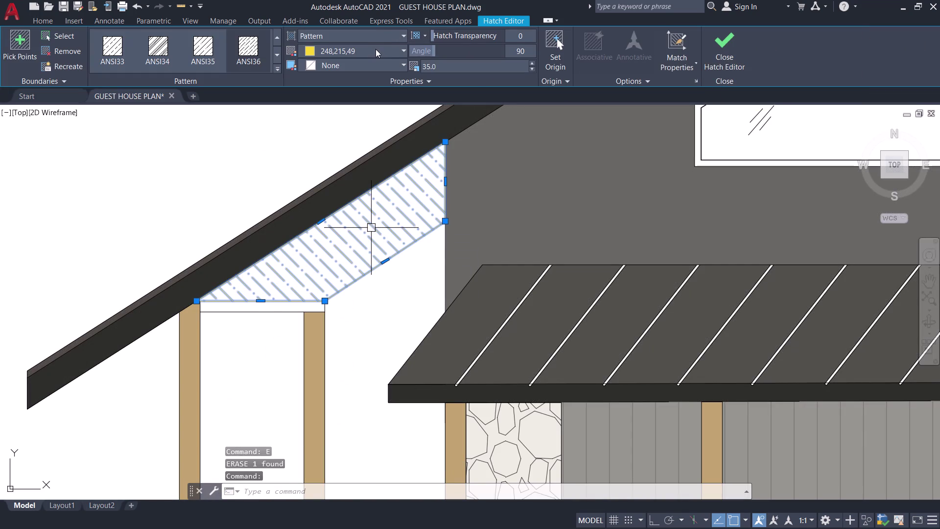
key(Escape)
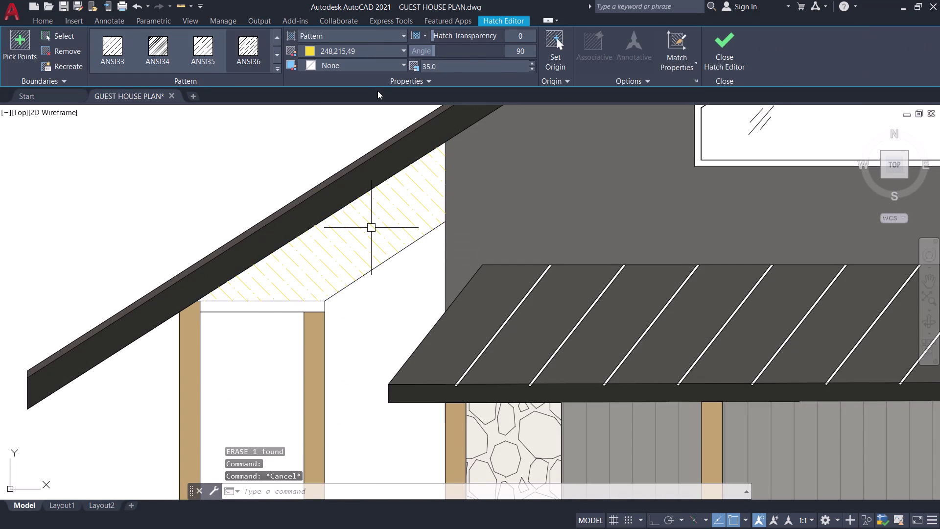
key(ctrl+z)
Reselect the yellow soffit fill and reframe the view around the soffit.
click(377, 91)
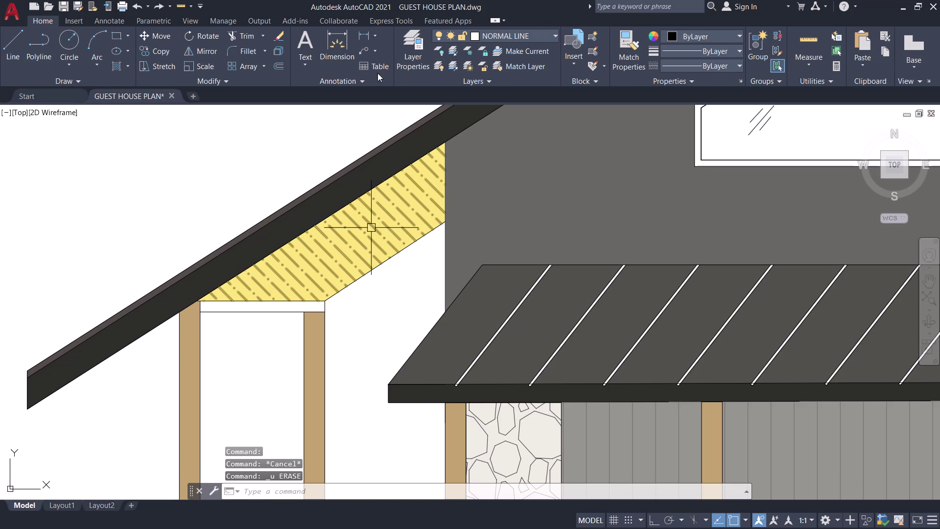
click(386, 203)
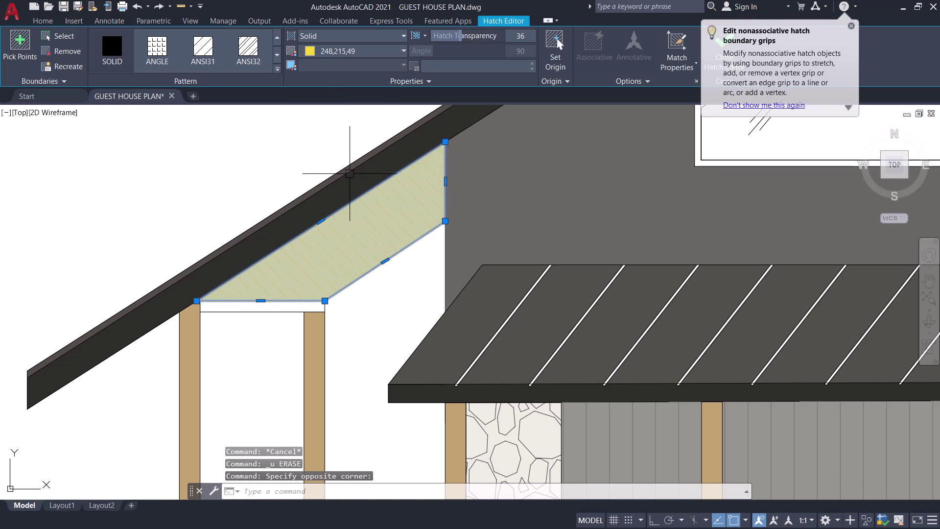
key(Escape)
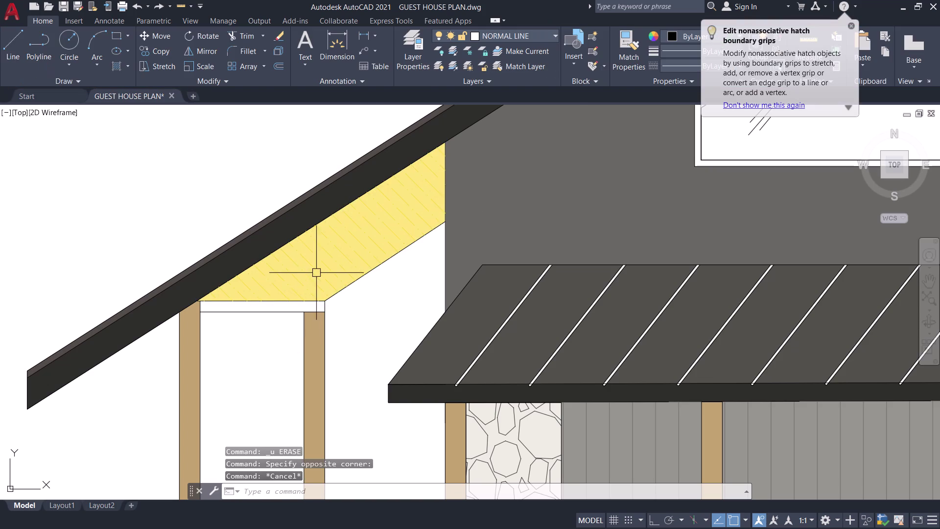
scroll(up, 3)
scroll(up, 3)
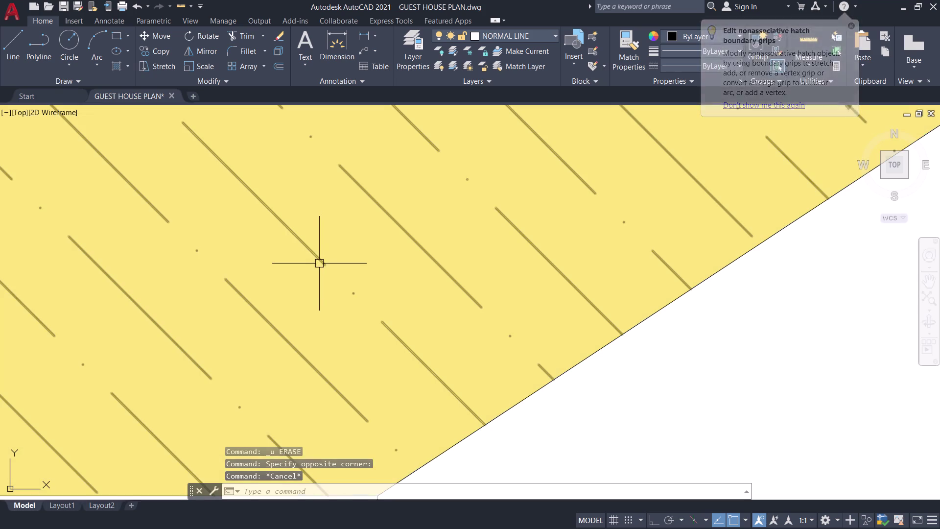
click(318, 257)
scroll(down, 3)
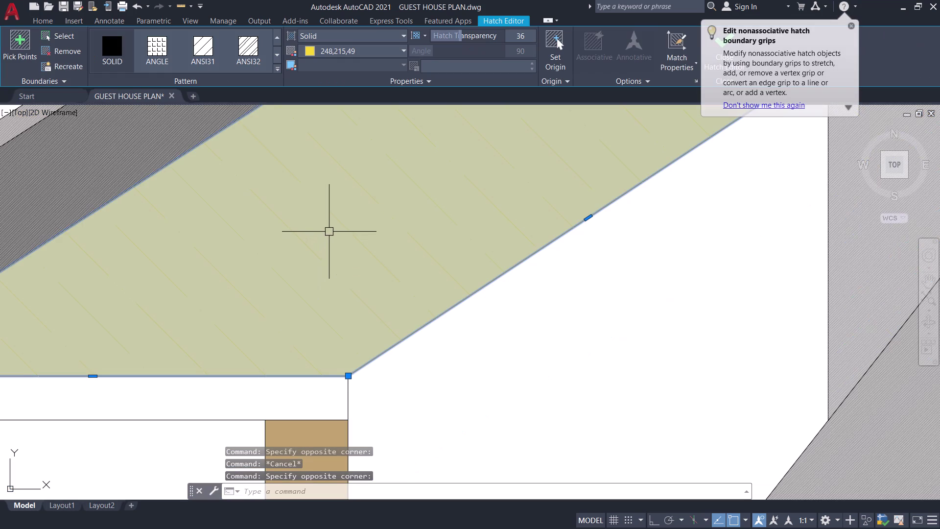
key(Escape)
scroll(down, 3)
middle_drag(343, 205, 349, 228)
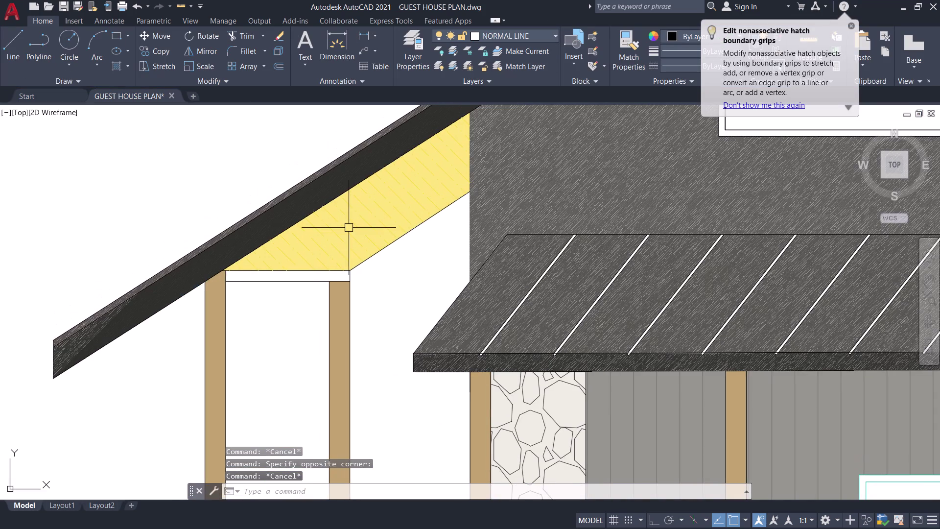
key(ctrl+z)
Erase the yellow soffit fill and select the remaining line-pattern hatch.
scroll(down, 3)
middle_drag(348, 228, 347, 252)
scroll(down, 3)
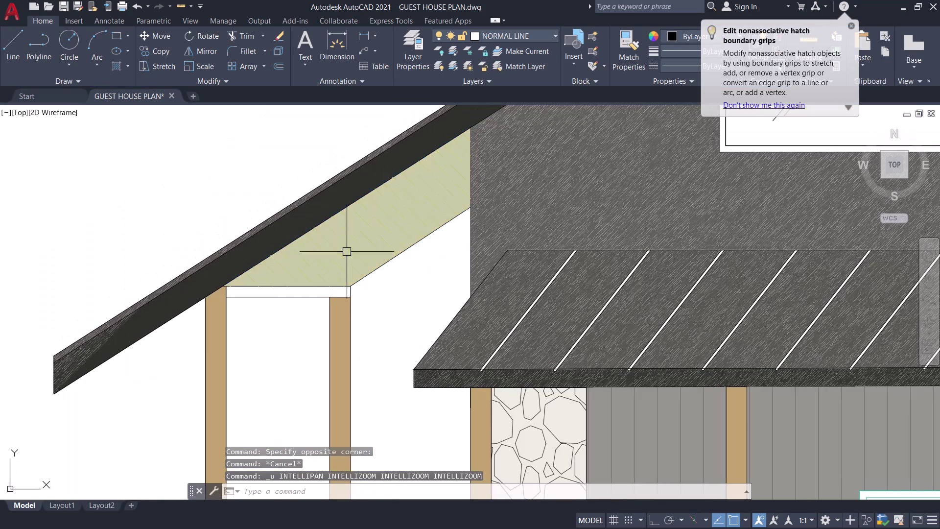
click(350, 239)
text(E)
key(space)
click(350, 235)
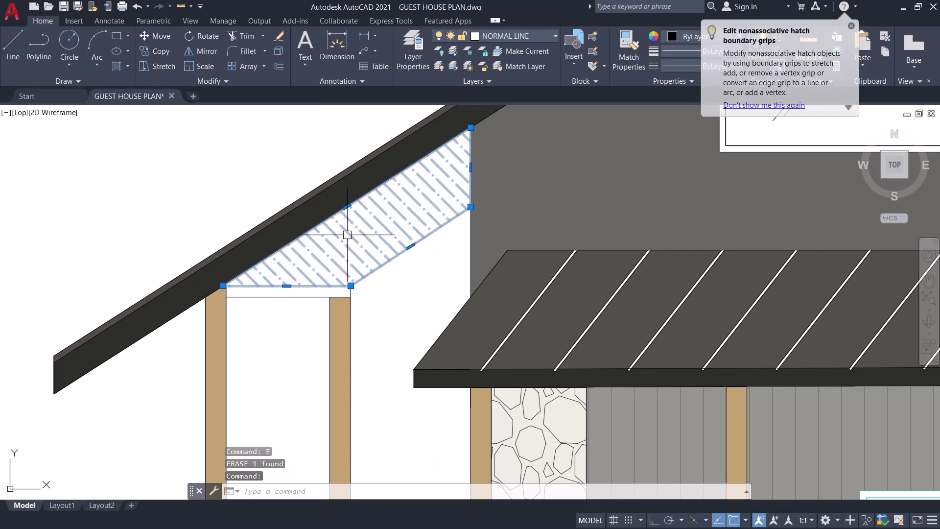
Set the soffit line-pattern hatch to White at a 168° angle and close the editor.
click(322, 49)
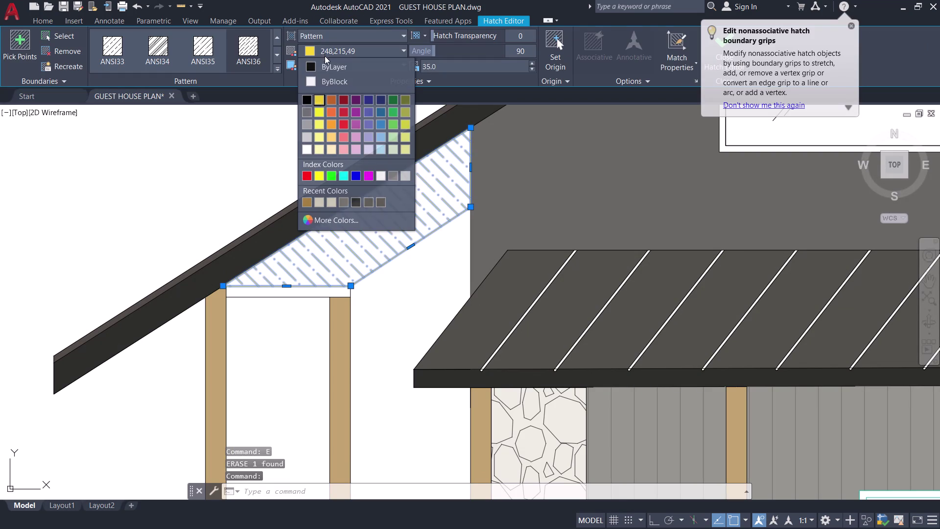
click(377, 174)
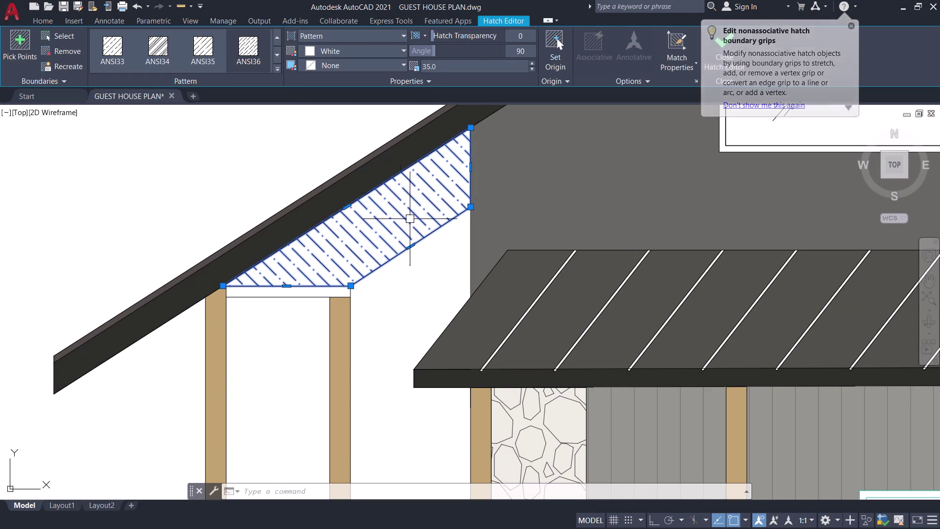
drag(437, 49, 454, 51)
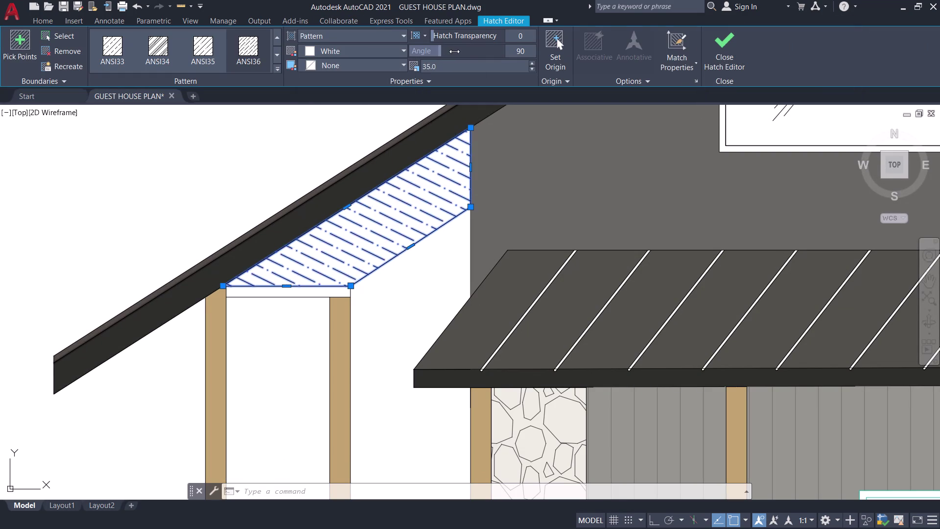
drag(454, 51, 471, 53)
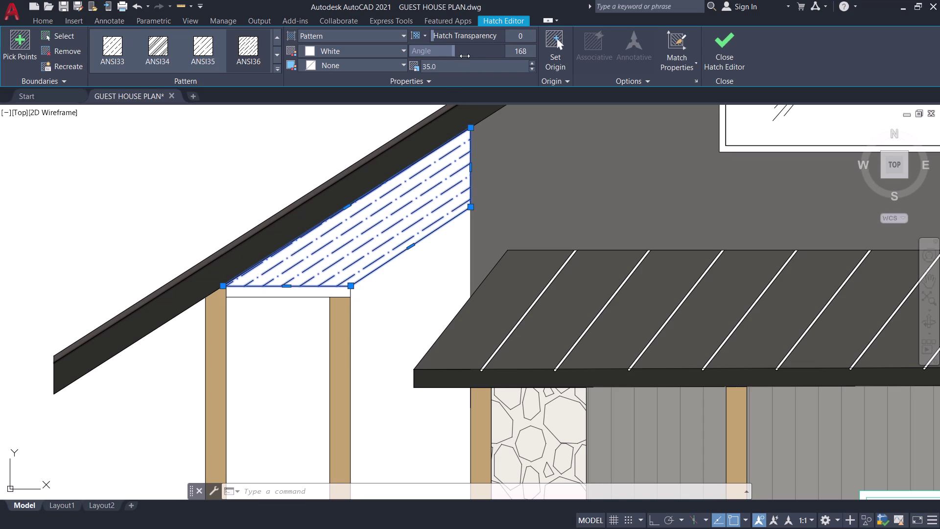
click(713, 49)
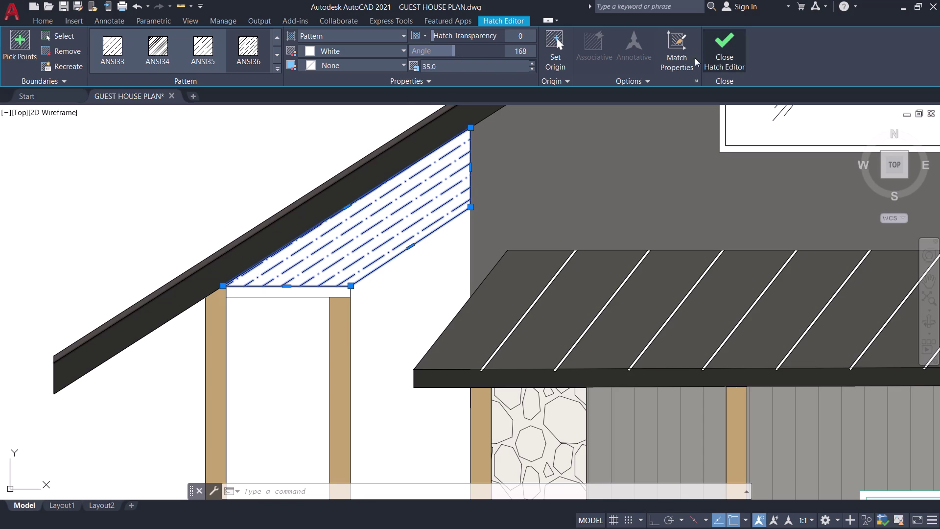
scroll(down, 3)
middle_drag(322, 176, 297, 199)
Start a new hatch with pale yellow colour 244,238,81 and Solid type.
key(h)
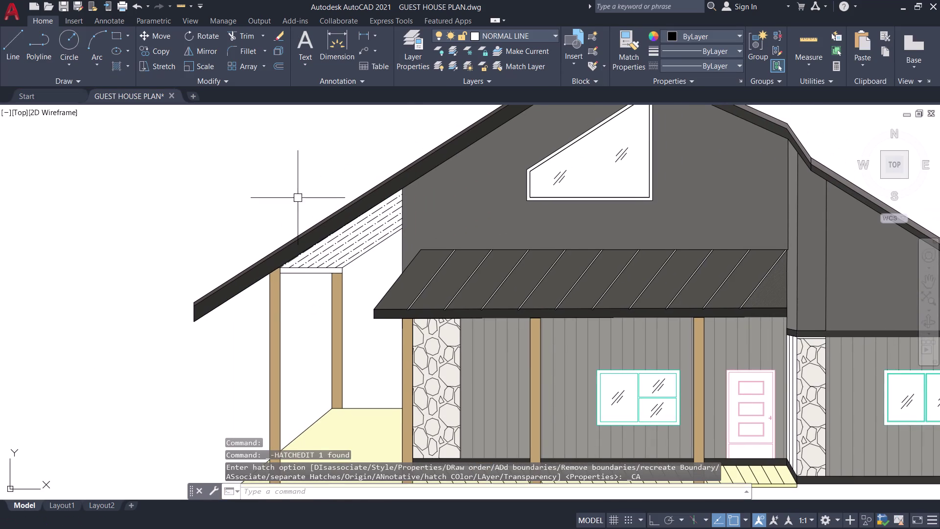
key(space)
click(346, 51)
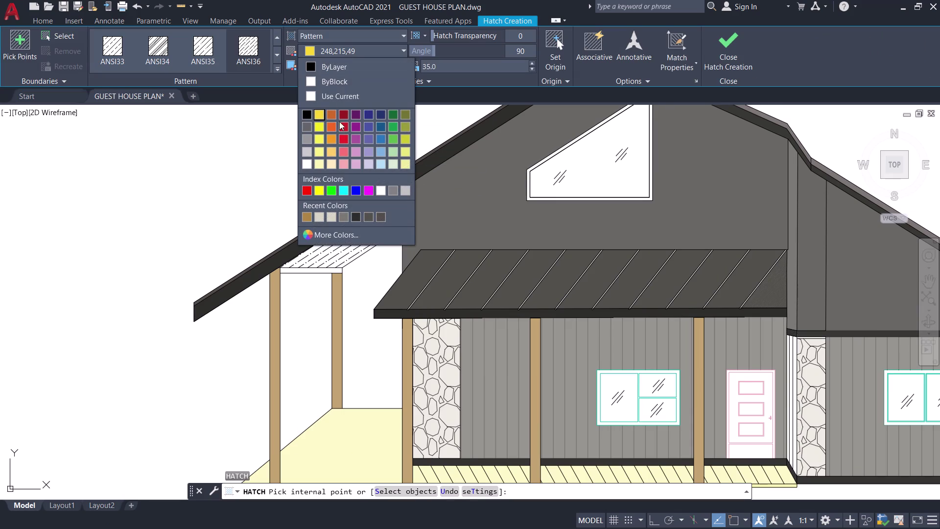
click(319, 136)
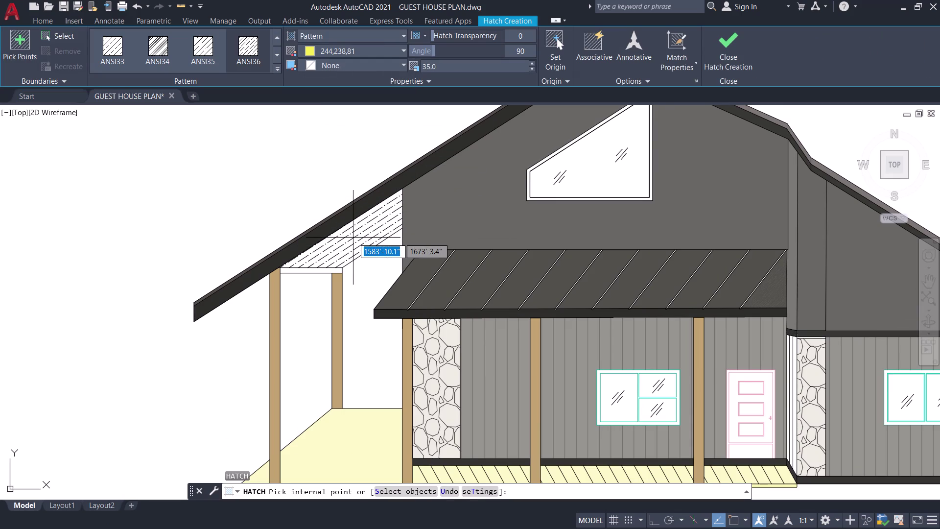
scroll(up, 3)
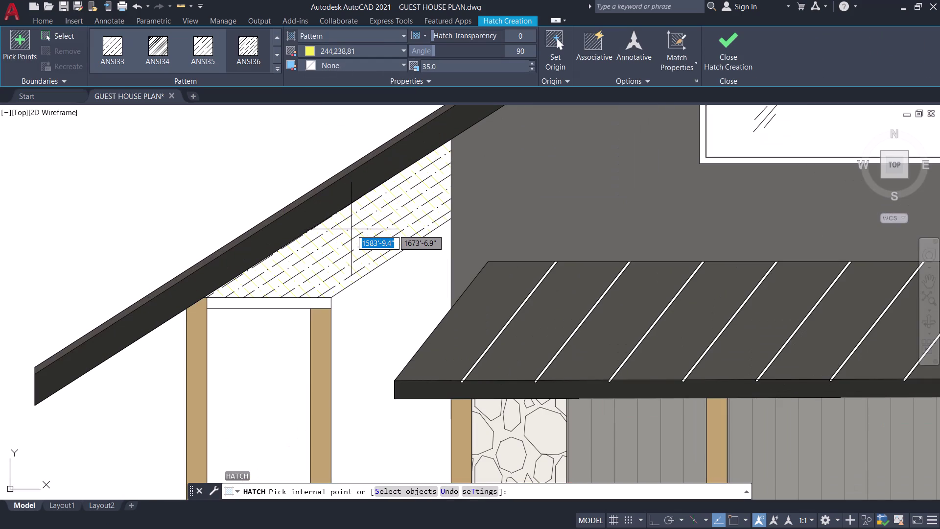
click(362, 34)
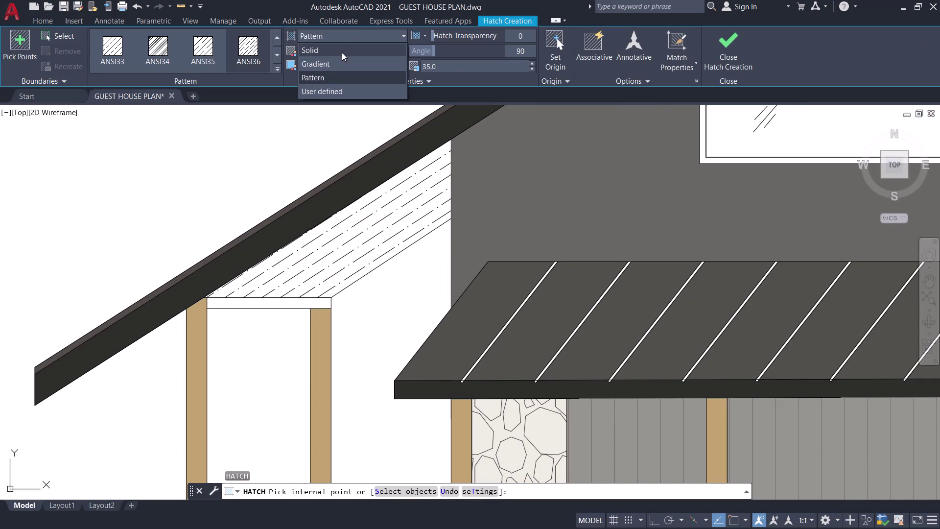
scroll(up, 3)
click(342, 52)
Fill the soffit with that yellow at 43 transparency and finish the hatch.
click(381, 218)
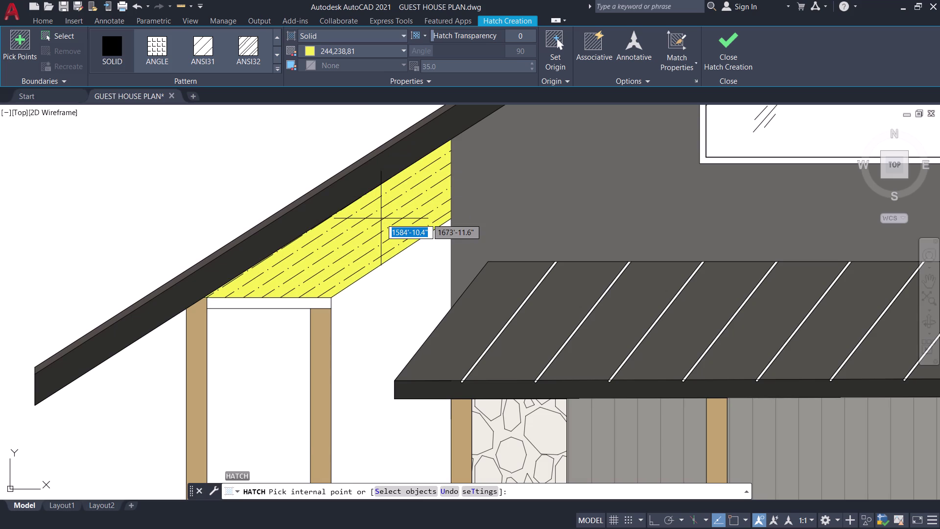
drag(435, 34, 462, 36)
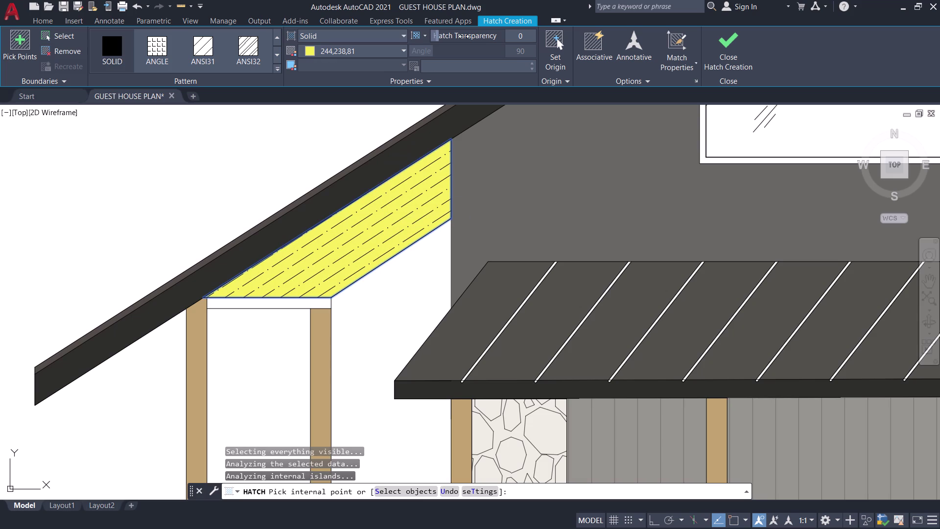
drag(462, 36, 518, 38)
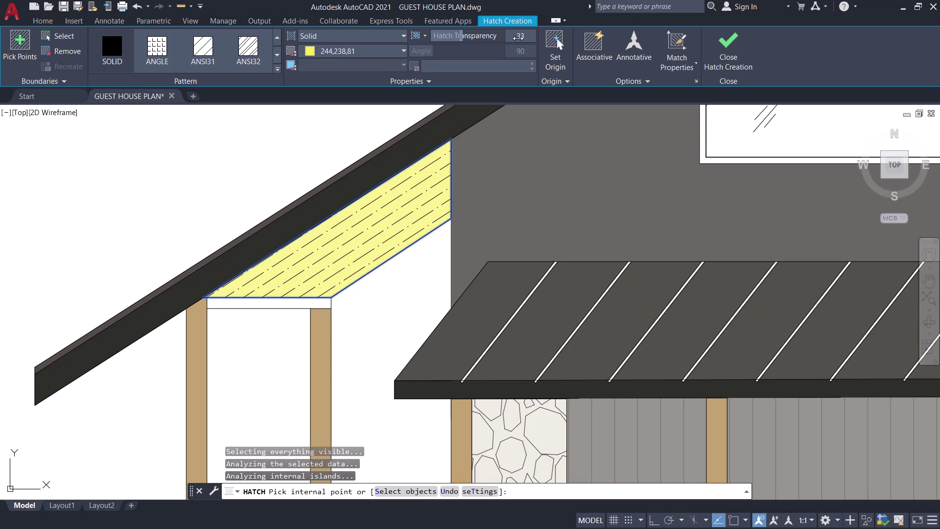
drag(518, 38, 532, 38)
scroll(down, 3)
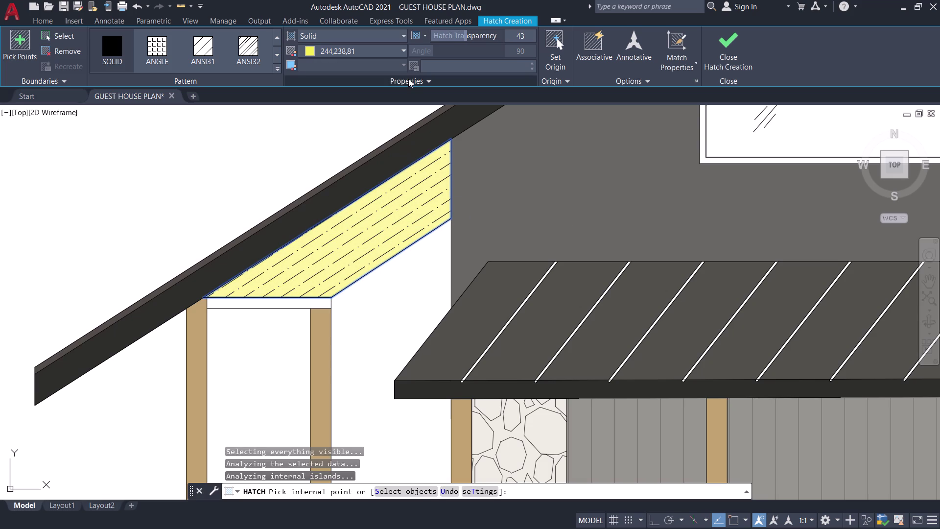
scroll(down, 3)
middle_drag(304, 135, 316, 180)
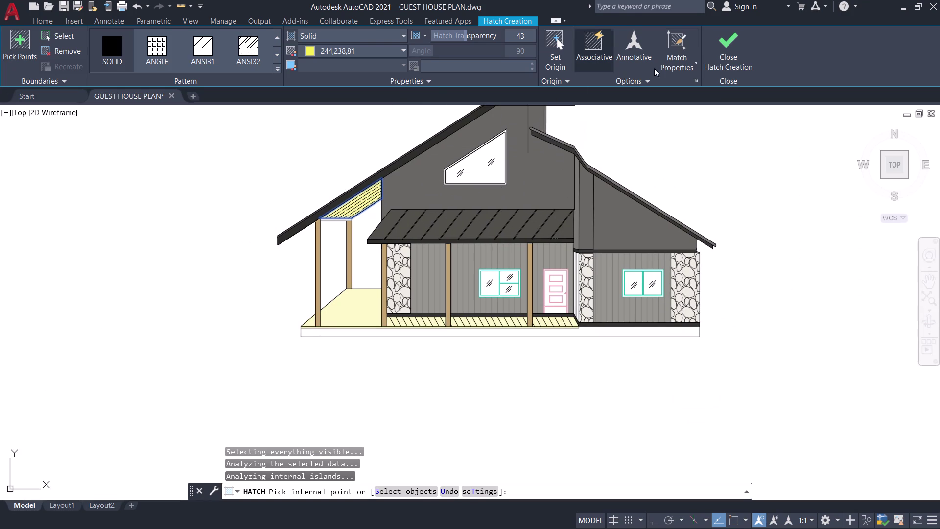
click(721, 47)
middle_drag(261, 191, 277, 225)
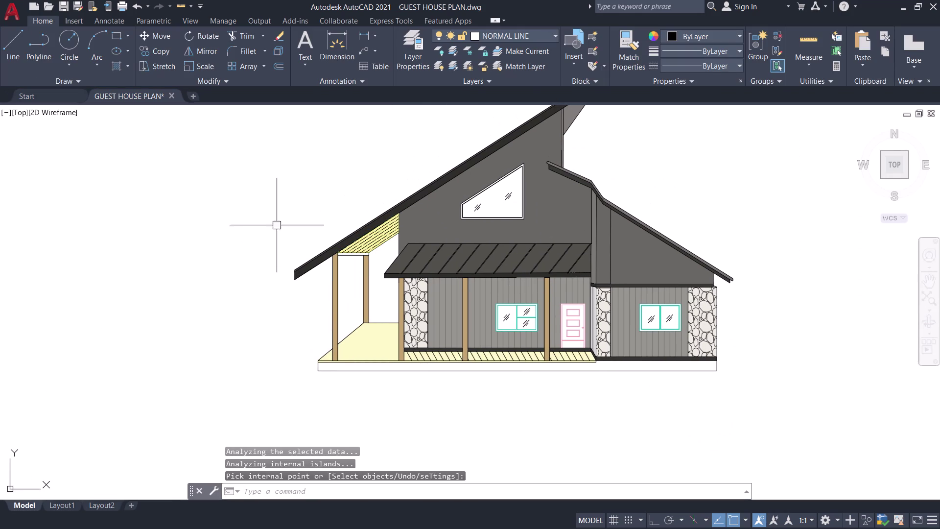
Frame the porch beam and start a hatch in dark grey 45,45,42.
scroll(up, 3)
scroll(up, 3)
middle_drag(405, 284, 331, 266)
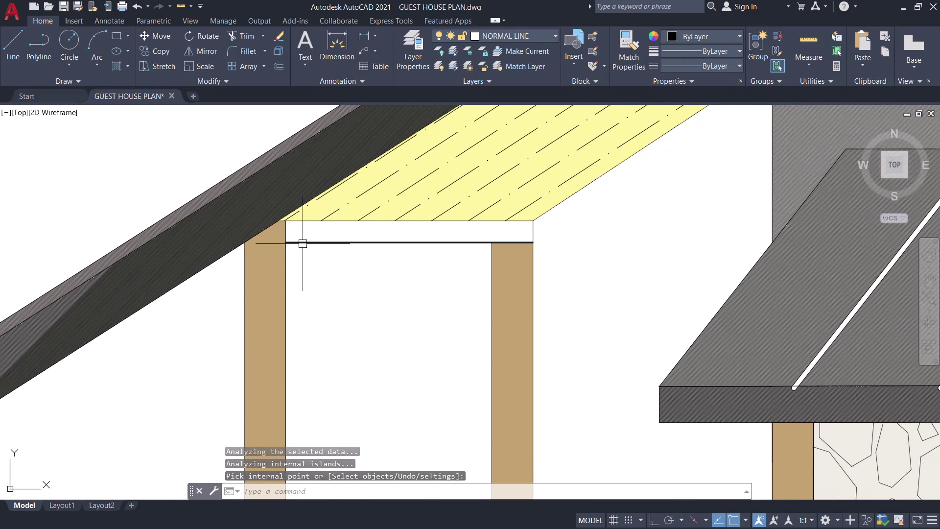
middle_drag(302, 244, 301, 261)
scroll(up, 3)
scroll(down, 3)
scroll(down, 3)
middle_drag(319, 276, 313, 278)
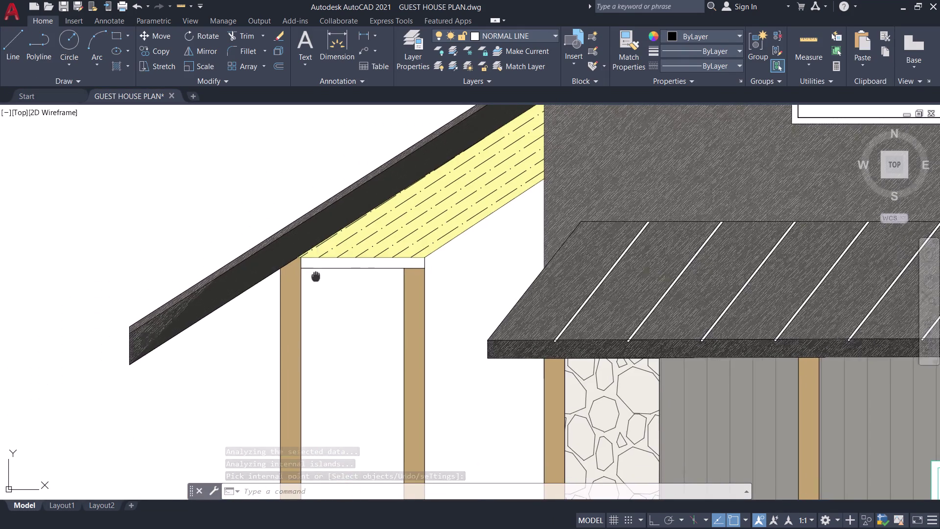
middle_drag(314, 278, 265, 300)
scroll(up, 3)
key(h)
key(space)
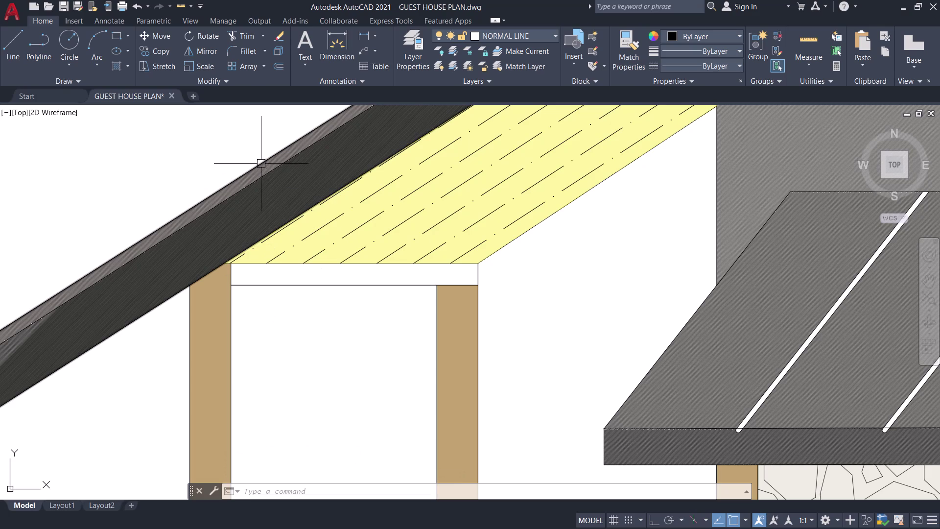
click(362, 50)
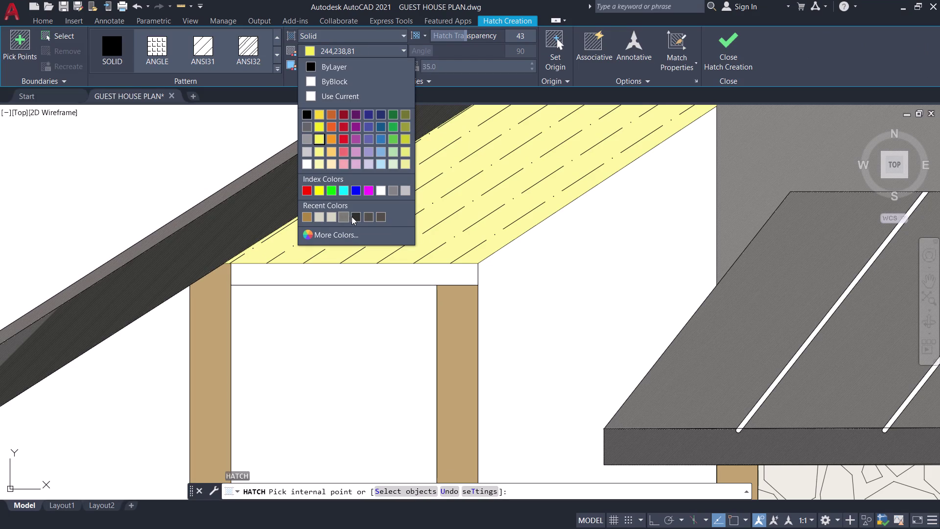
click(354, 217)
Fill the porch header beam at transparency 17 and finish the hatch.
click(338, 273)
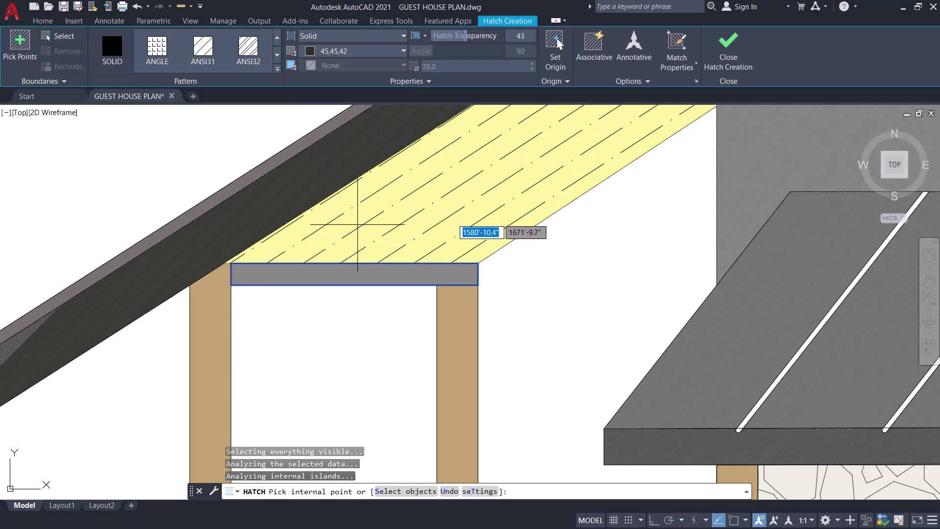
drag(465, 33, 427, 34)
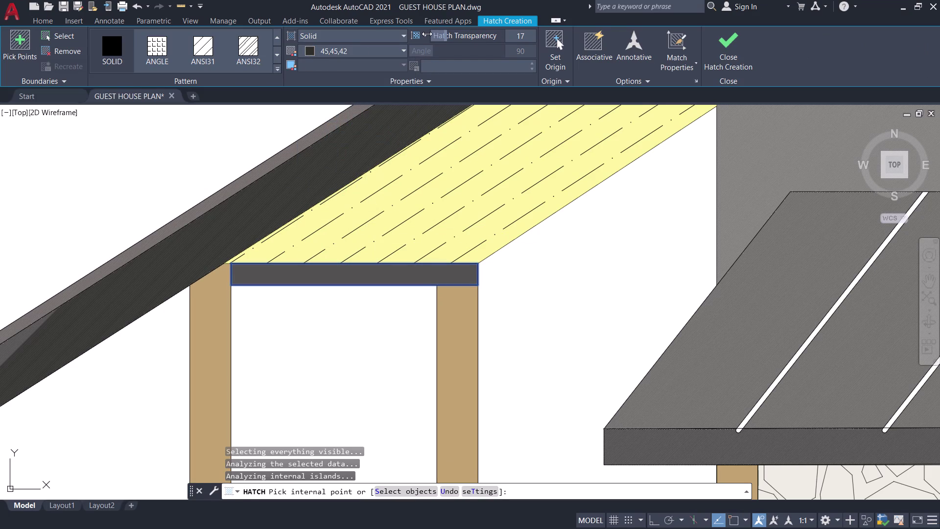
drag(427, 34, 417, 33)
click(736, 50)
scroll(down, 3)
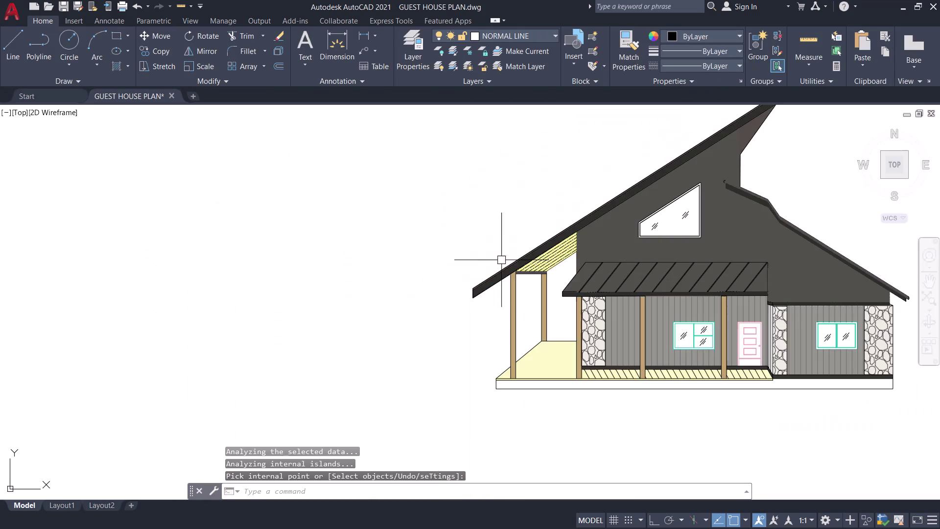
Save the drawing.
middle_drag(463, 244, 306, 303)
key(ctrl+s)
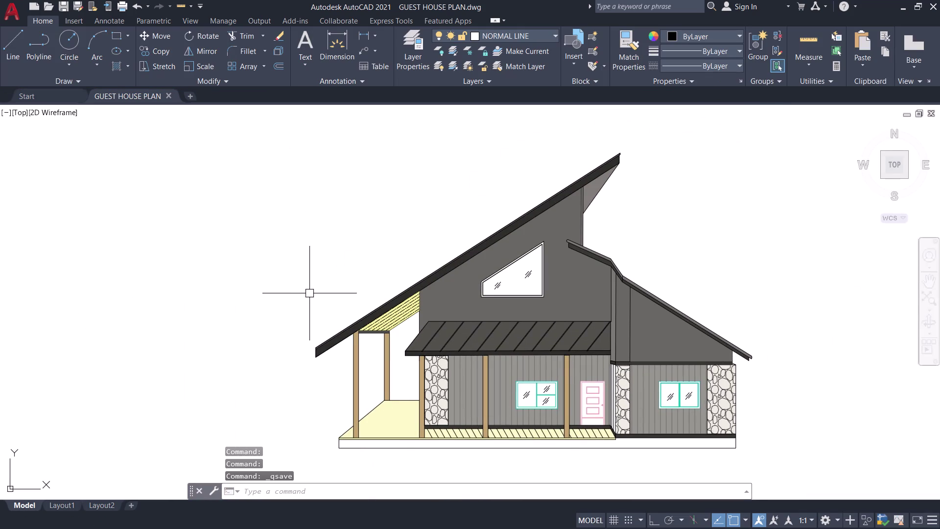
middle_drag(309, 293, 290, 264)
Frame the triangular gable window and pick its interior for a charcoal solid hatch.
scroll(up, 3)
middle_drag(565, 342, 457, 283)
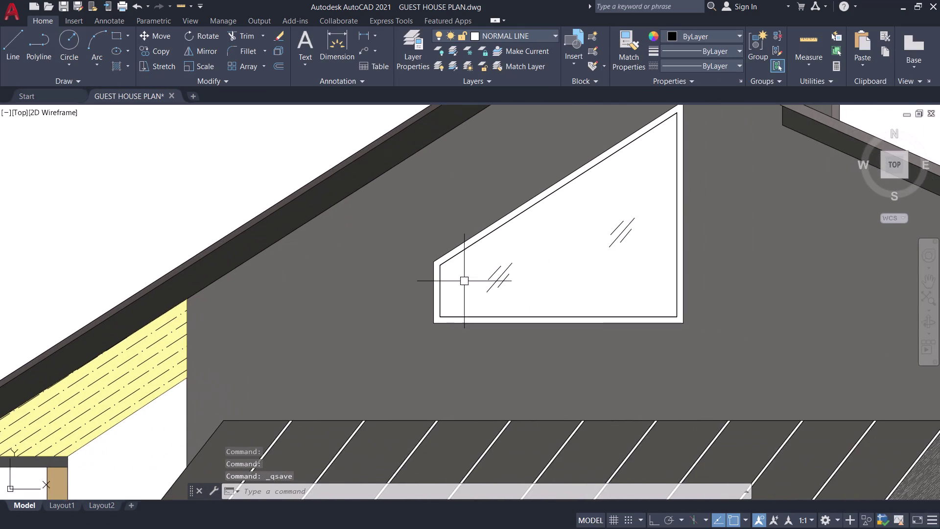
scroll(down, 3)
middle_drag(464, 281, 448, 283)
scroll(up, 3)
text(H)
key(space)
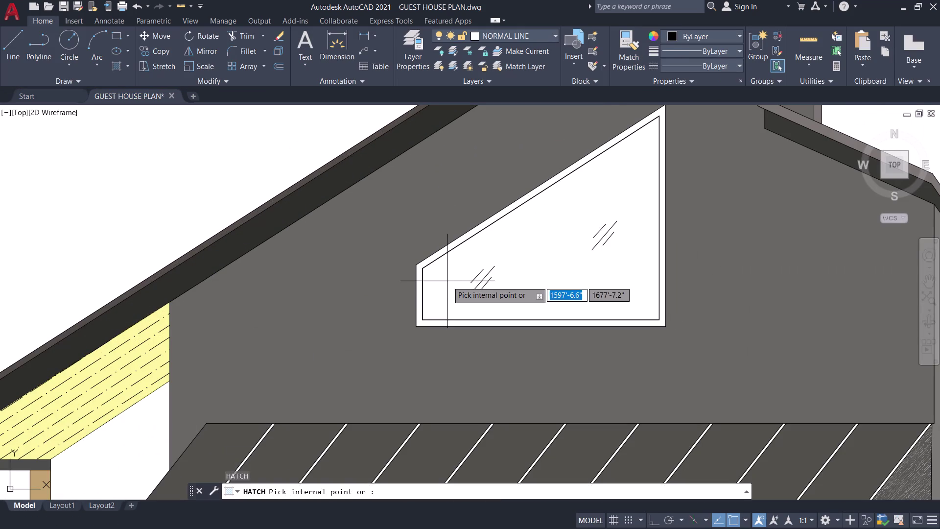
scroll(up, 3)
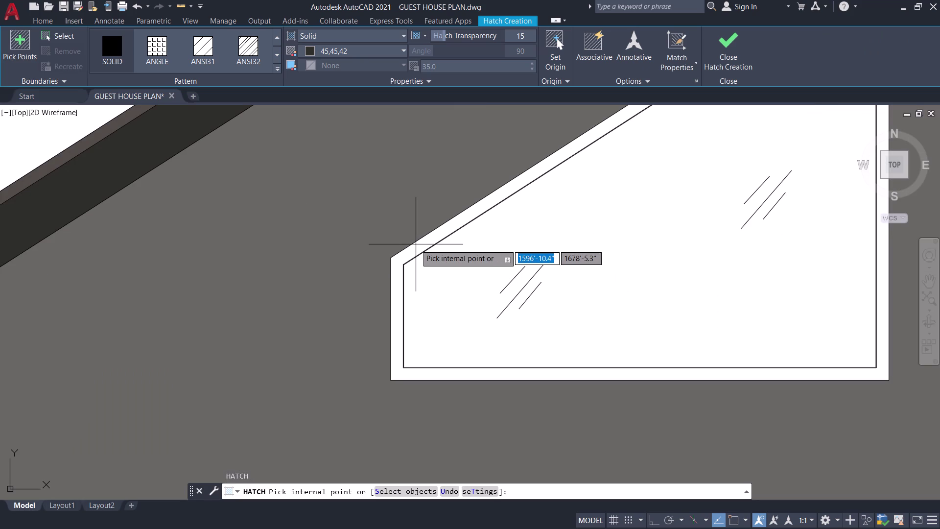
click(416, 244)
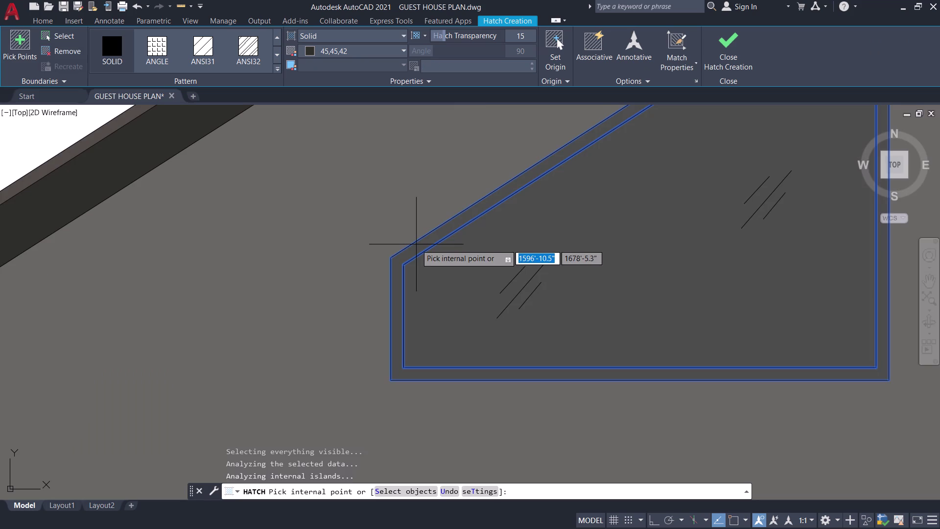
Undo and re-pick the triangular window interior, then end the hatch command.
key(ctrl+z)
scroll(up, 3)
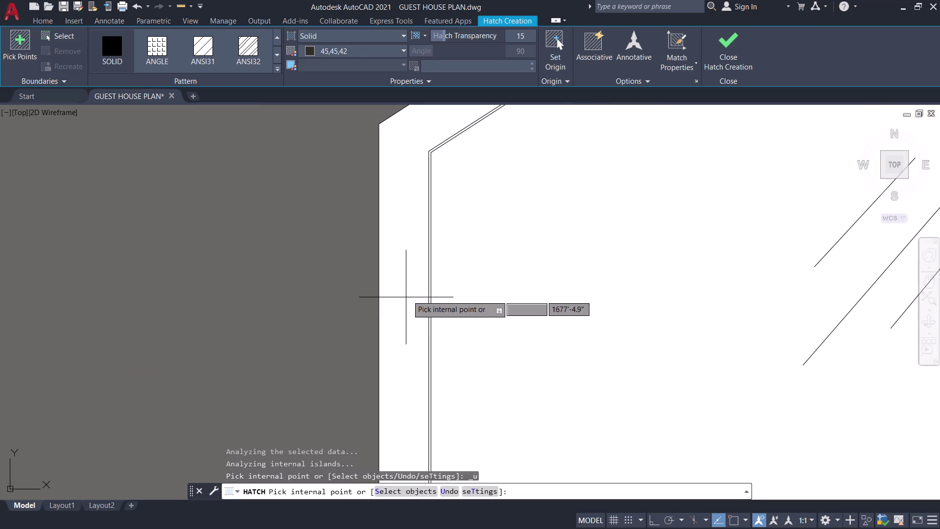
click(408, 296)
scroll(down, 3)
scroll(down, 3)
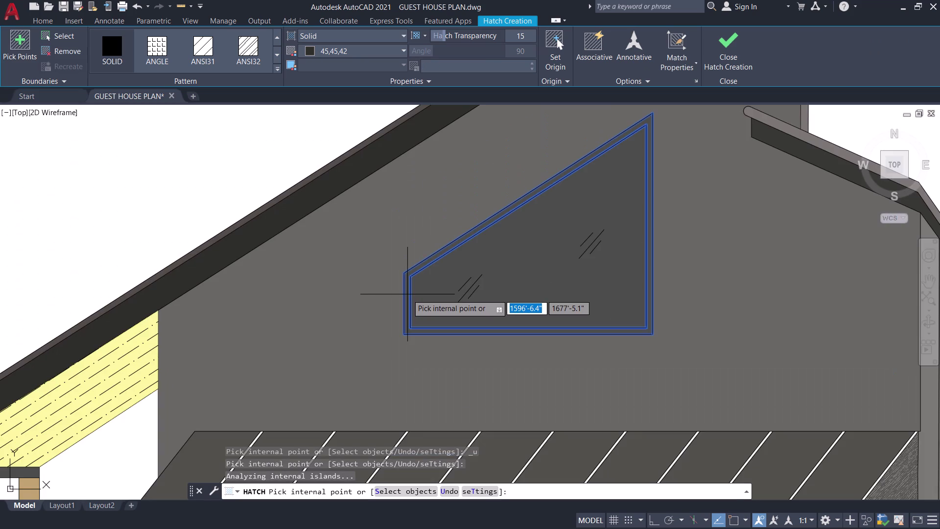
scroll(up, 3)
scroll(up, 3)
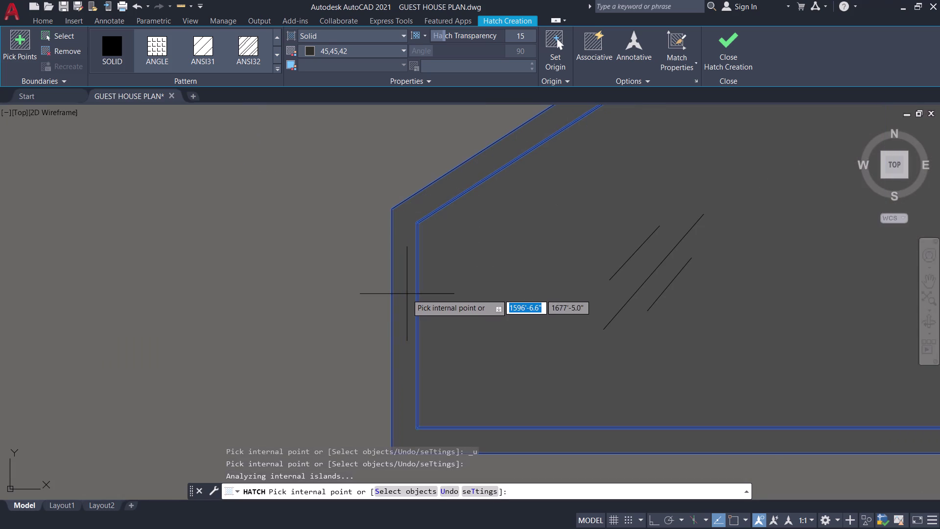
key(Escape)
Erase the dark fill from the triangular window.
scroll(up, 3)
scroll(down, 3)
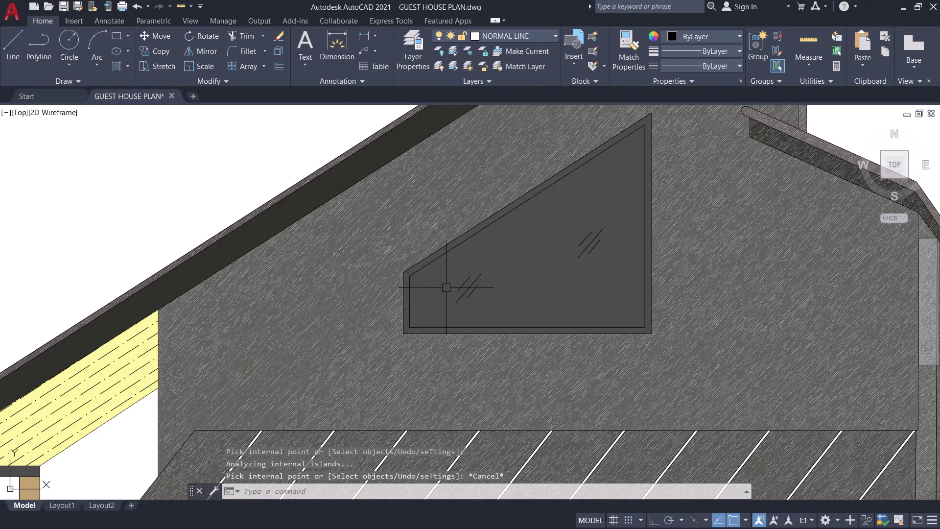
scroll(down, 3)
scroll(up, 3)
click(451, 295)
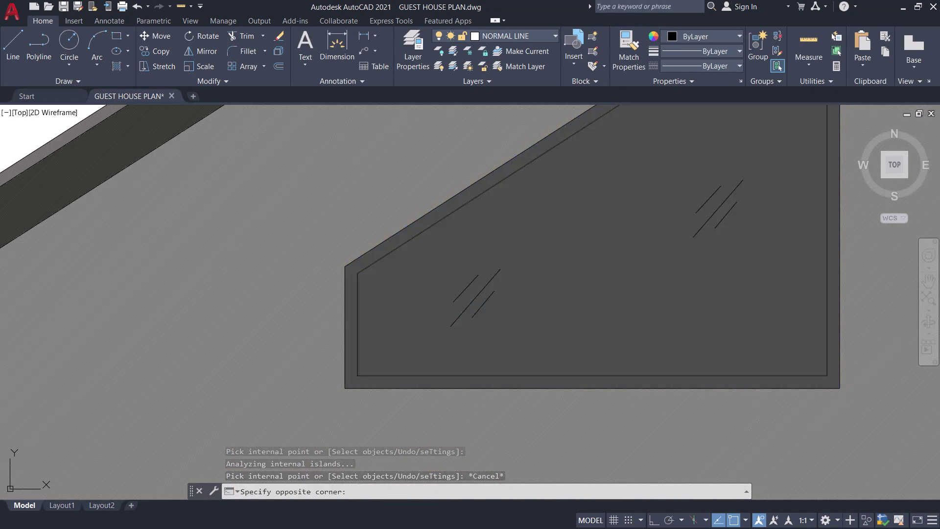
text(E)
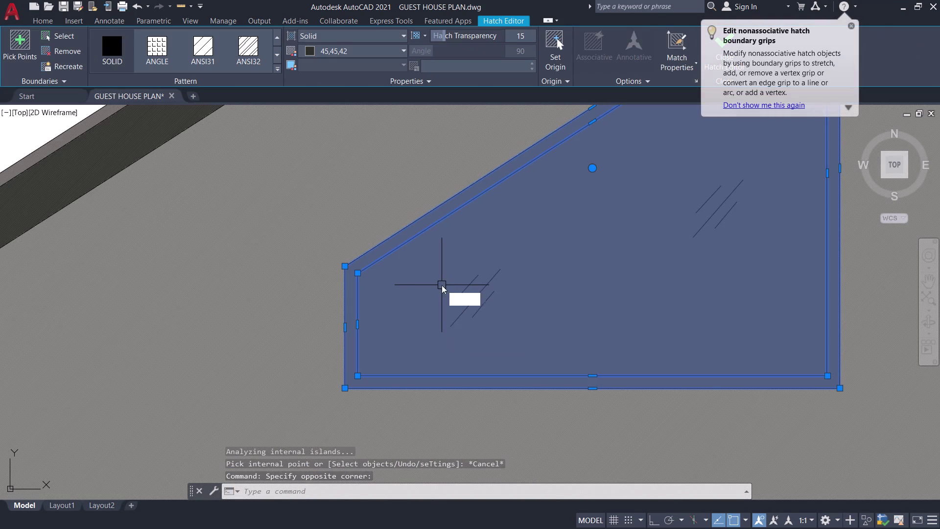
key(space)
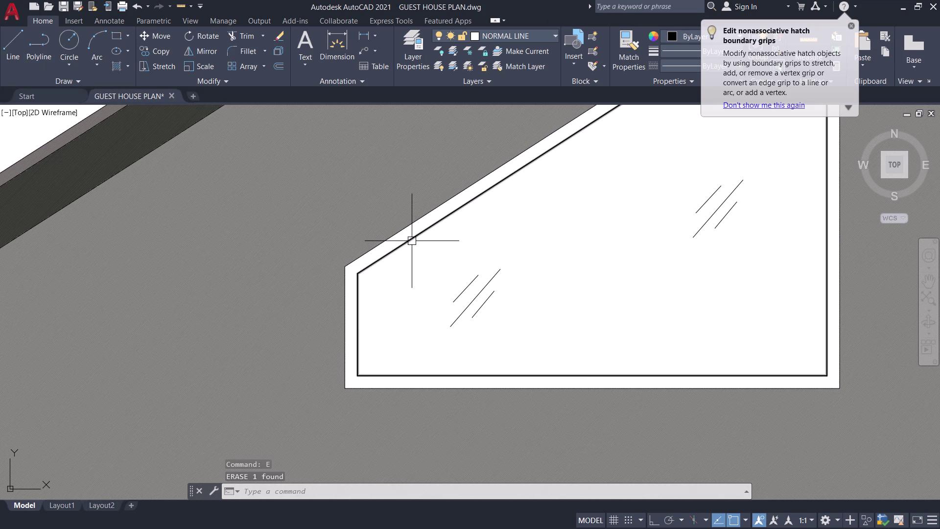
Explode the inner and outer triangular window outlines into separate lines.
click(412, 241)
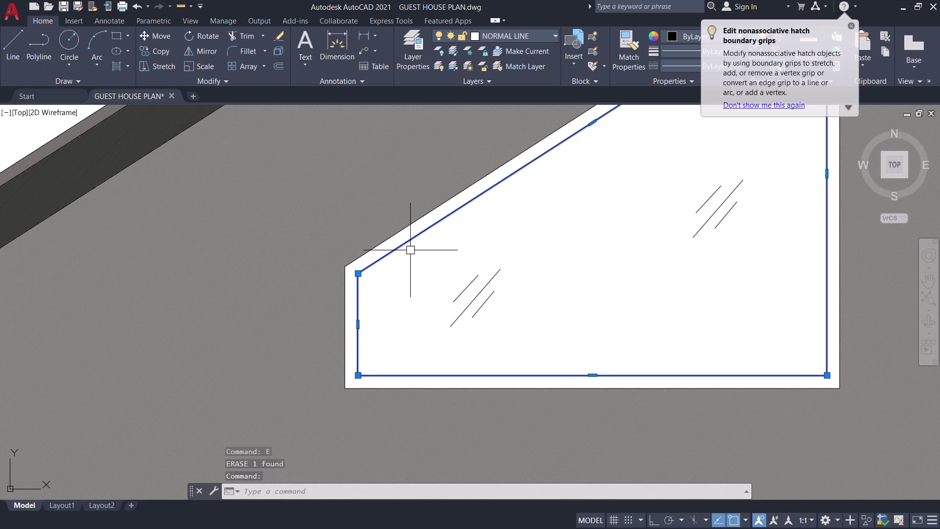
text(X)
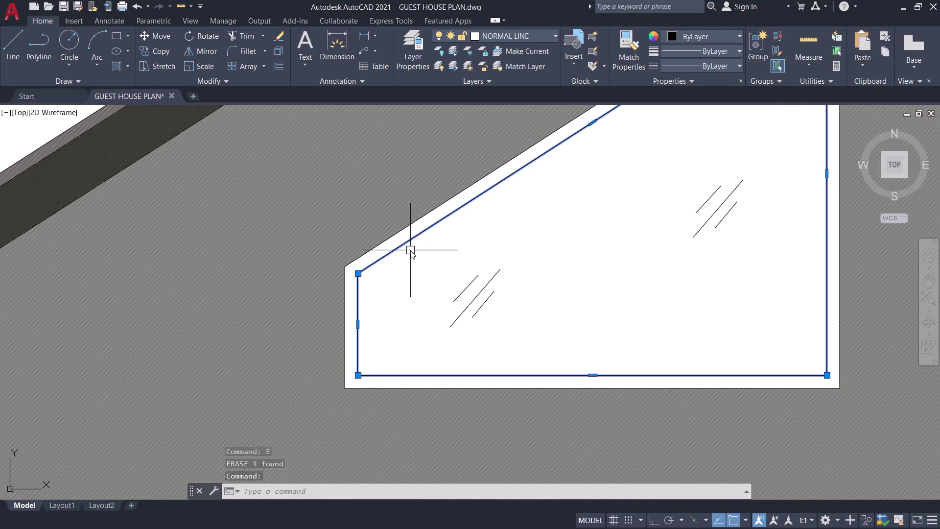
key(space)
click(404, 229)
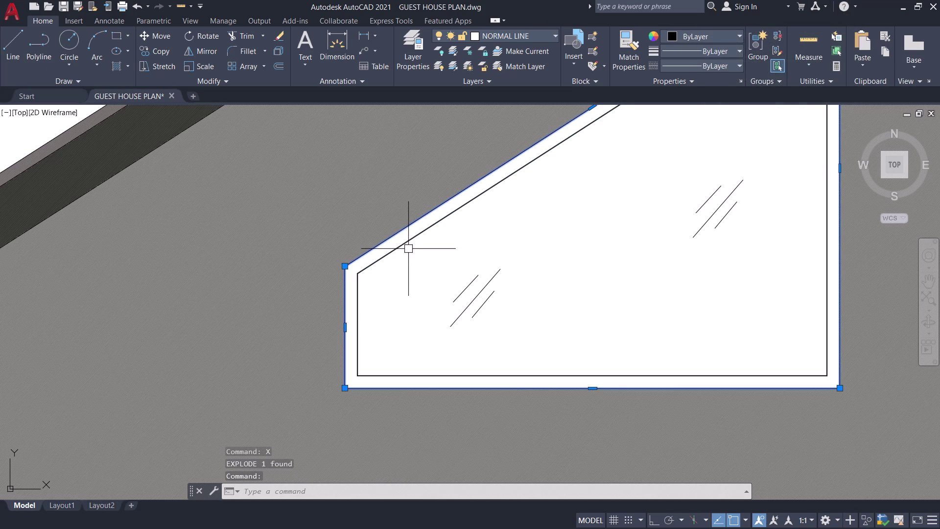
text(X)
key(space)
Restart the hatch and pick inside the triangular window.
key(h)
key(space)
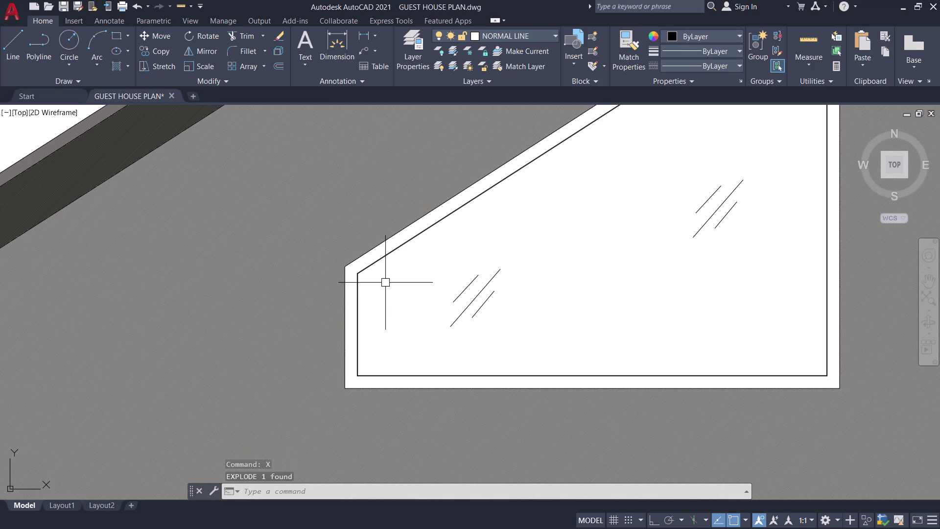
click(372, 254)
key(Escape)
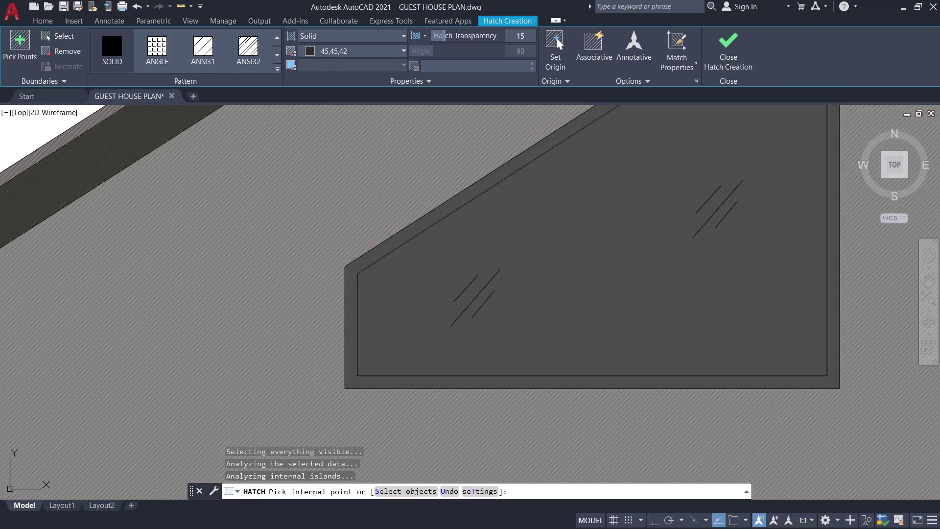
Erase the triangular window's charcoal hatch after a failed explode attempt.
scroll(down, 3)
middle_drag(419, 268, 443, 293)
scroll(up, 3)
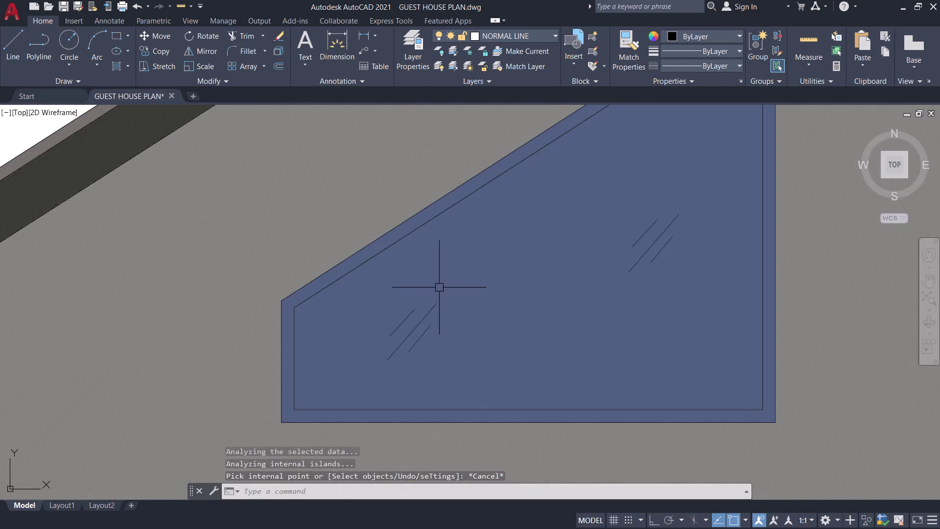
click(440, 287)
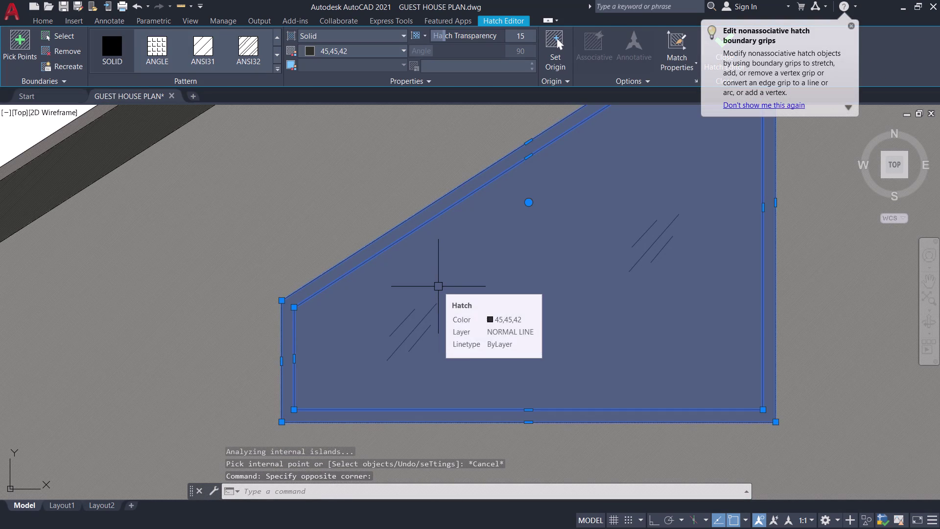
text(X)
key(space)
click(438, 286)
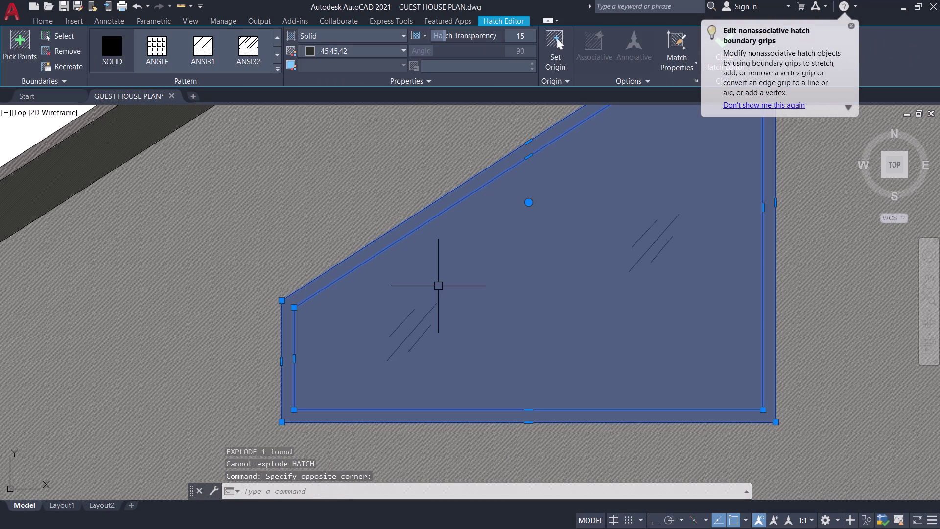
text(E)
key(space)
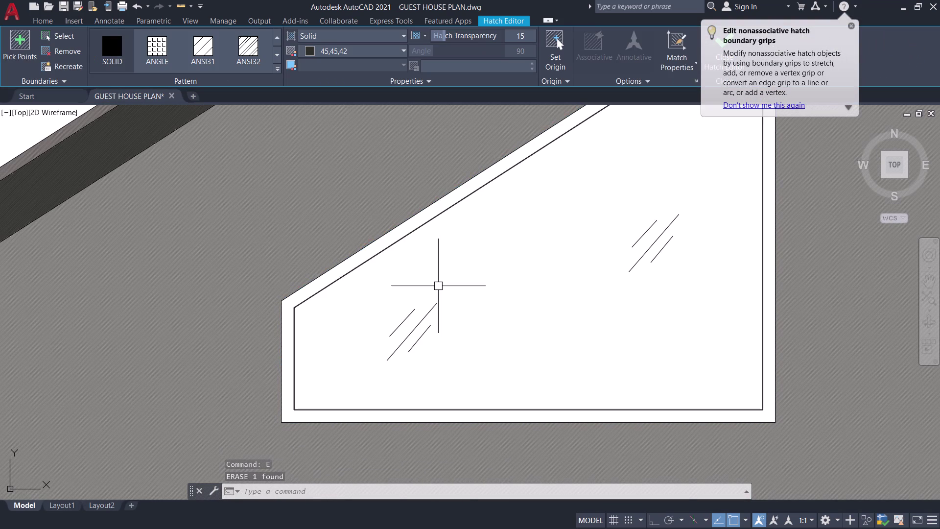
Zoom out to view the whole gable wall with no command pending.
scroll(down, 3)
scroll(down, 3)
middle_drag(438, 286, 503, 285)
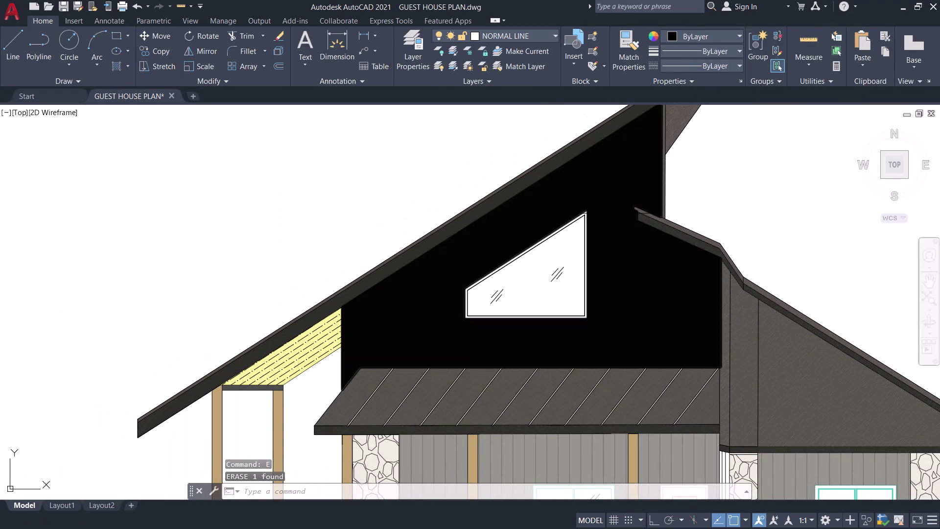
scroll(up, 3)
key(Escape)
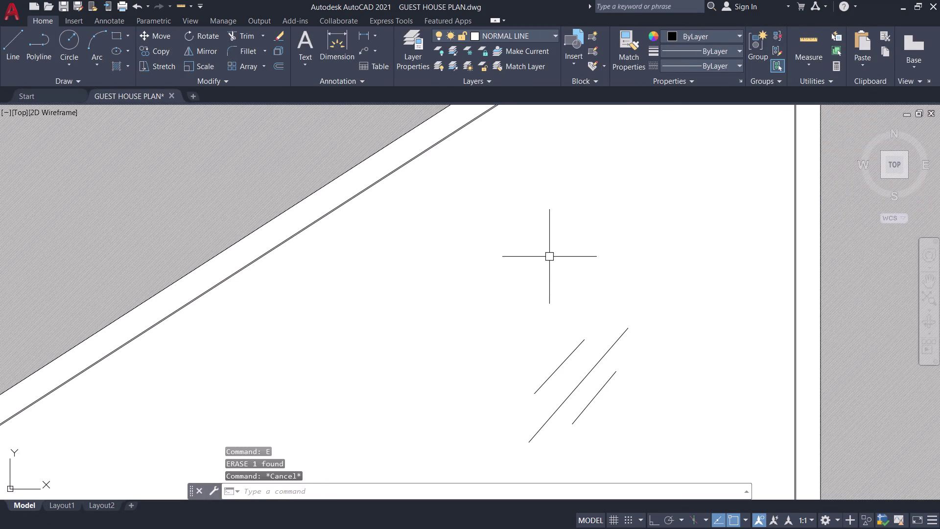
scroll(down, 3)
scroll(down, 3)
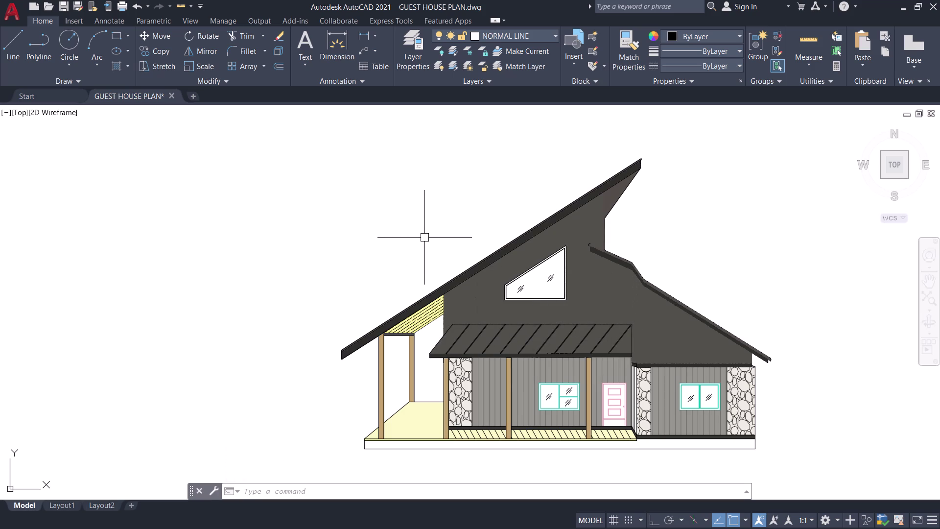
Select the slanted window's outer frame outline and its bottom frame edge.
scroll(up, 3)
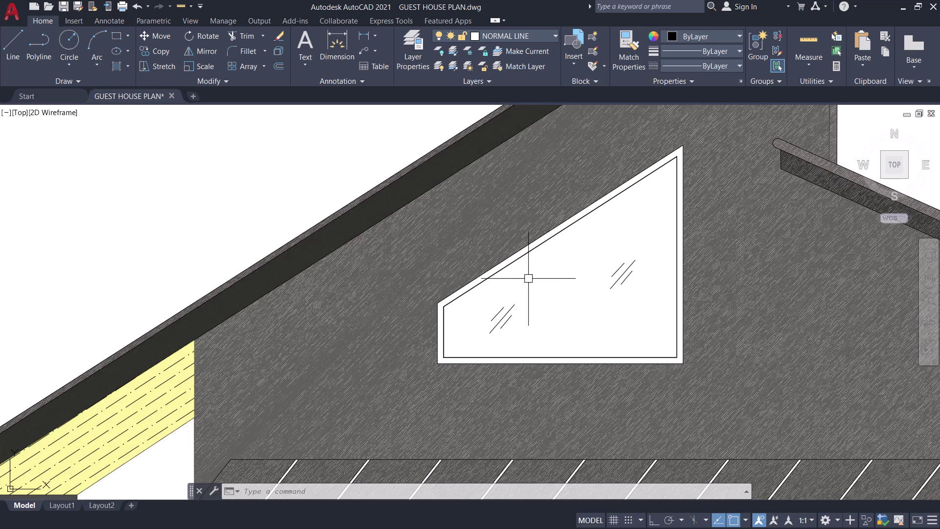
scroll(up, 3)
scroll(down, 3)
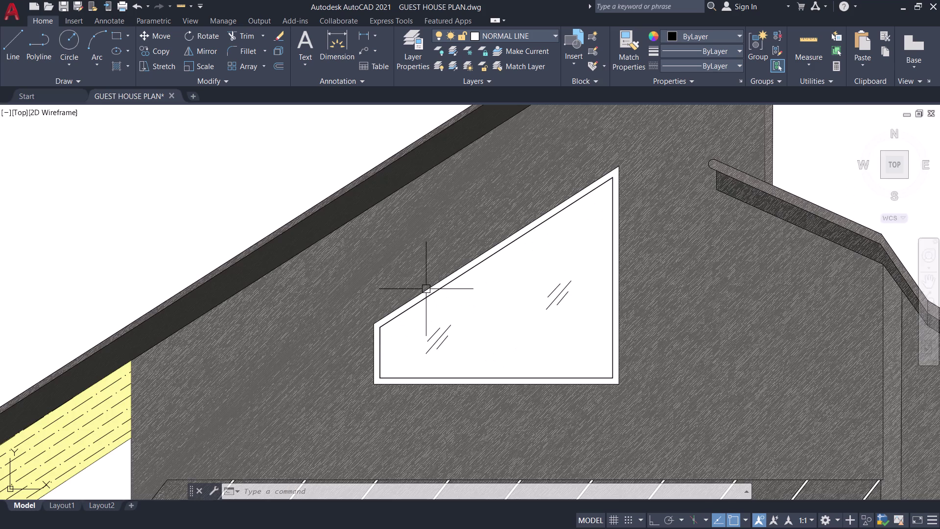
scroll(up, 3)
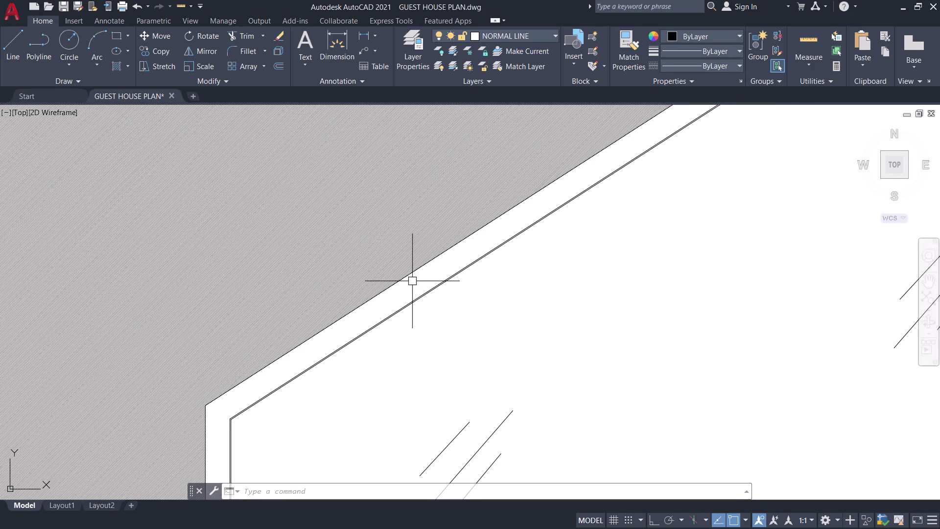
scroll(up, 3)
click(420, 314)
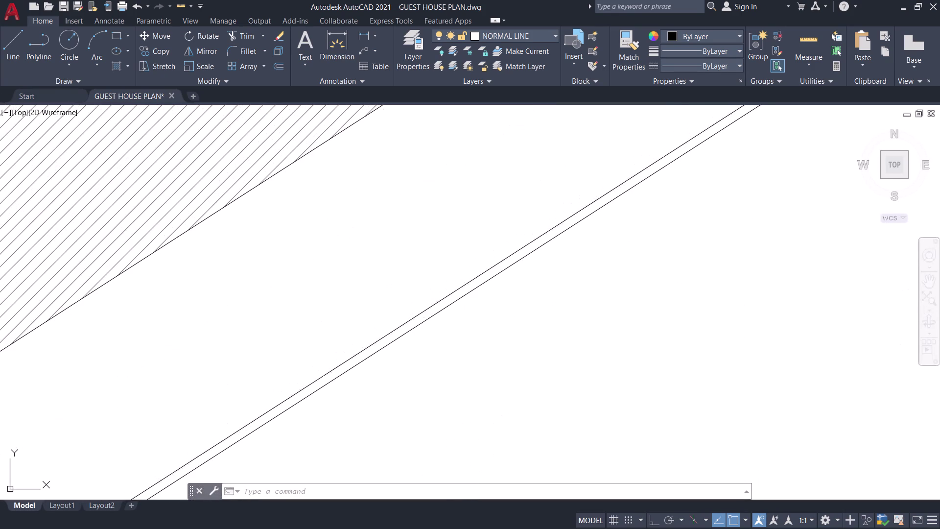
scroll(down, 3)
click(390, 273)
scroll(down, 3)
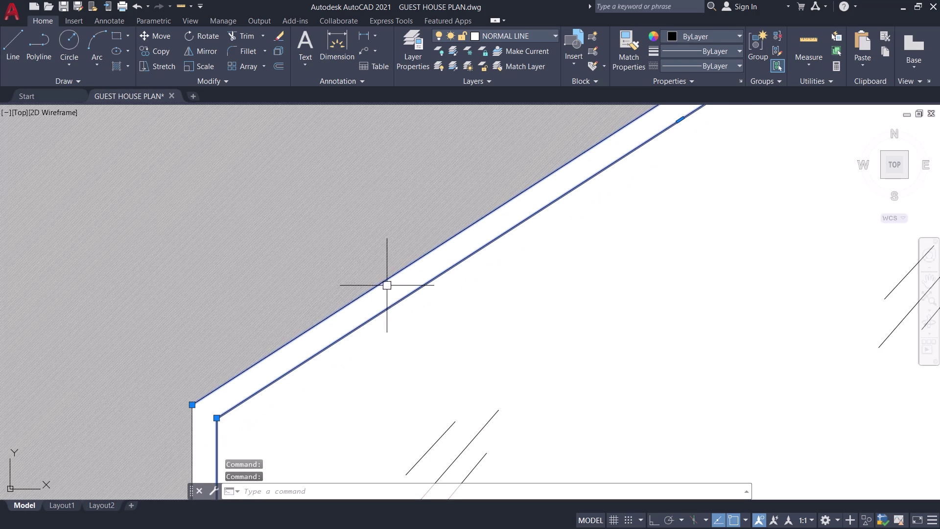
middle_drag(340, 322, 472, 211)
middle_drag(365, 330, 476, 252)
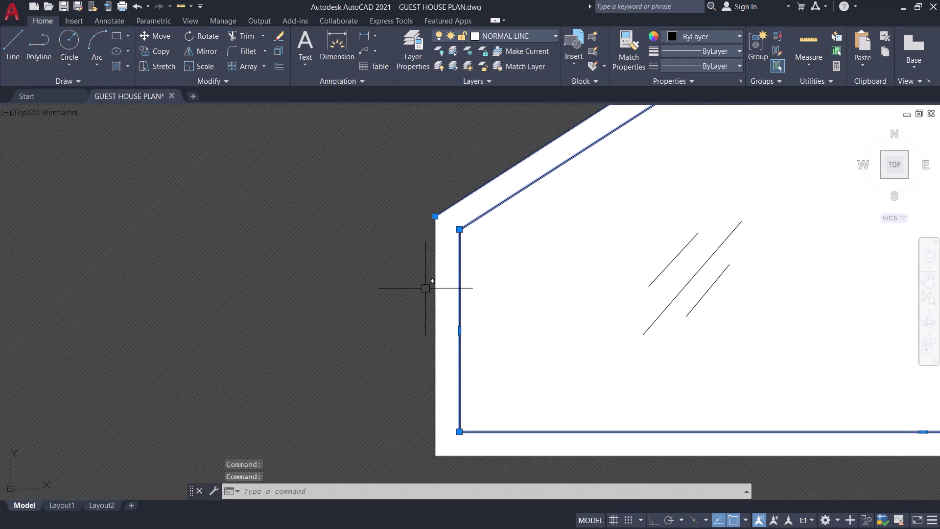
click(435, 294)
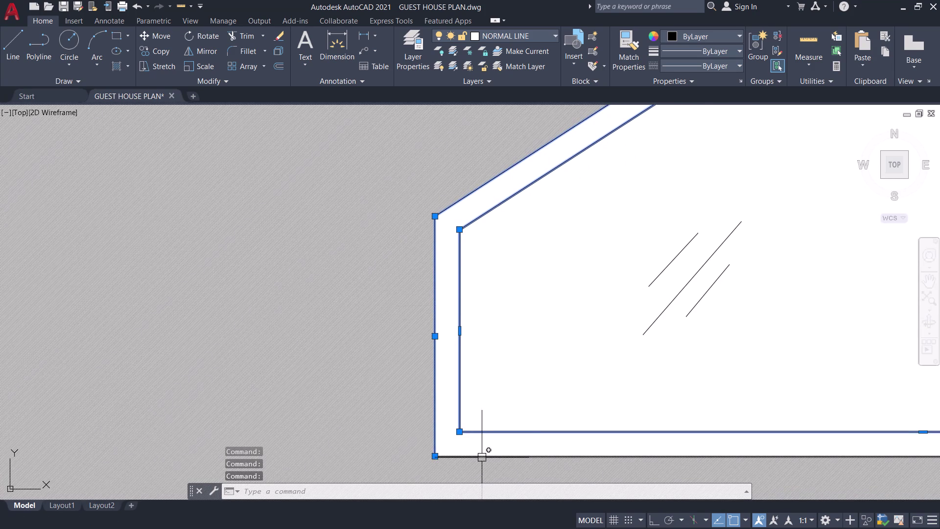
click(482, 458)
scroll(down, 3)
middle_drag(616, 387, 430, 377)
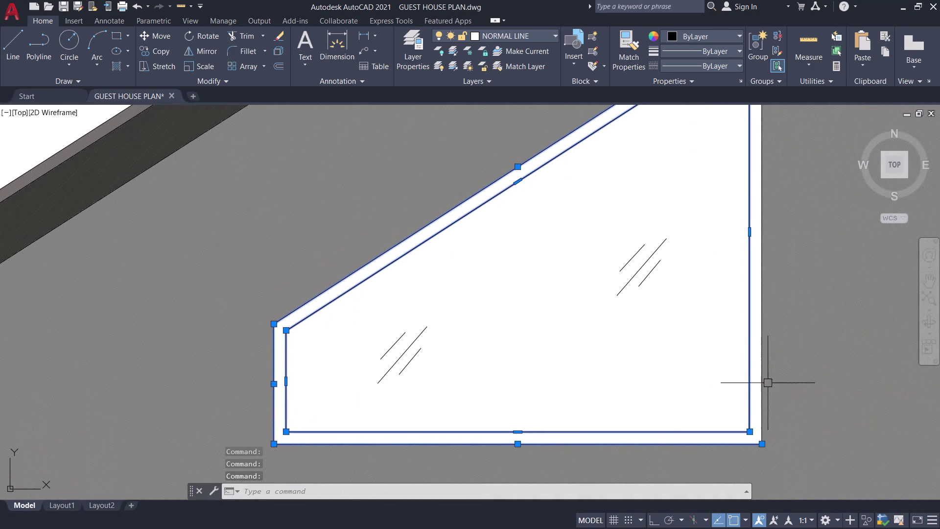
scroll(up, 3)
click(689, 366)
scroll(down, 3)
middle_drag(645, 270, 681, 331)
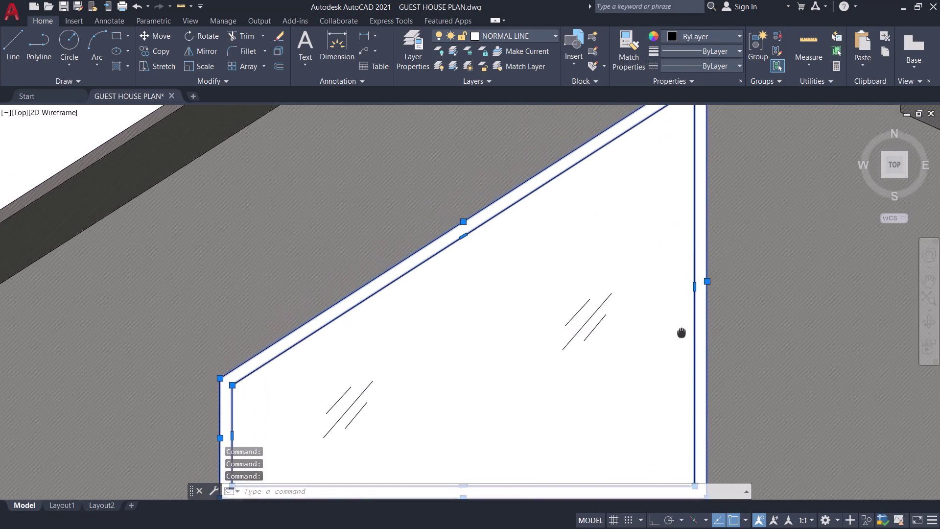
middle_drag(681, 331, 726, 353)
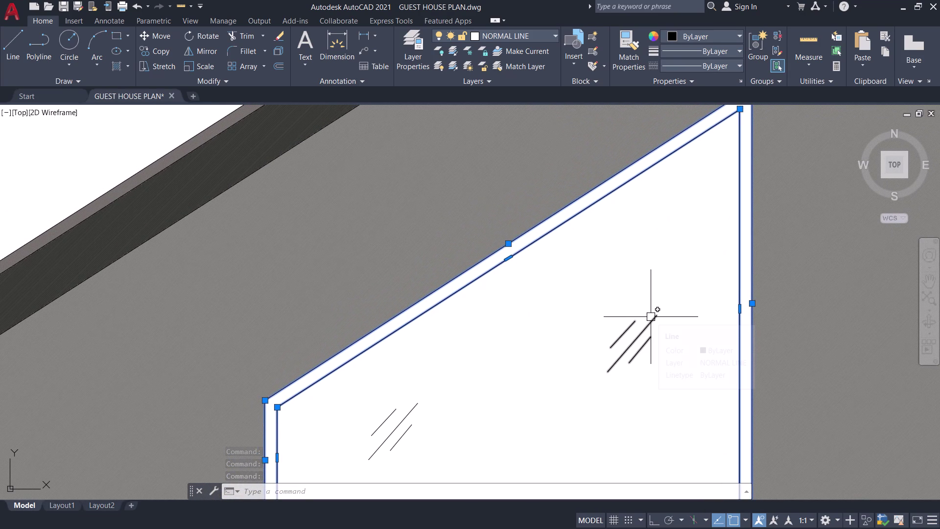
Reselect the window frame outline and try exploding it (X), abandoning when it won't break.
key(Escape)
scroll(up, 3)
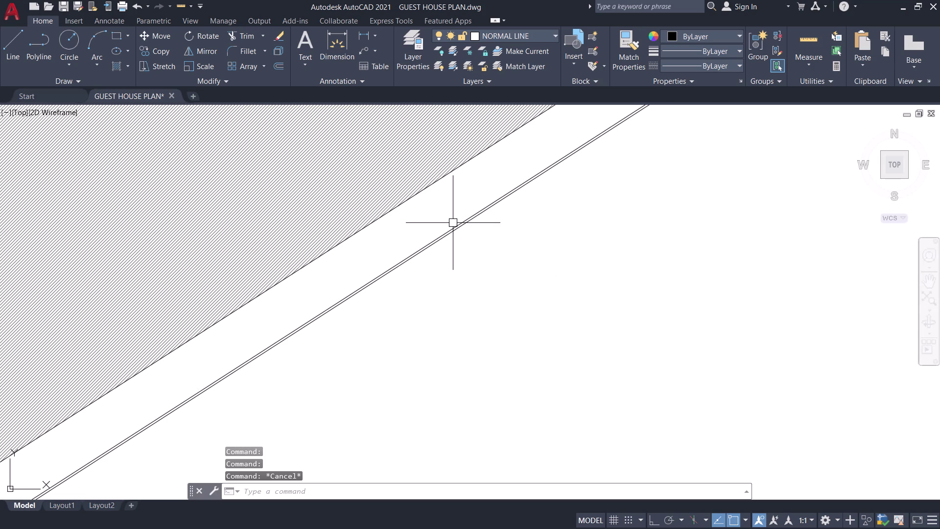
click(453, 223)
scroll(down, 3)
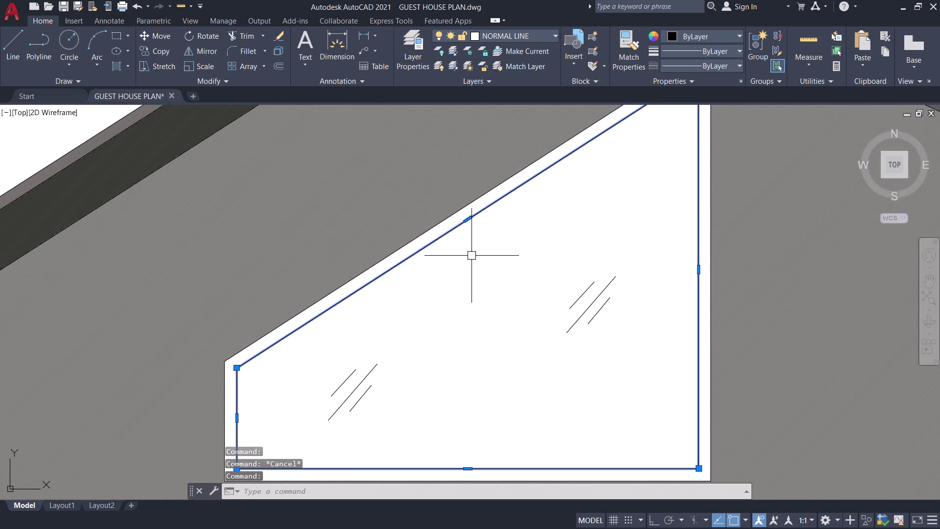
text(X)
key(space)
scroll(up, 3)
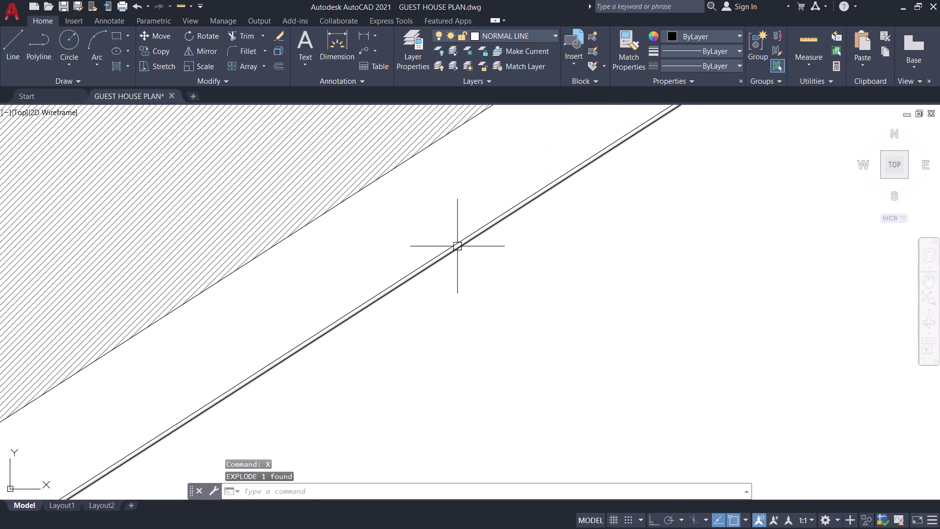
click(458, 246)
text(X)
key(space)
scroll(down, 3)
scroll(up, 3)
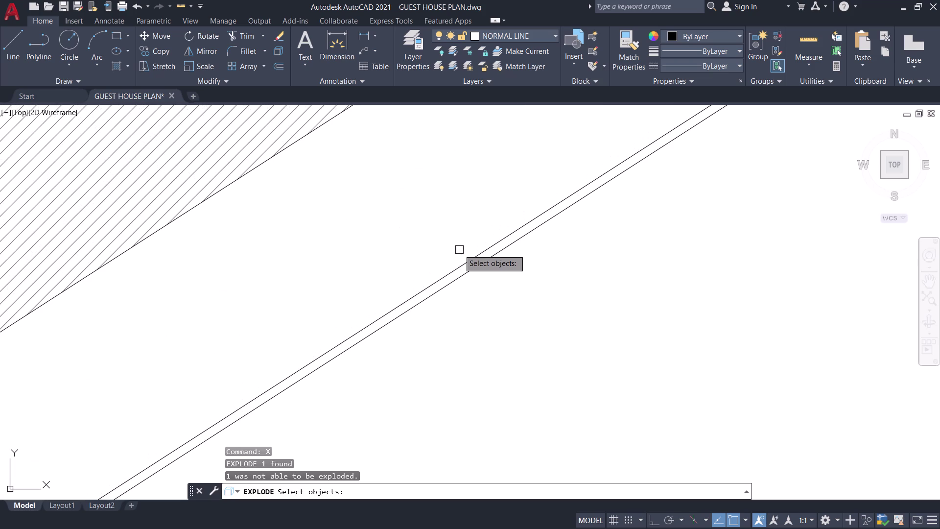
click(463, 257)
scroll(down, 3)
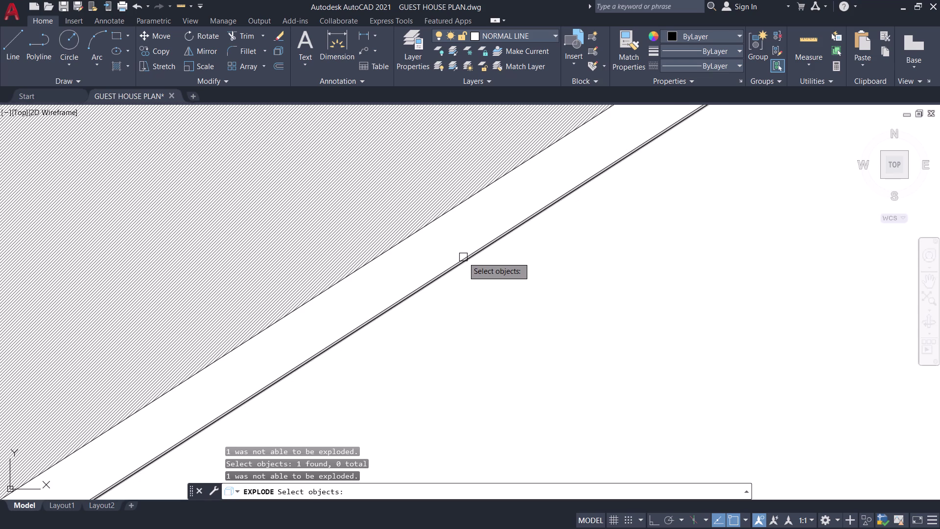
key(Escape)
Start a hatch (H) and pick inside the slanted window, which finds no valid boundary.
text(H)
key(space)
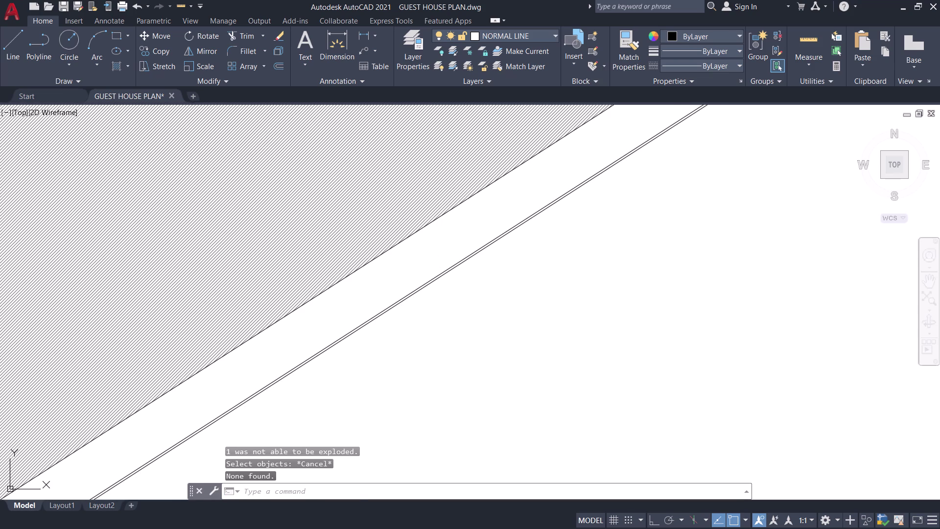
click(423, 256)
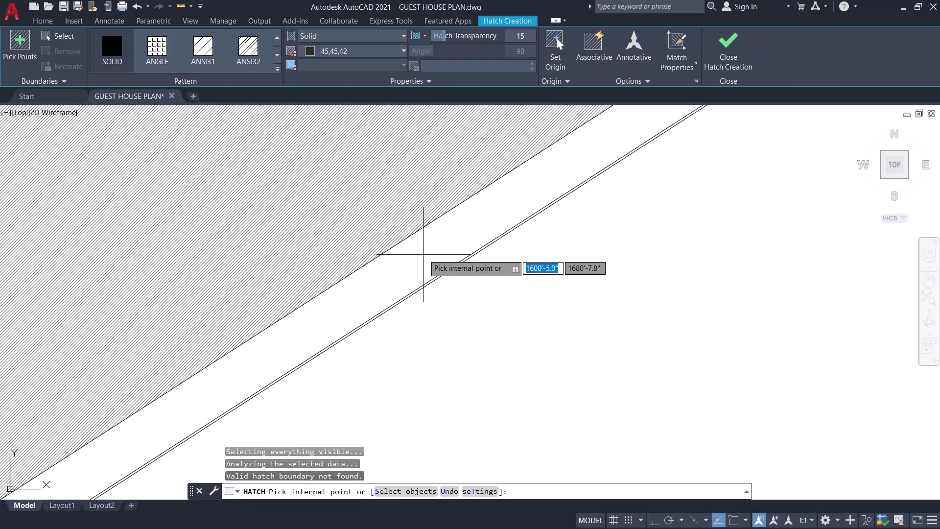
Retry the hatch pick inside the window, then cancel the failed hatch.
click(423, 254)
scroll(down, 3)
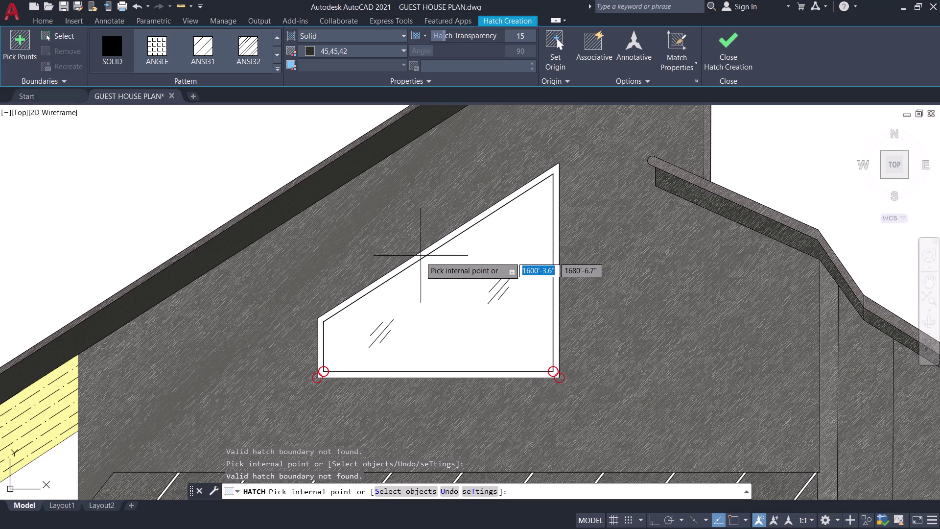
key(Escape)
Select the slanted window's vertical, slanted, lower, bottom and right-side frame lines.
scroll(up, 3)
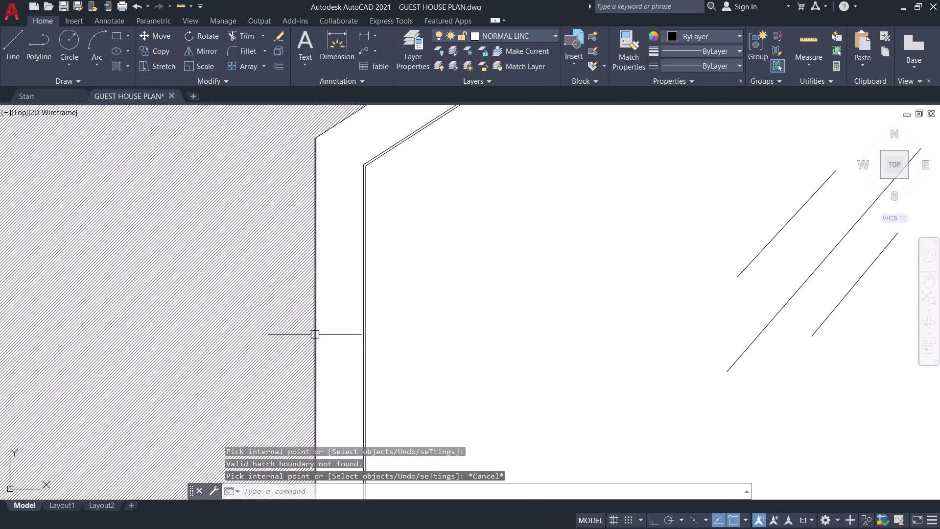
click(313, 332)
scroll(up, 3)
click(366, 321)
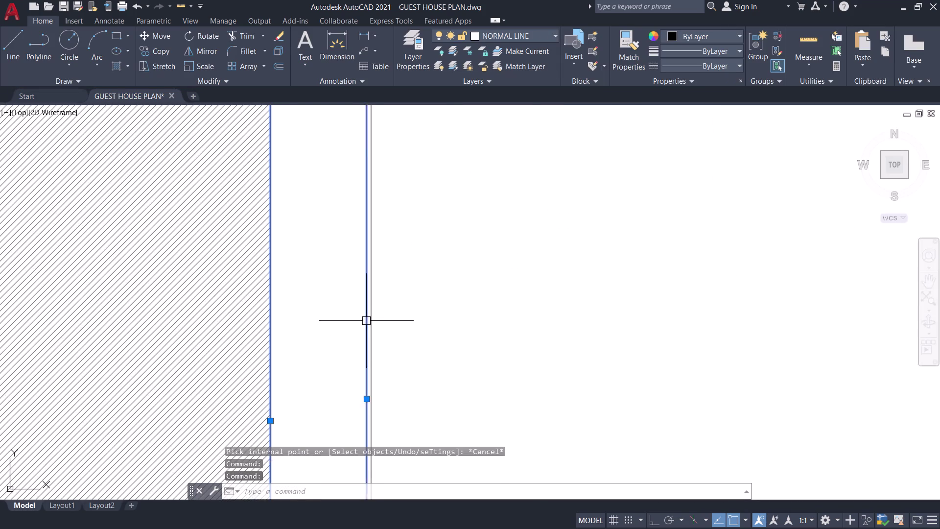
scroll(down, 3)
scroll(up, 3)
click(351, 221)
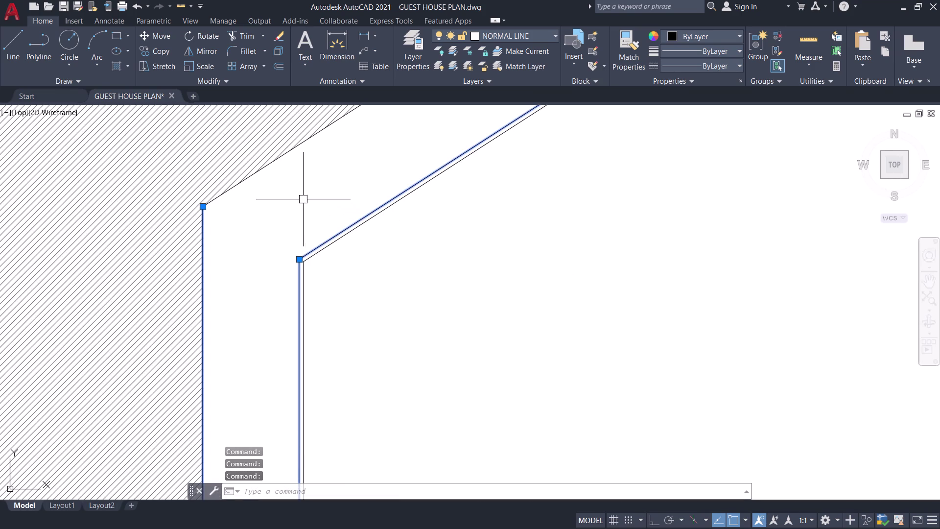
click(272, 165)
scroll(down, 3)
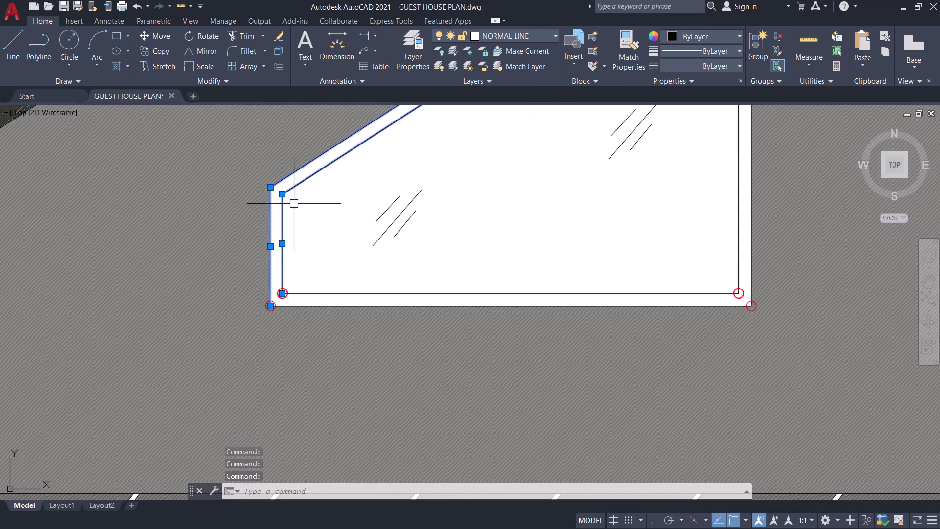
scroll(up, 3)
click(263, 277)
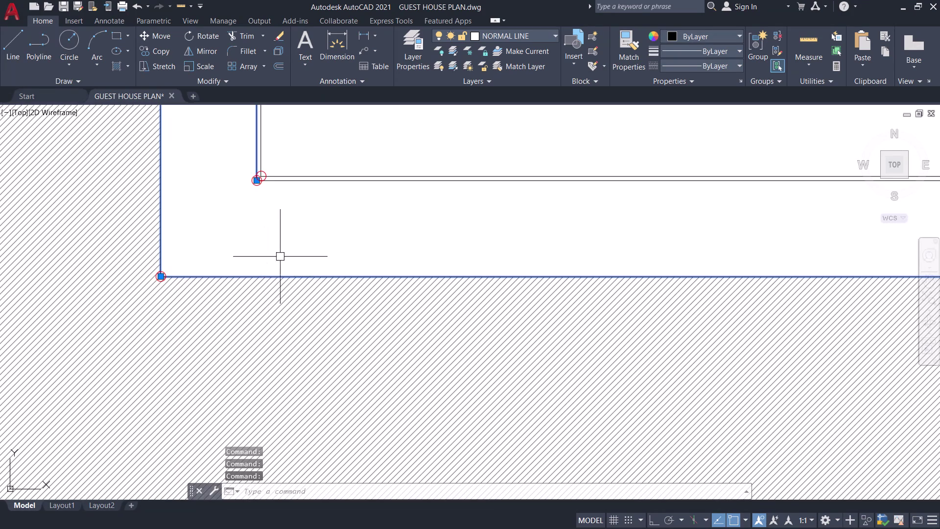
click(311, 184)
scroll(down, 3)
middle_drag(409, 197, 177, 247)
scroll(down, 3)
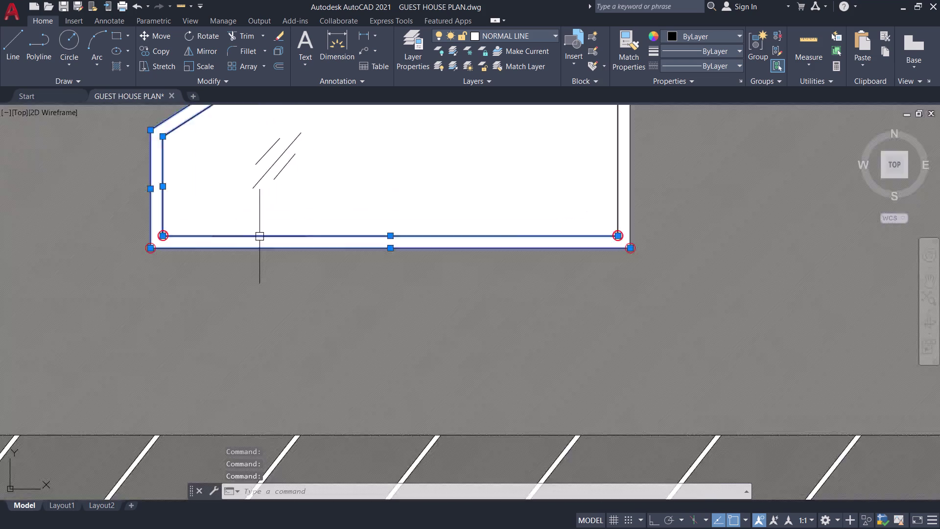
scroll(down, 3)
scroll(up, 3)
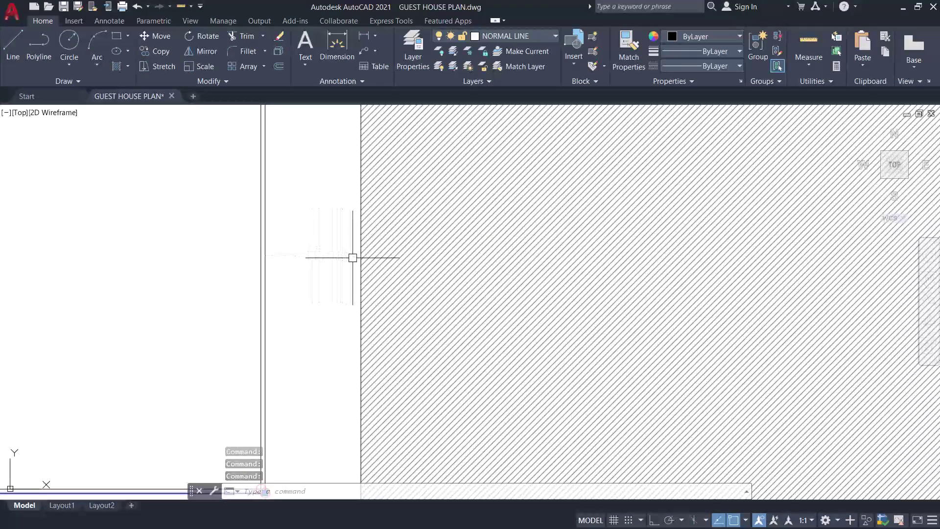
click(361, 261)
click(266, 254)
scroll(down, 3)
middle_drag(231, 191, 409, 437)
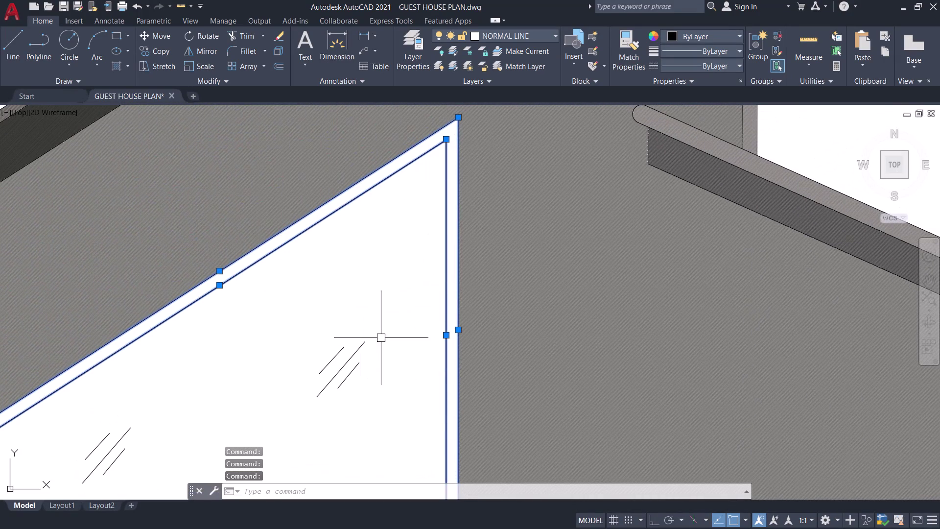
middle_drag(380, 342, 394, 305)
Join the selected frame segments into two polylines with J.
text(J)
key(space)
scroll(down, 3)
middle_drag(392, 304, 537, 274)
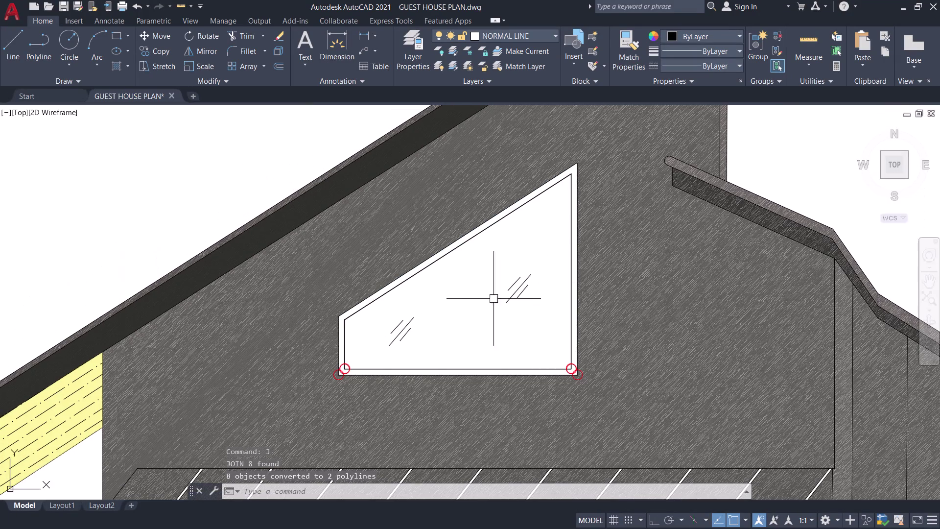
scroll(up, 3)
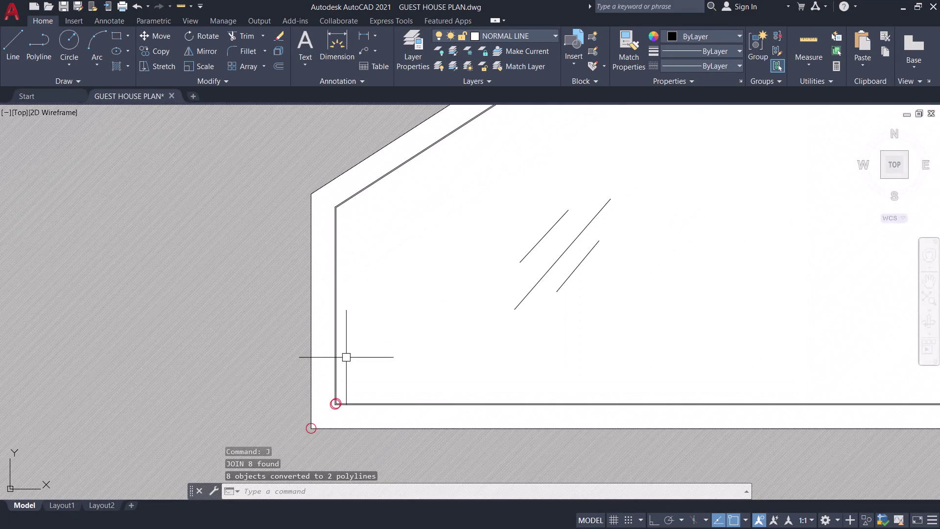
Start a new hatch, pick inside the window frame, and undo that pick.
text(H)
key(space)
scroll(up, 3)
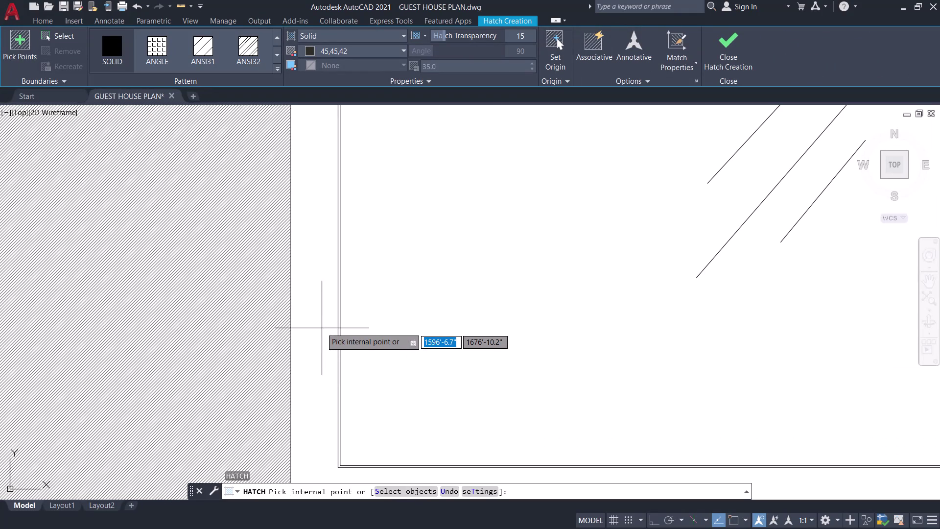
click(315, 323)
scroll(down, 3)
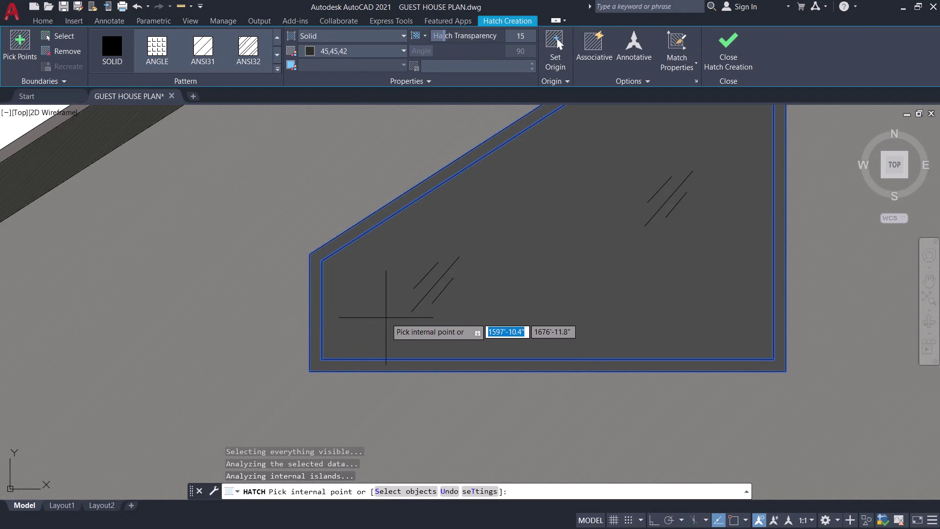
middle_drag(385, 318, 458, 335)
key(ctrl+z)
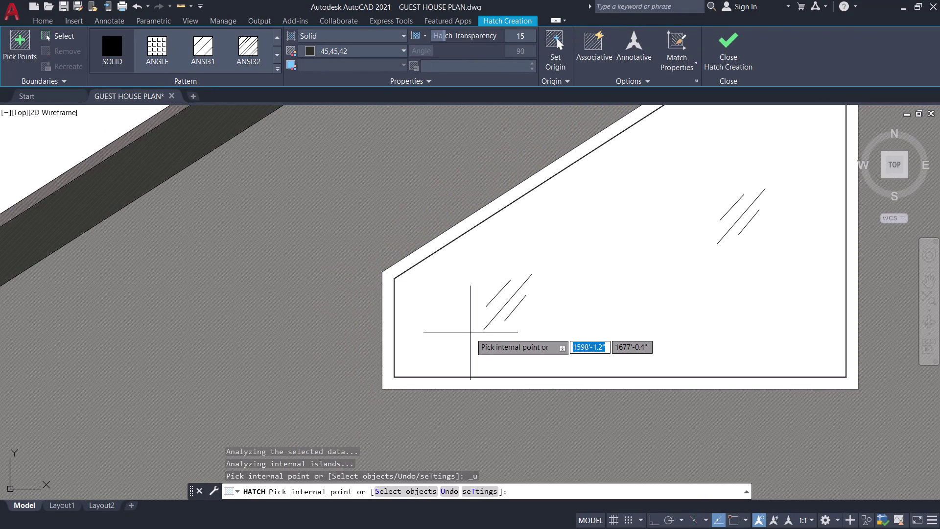
Review the extra hatch options, including island detection and draw order choices.
click(648, 83)
click(672, 123)
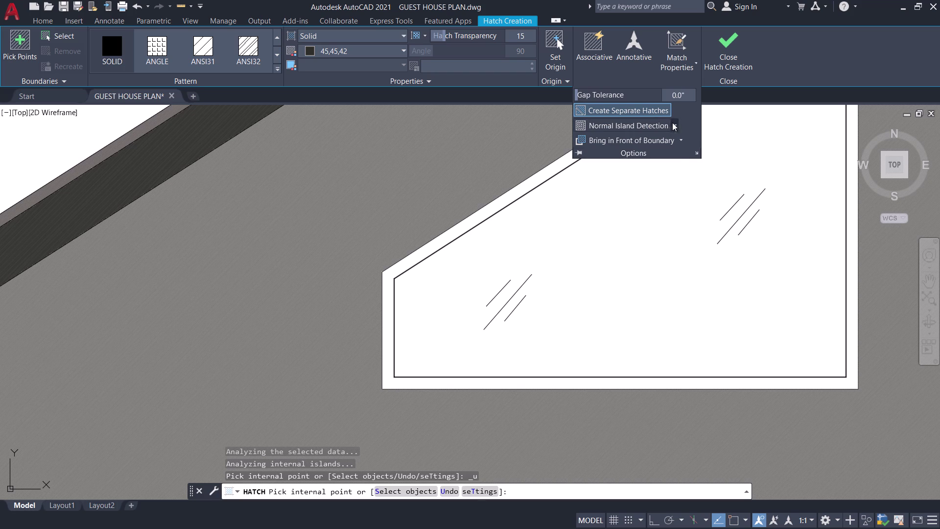
click(644, 149)
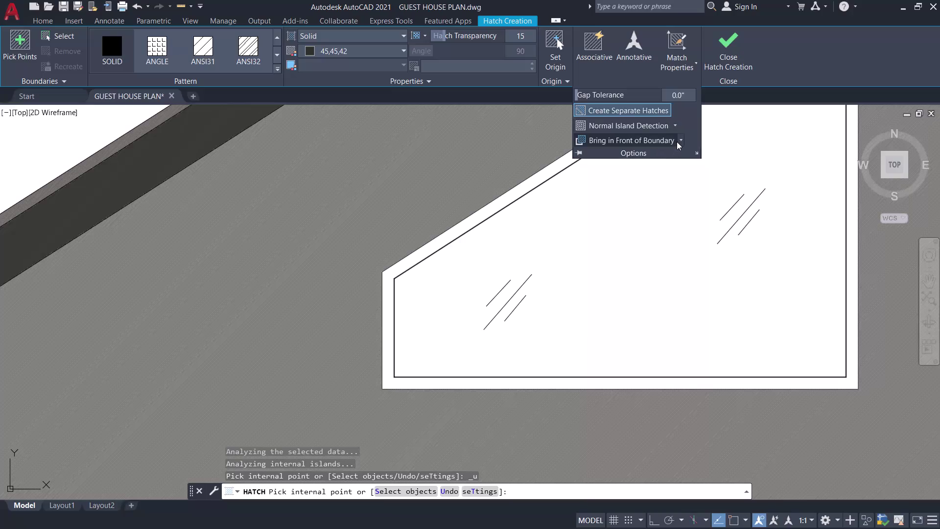
click(677, 140)
click(681, 135)
click(641, 165)
Test fill picks in the window and frame band, undo them, and exit without hatching.
scroll(up, 3)
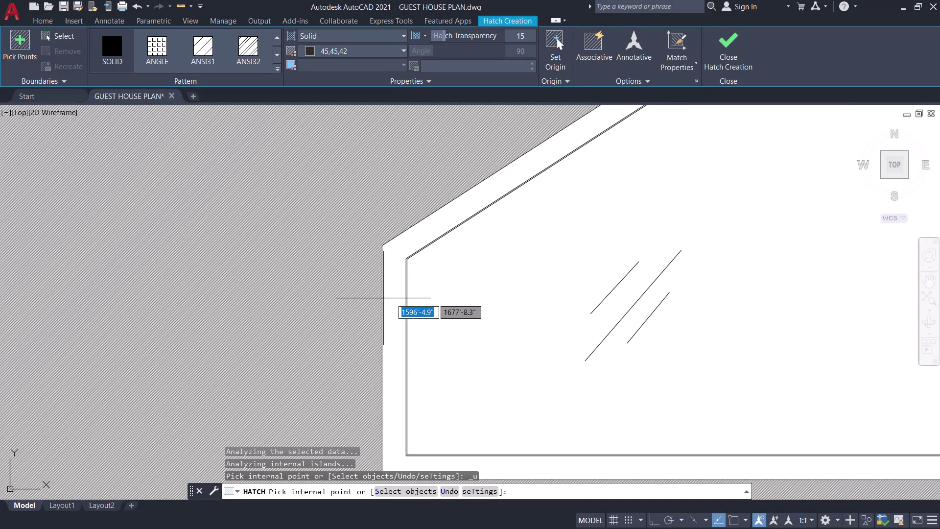
click(389, 286)
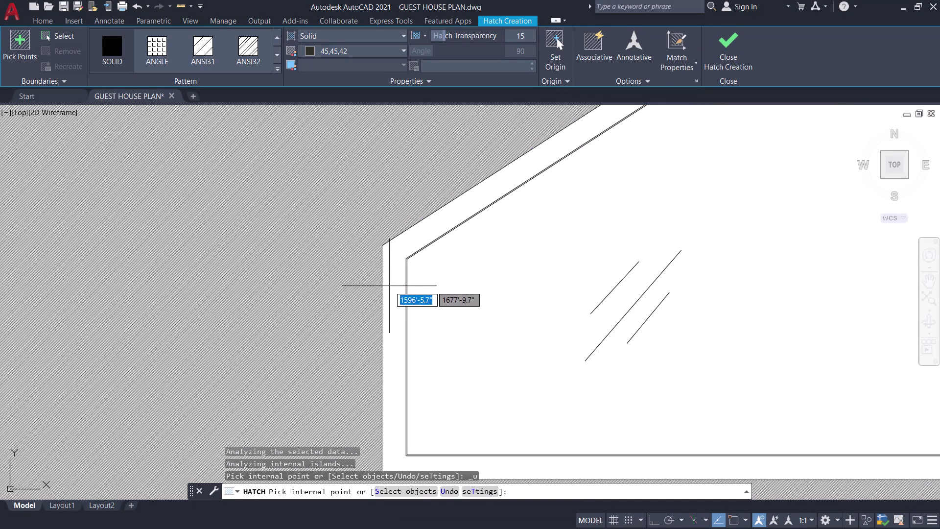
scroll(down, 3)
key(ctrl+z)
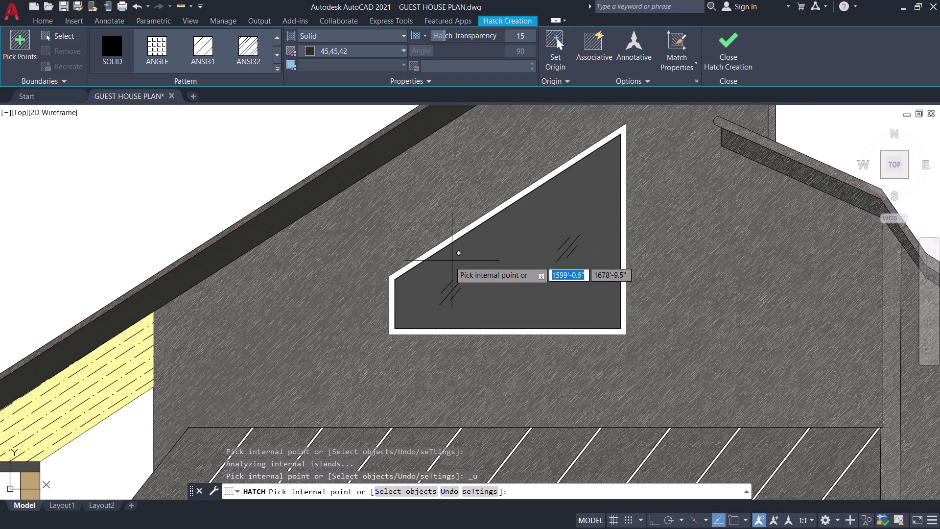
scroll(up, 3)
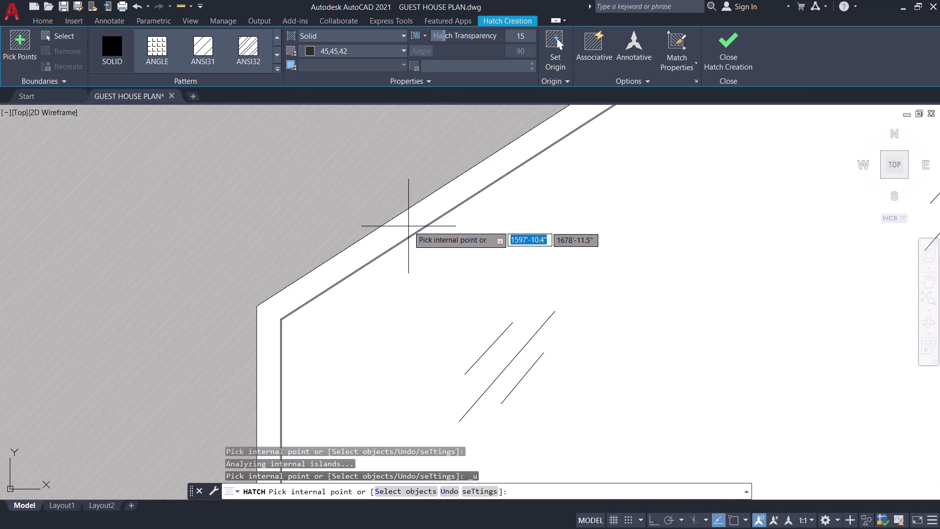
scroll(up, 3)
click(401, 223)
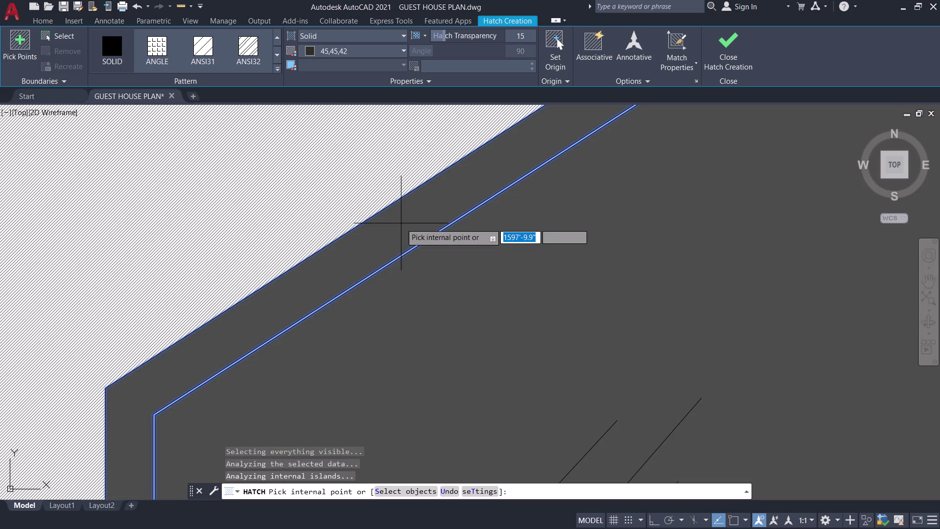
key(ctrl+z)
key(ctrl+z)
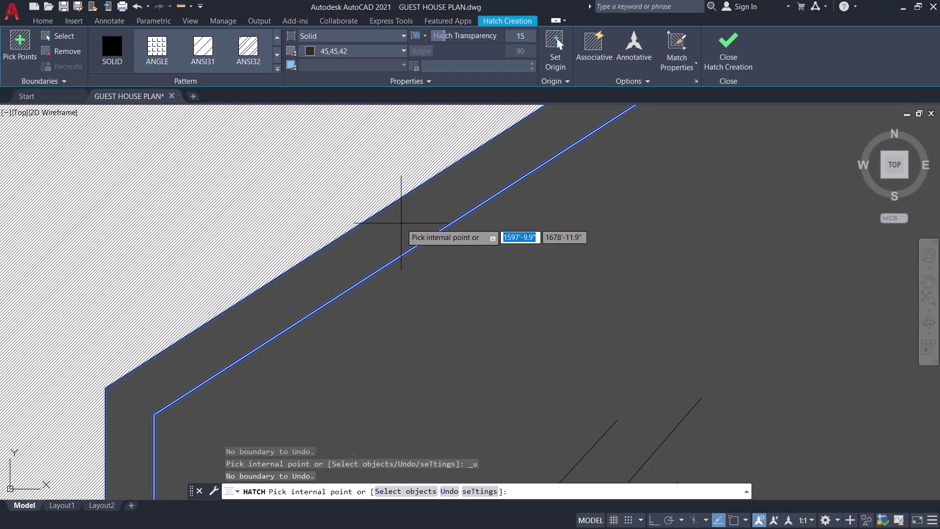
key(Escape)
key(ctrl+z)
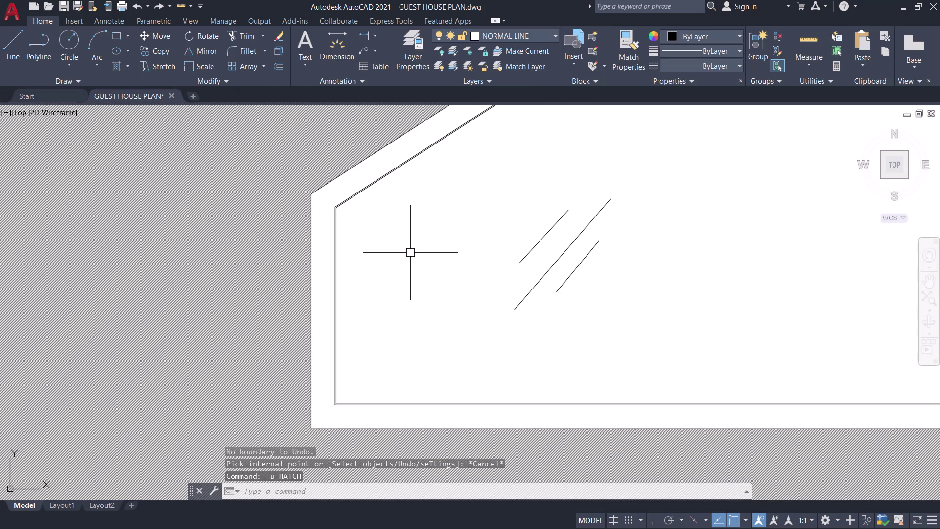
Start a light blue (173,221,247) solid hatch and fill the triangular gable window's glass.
scroll(down, 3)
middle_drag(474, 258, 397, 355)
text(H)
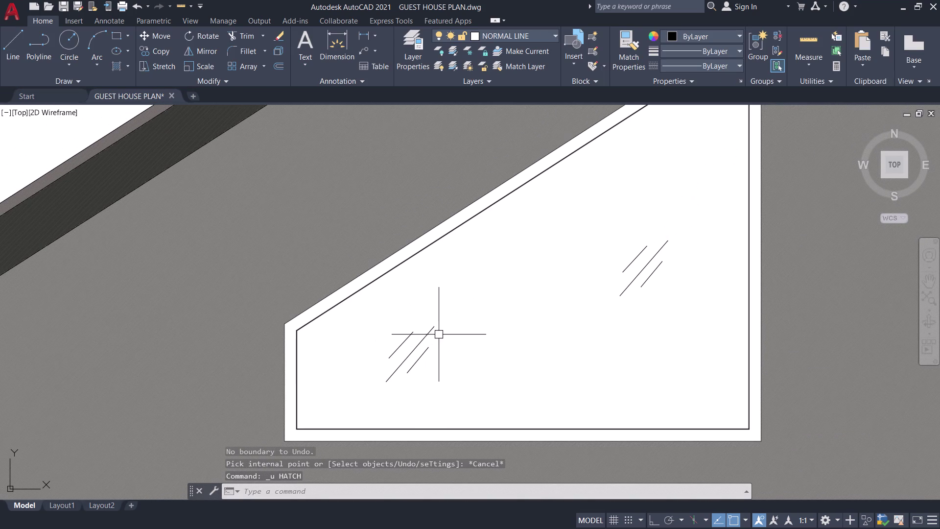
key(space)
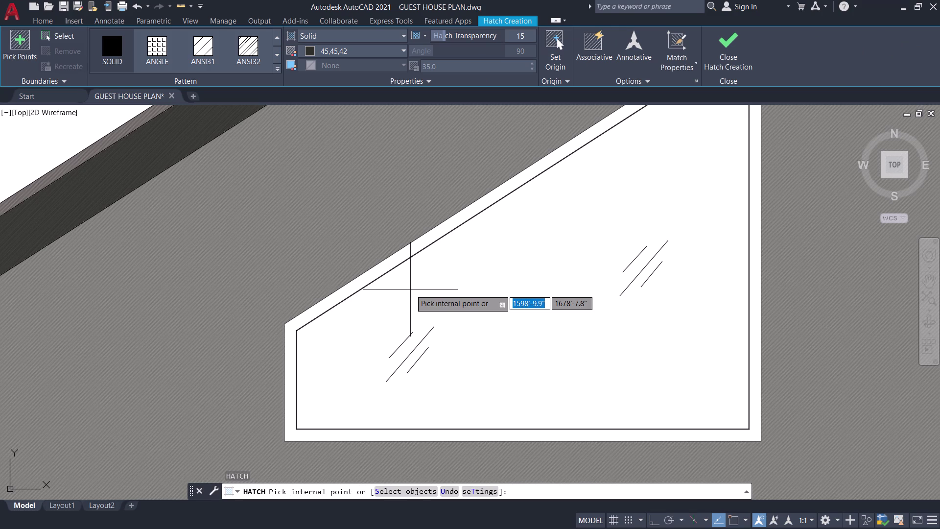
click(359, 50)
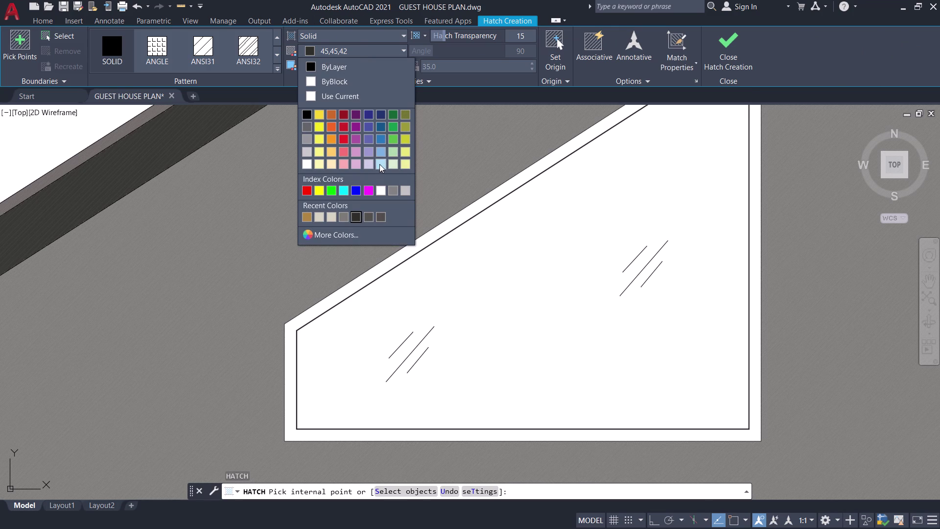
click(380, 164)
click(472, 306)
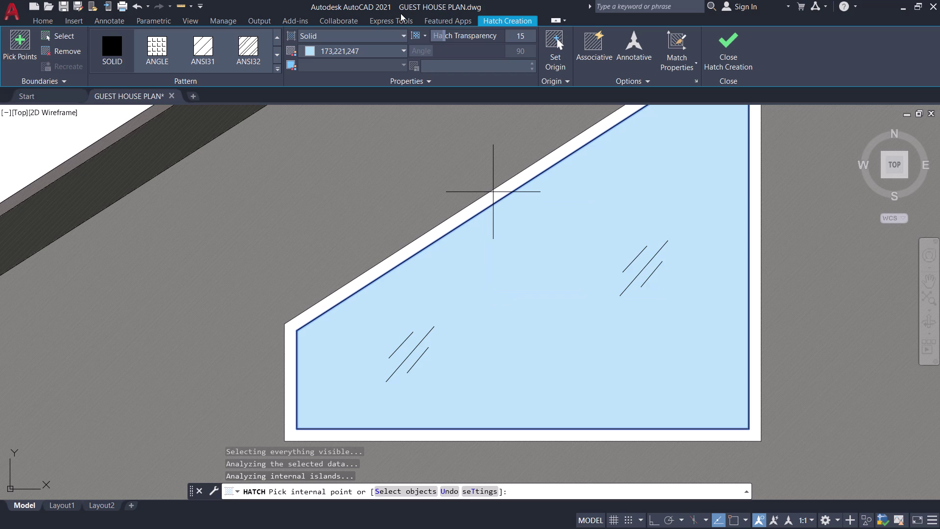
Set the light blue hatch's transparency to 47.
drag(445, 35, 485, 37)
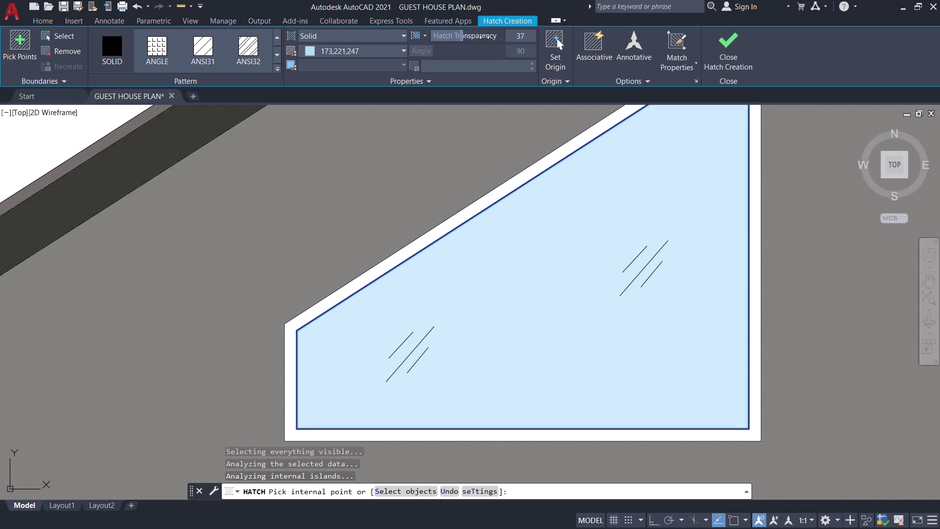
drag(484, 38, 499, 42)
scroll(down, 3)
scroll(down, 3)
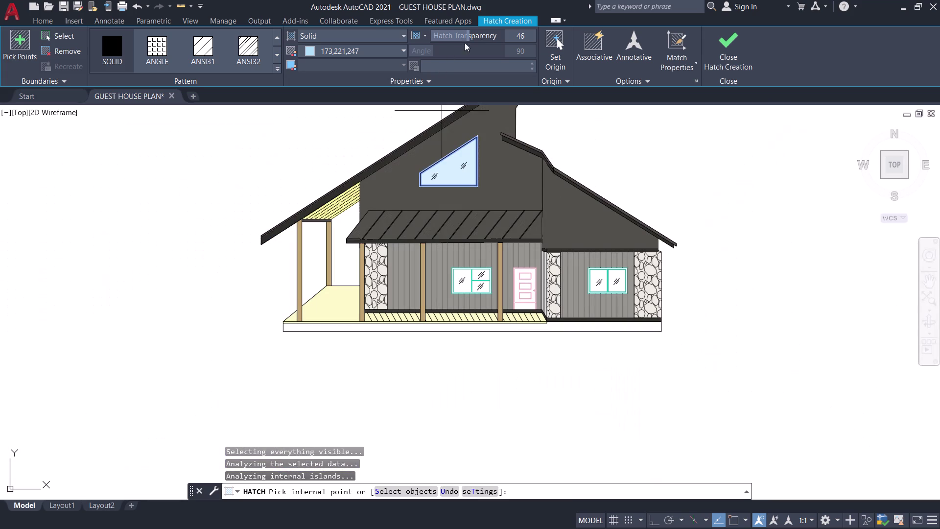
drag(469, 32, 483, 35)
scroll(up, 3)
Fill the porch window's large pane and its upper and lower small panes.
click(535, 264)
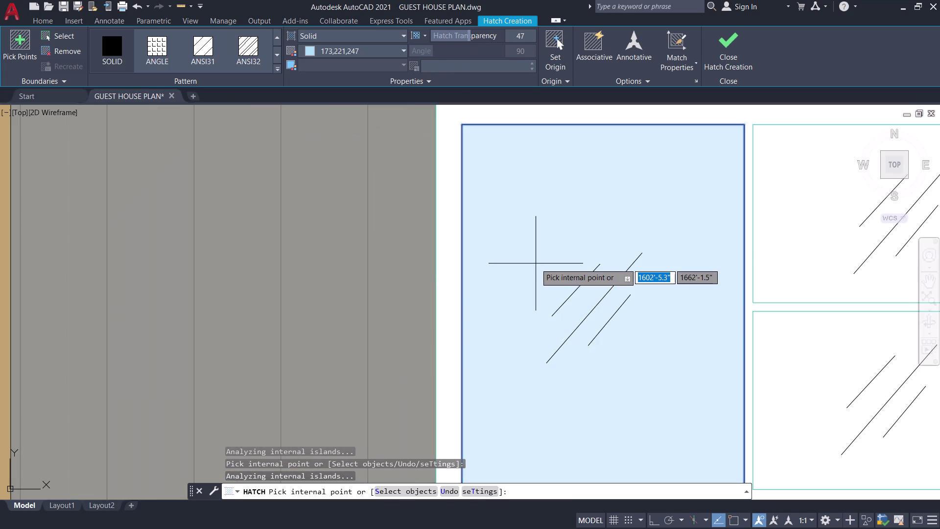
scroll(down, 3)
click(668, 250)
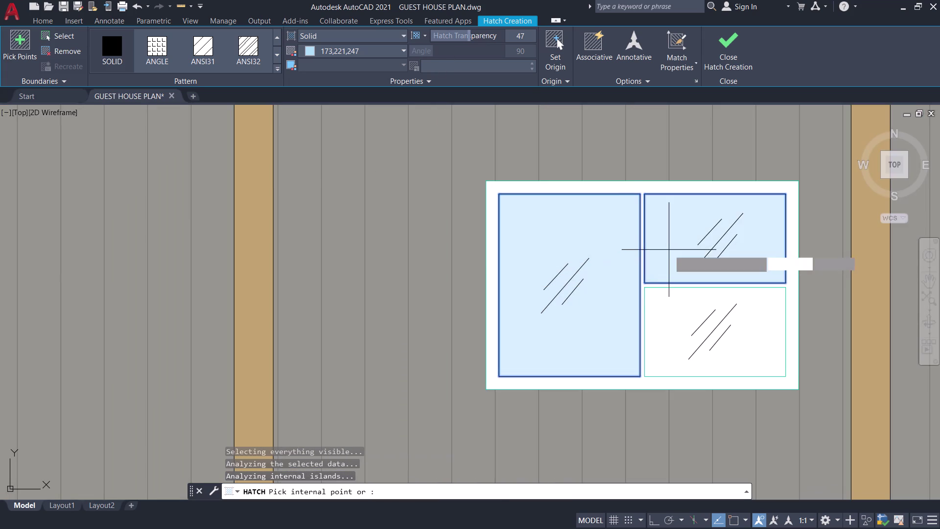
click(665, 317)
scroll(down, 3)
Fill the side window's left and right panes and finish the light blue hatch.
middle_drag(657, 316, 523, 319)
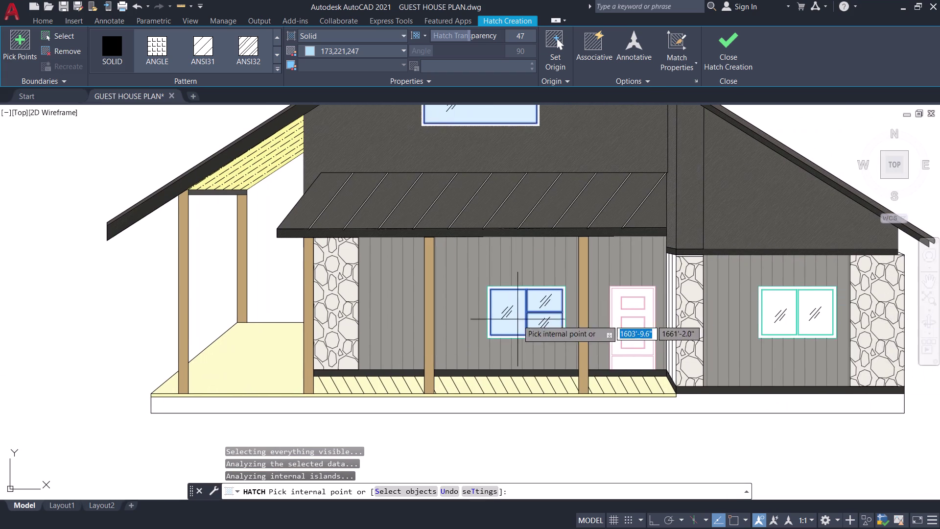
scroll(up, 3)
click(768, 263)
scroll(down, 3)
middle_drag(768, 263, 767, 264)
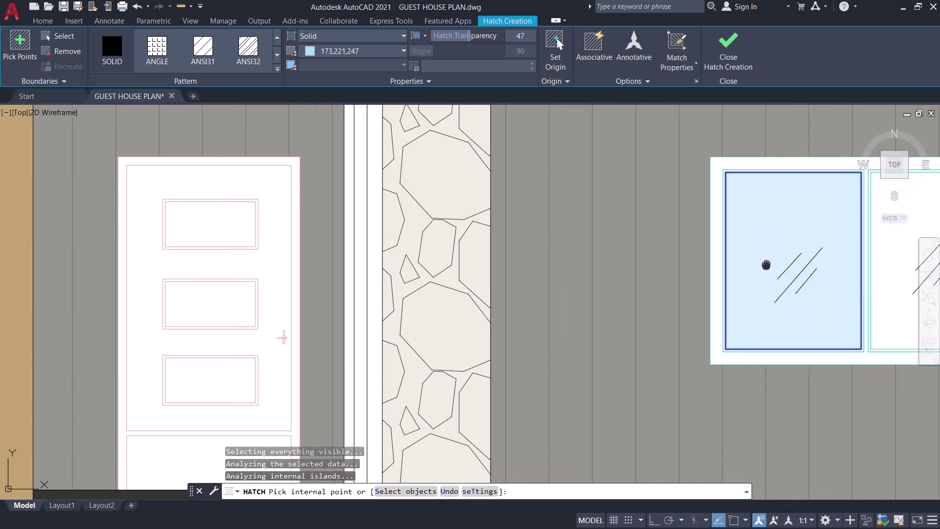
middle_drag(767, 263, 572, 286)
click(715, 256)
scroll(down, 3)
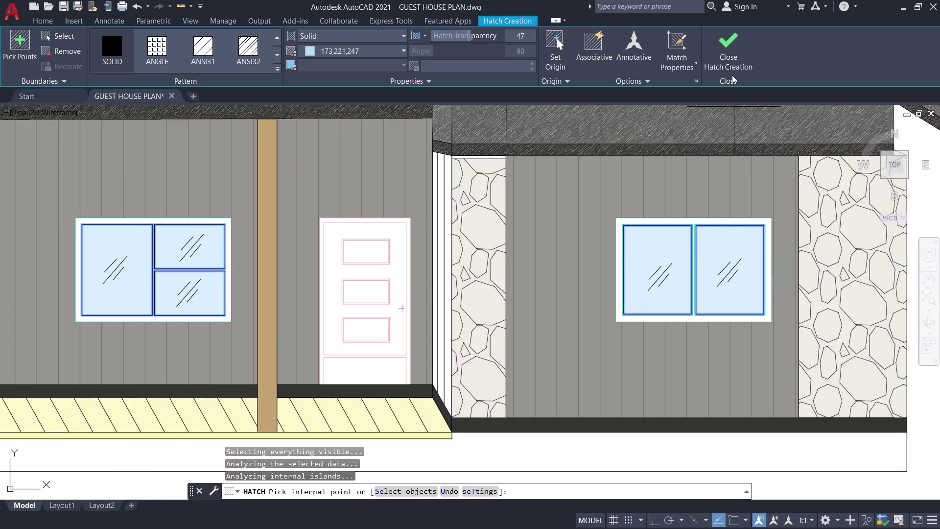
click(726, 61)
scroll(down, 3)
middle_drag(493, 281, 517, 299)
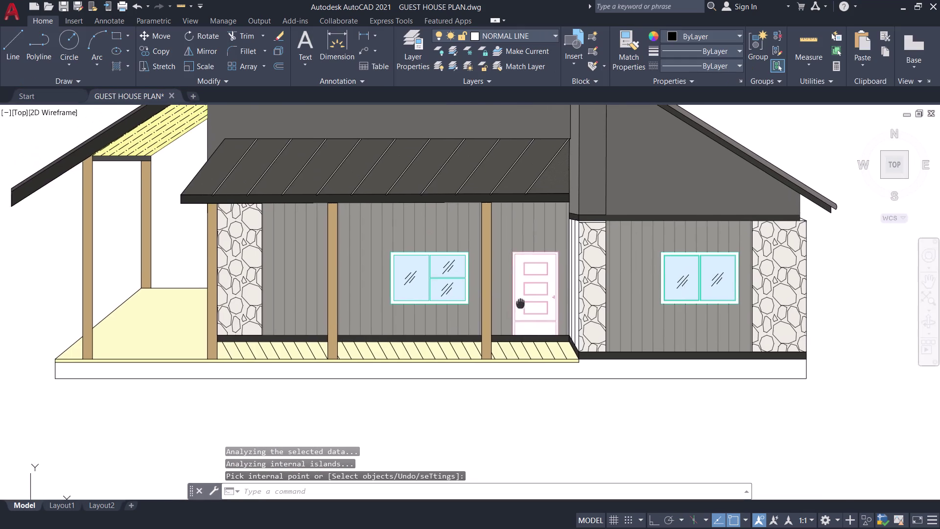
middle_drag(517, 299, 564, 345)
scroll(up, 3)
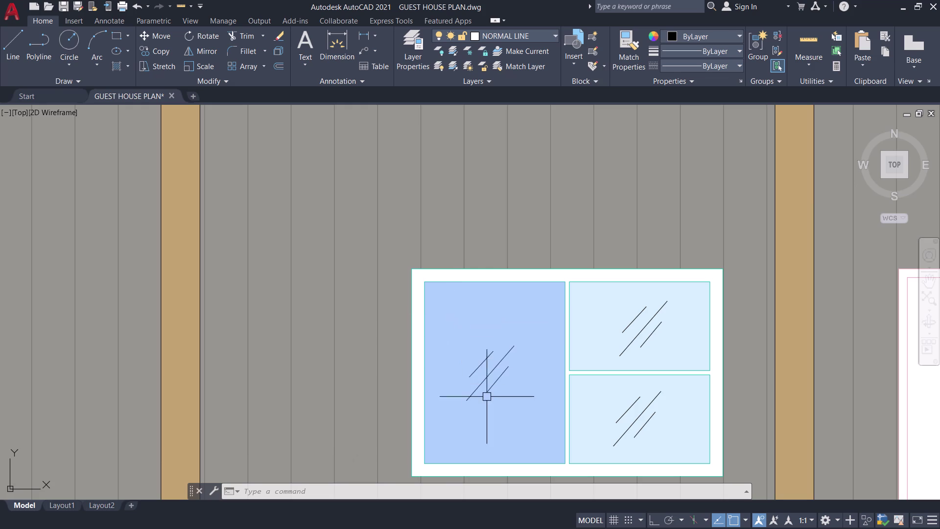
key(h)
key(space)
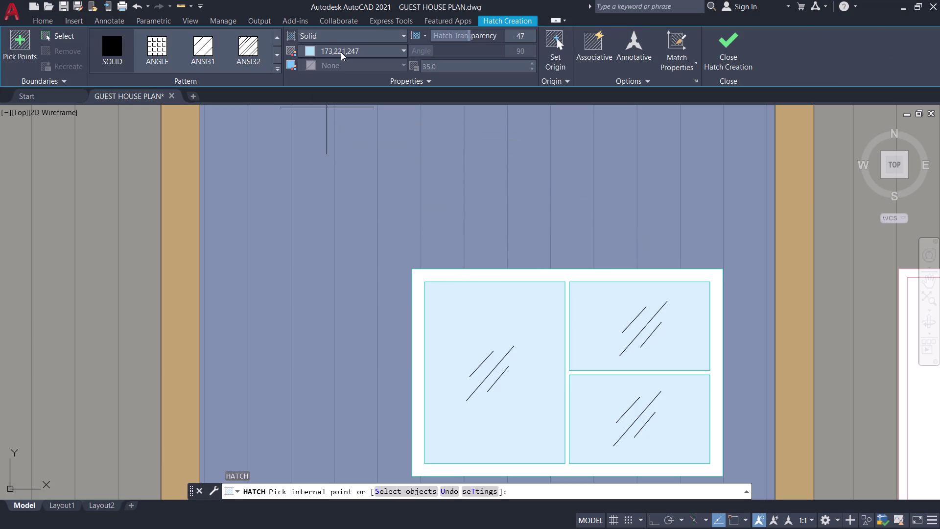
click(341, 51)
click(356, 218)
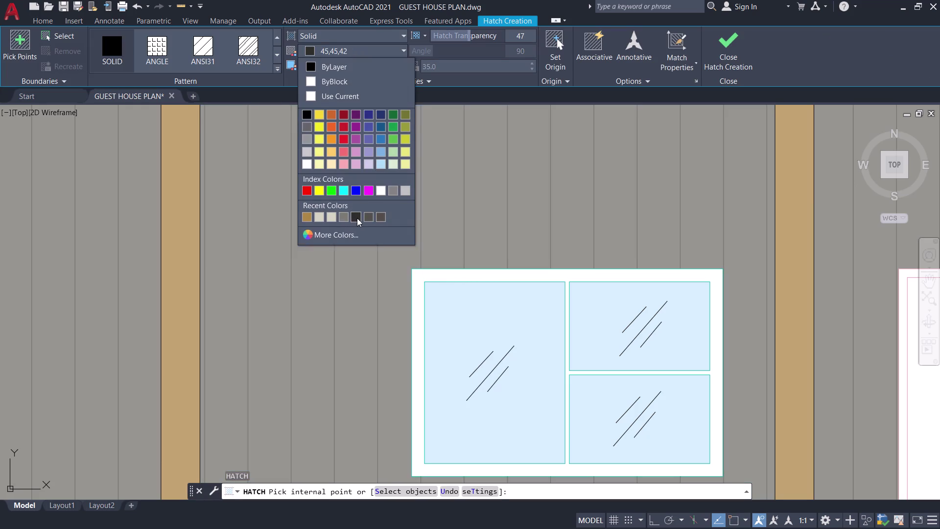
scroll(up, 3)
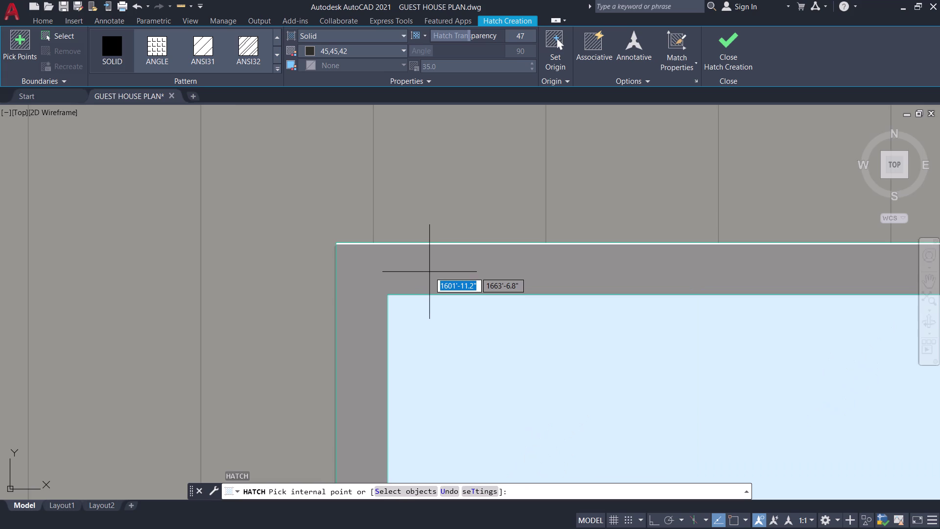
drag(469, 33, 447, 31)
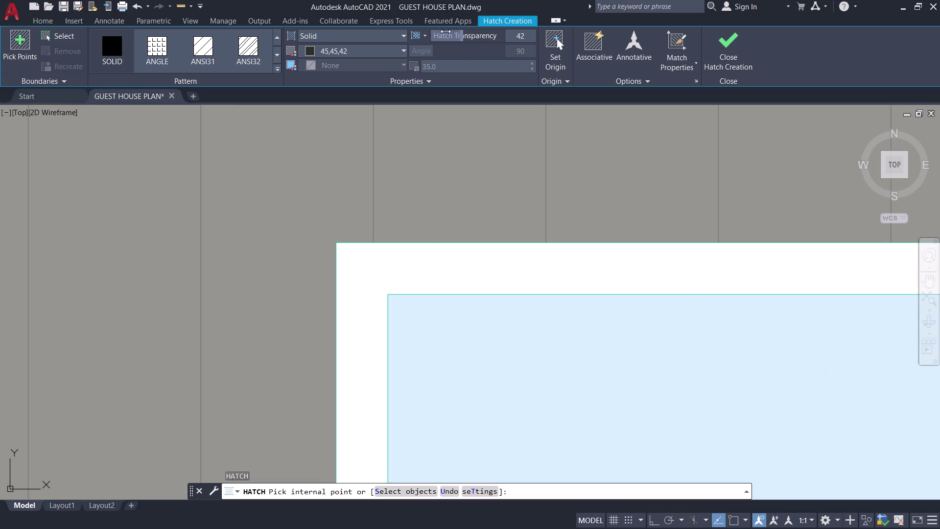
drag(446, 32, 363, 40)
drag(362, 40, 361, 40)
click(445, 258)
scroll(down, 3)
scroll(down, 3)
middle_drag(721, 331, 708, 330)
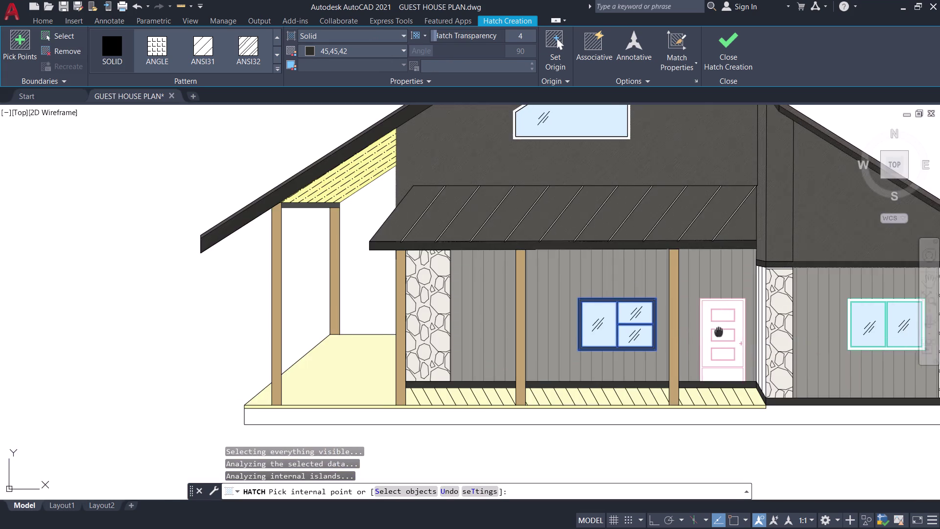
middle_drag(708, 330, 399, 342)
scroll(up, 3)
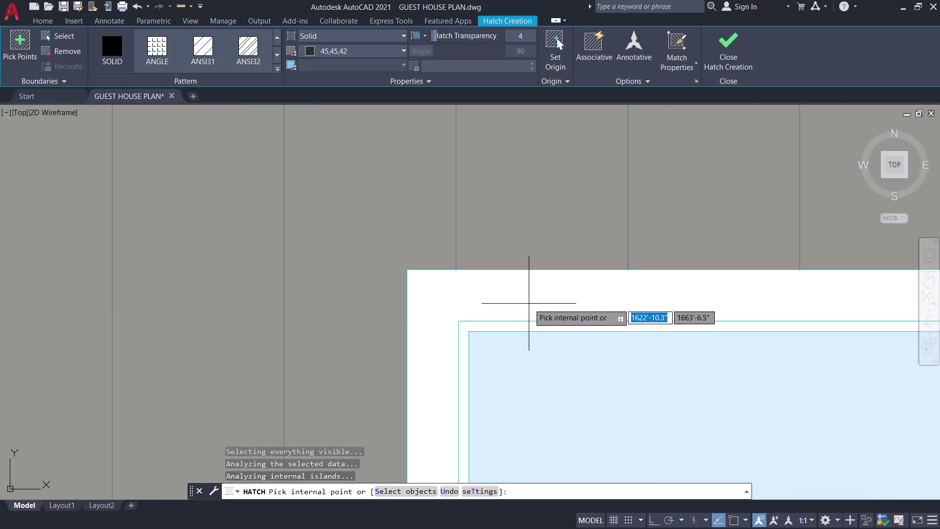
click(528, 302)
scroll(down, 3)
scroll(down, 3)
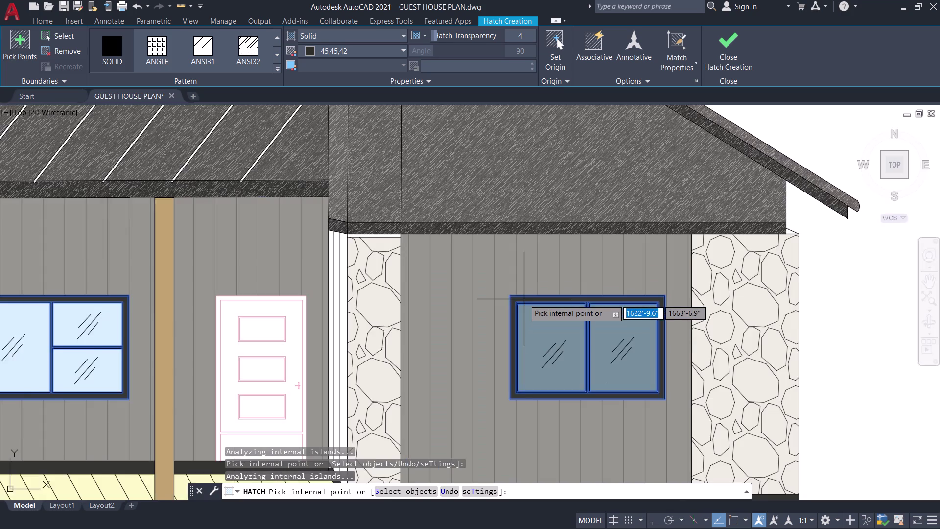
middle_drag(526, 299, 776, 467)
scroll(down, 3)
middle_drag(323, 187, 382, 237)
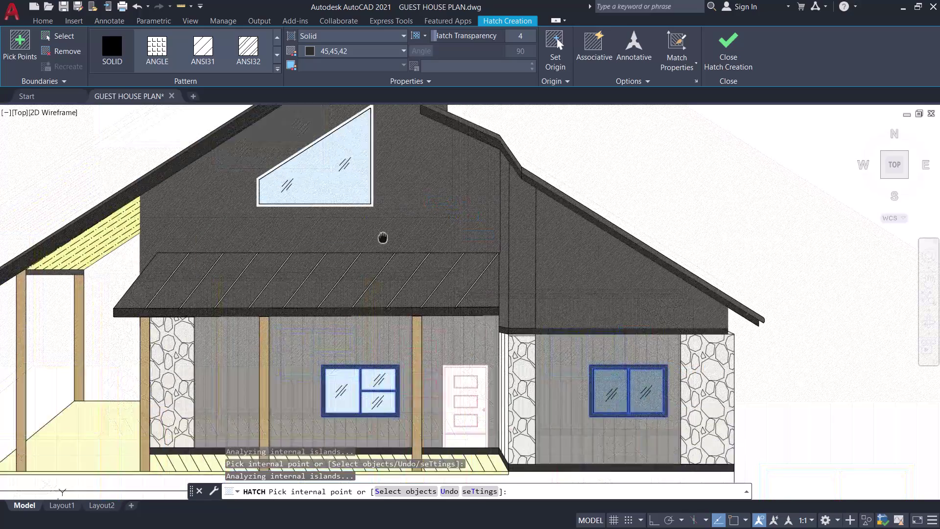
middle_drag(383, 236, 609, 359)
scroll(up, 3)
click(494, 352)
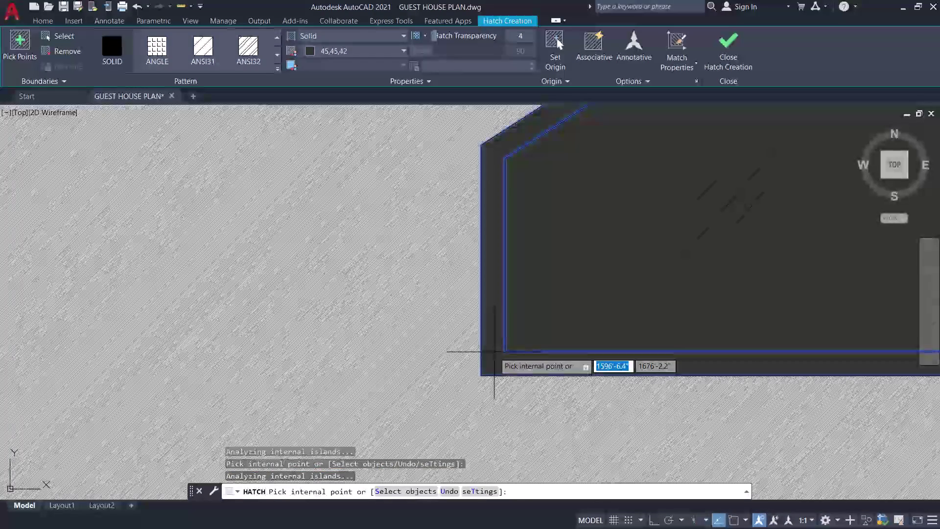
scroll(down, 3)
scroll(up, 3)
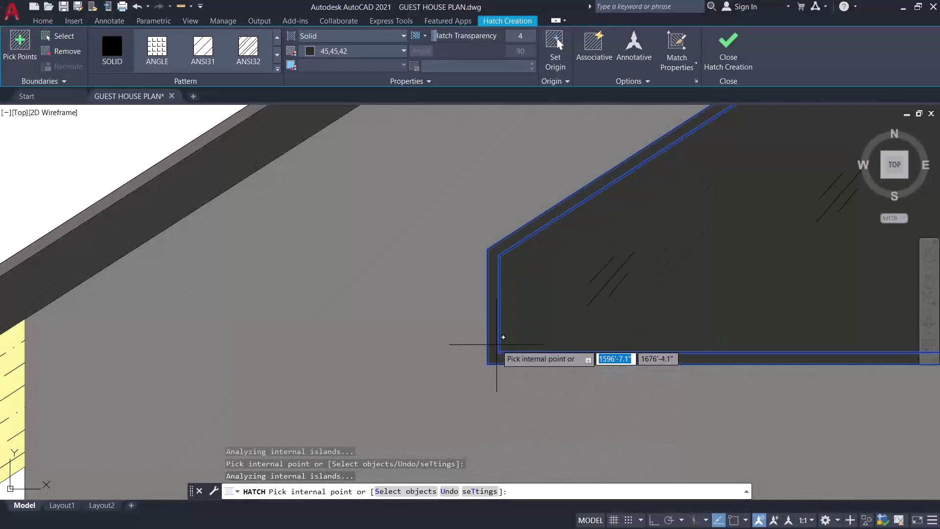
key(ctrl+z)
scroll(up, 3)
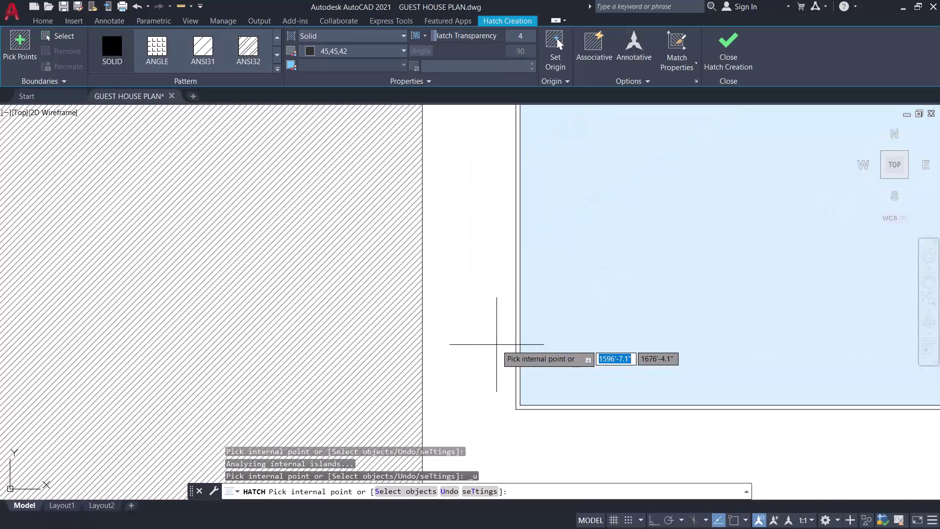
middle_drag(492, 344, 490, 221)
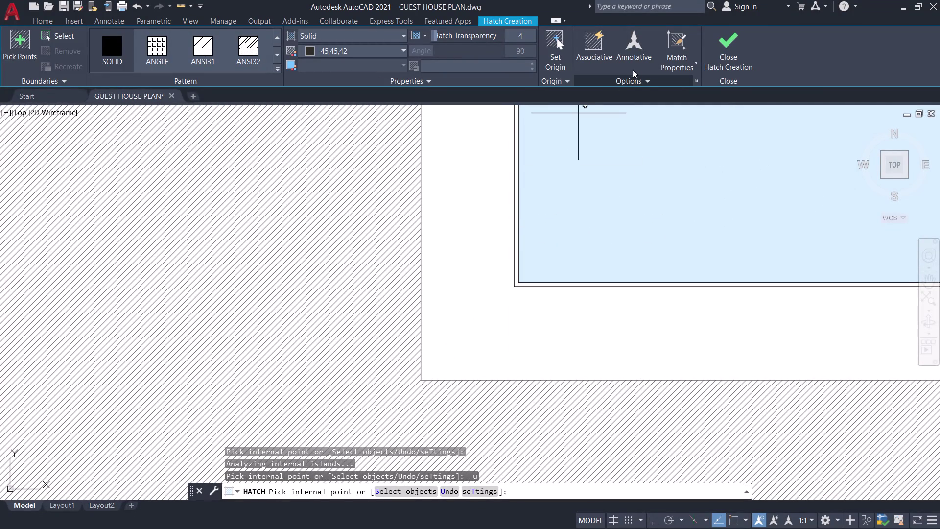
key(Escape)
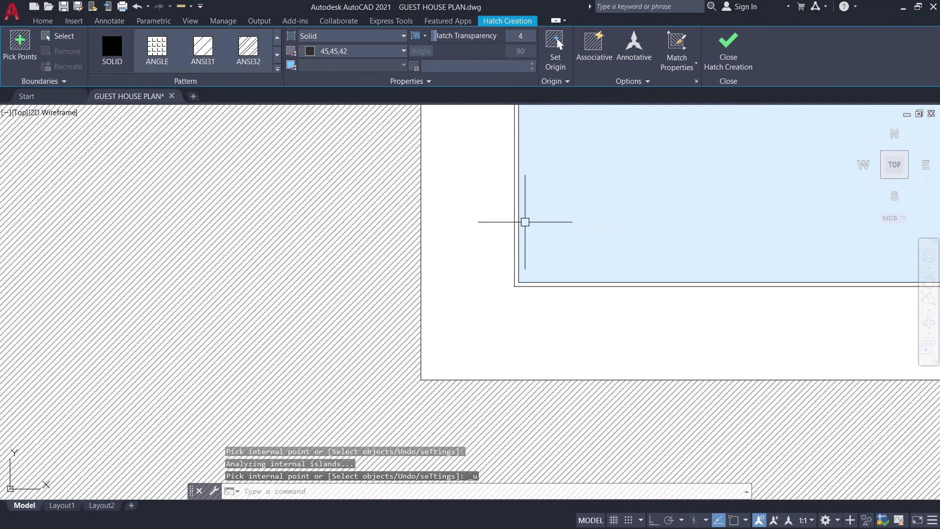
scroll(down, 3)
middle_drag(474, 230, 388, 320)
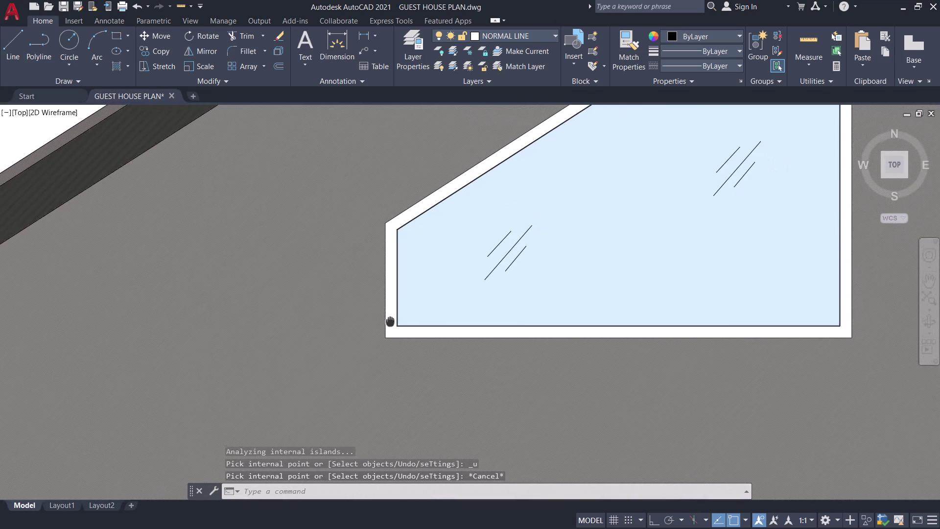
Start a new charcoal (45,45,42) hatch and pick the porch window's frame area.
scroll(down, 3)
scroll(down, 3)
middle_drag(444, 315, 500, 295)
scroll(up, 3)
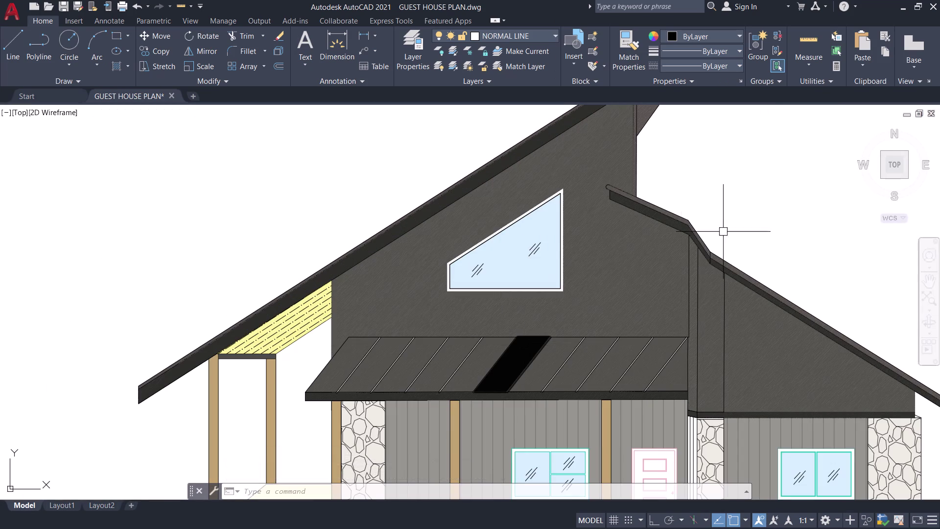
middle_drag(798, 201, 752, 102)
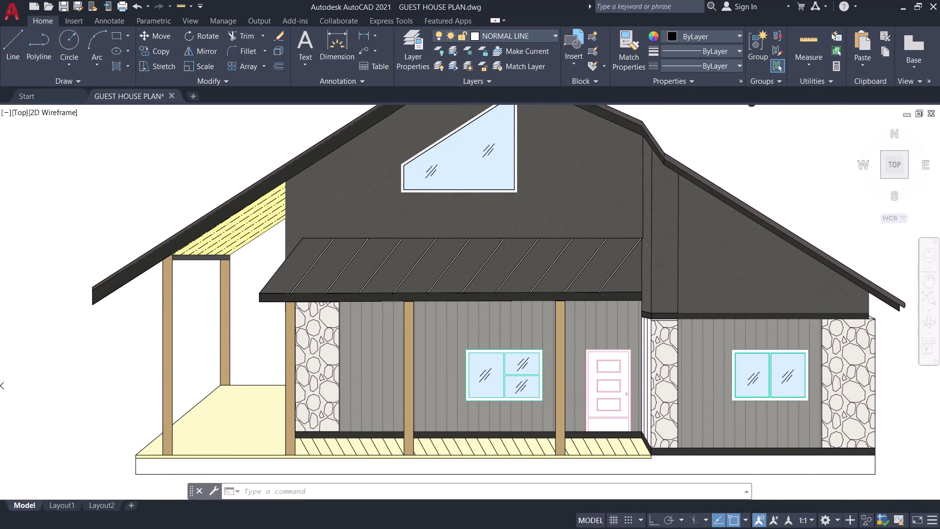
middle_drag(751, 102, 750, 96)
scroll(up, 3)
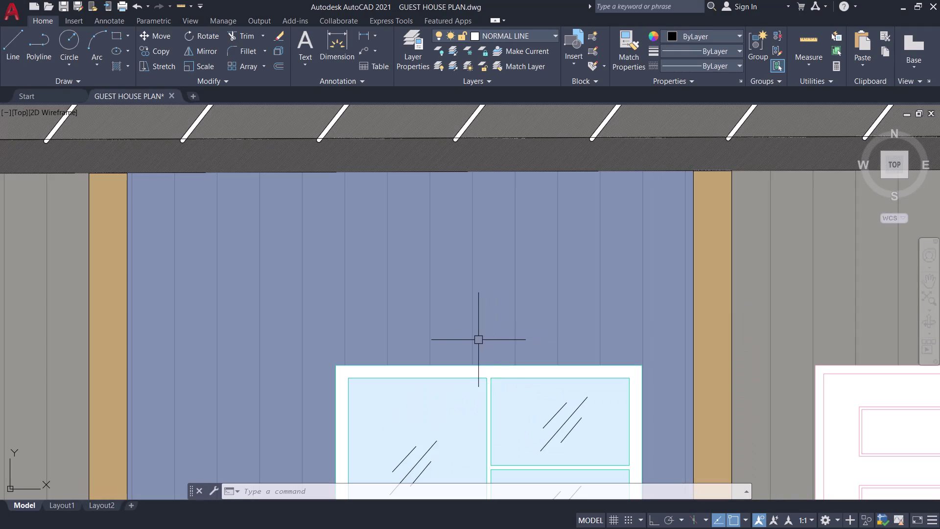
key(h)
key(space)
scroll(up, 3)
click(402, 344)
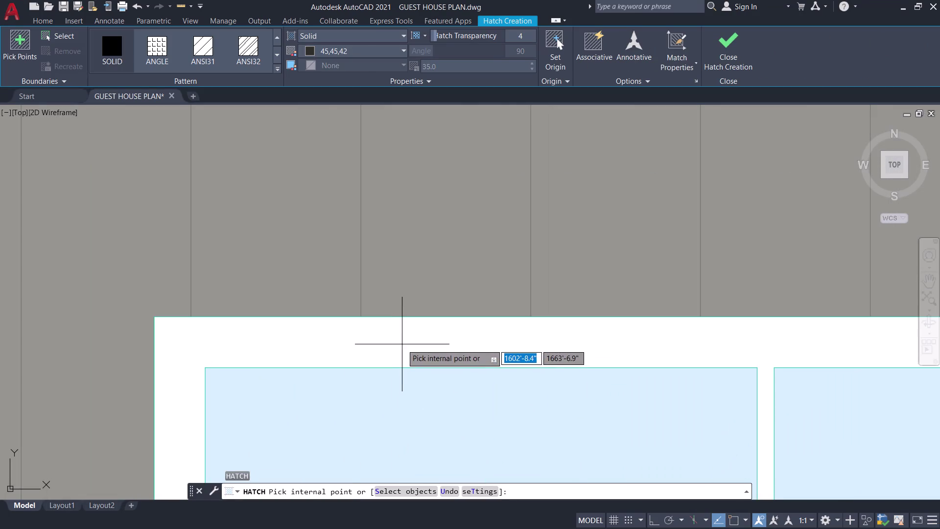
Pick the right-hand window's frame region and finish the charcoal hatch.
scroll(down, 3)
scroll(down, 3)
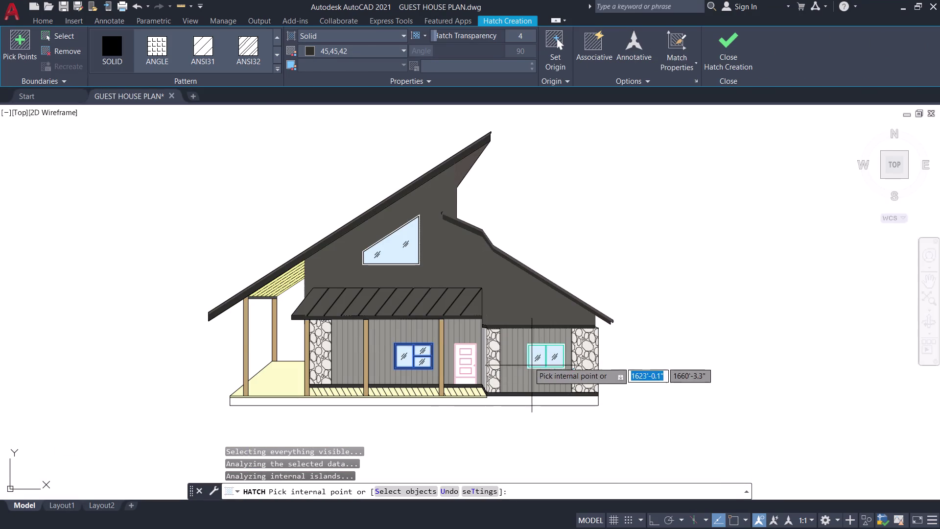
scroll(up, 3)
click(546, 320)
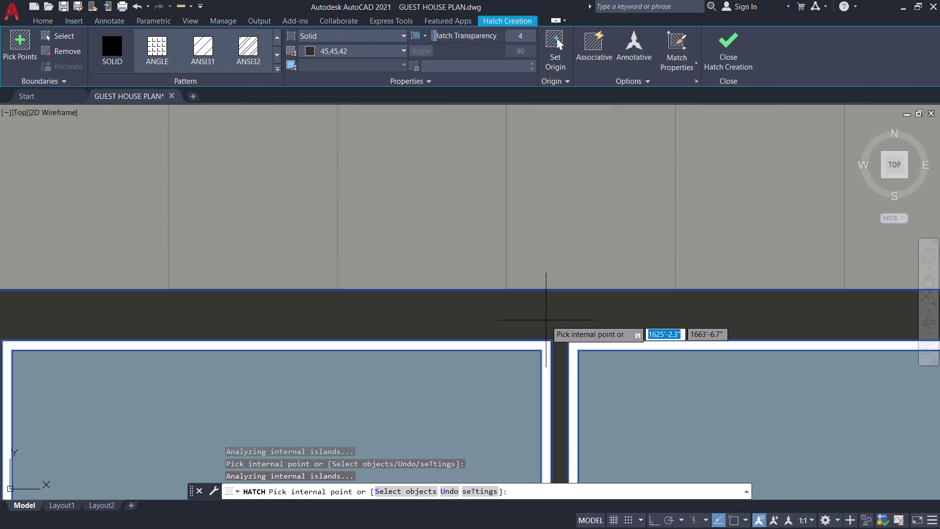
scroll(down, 3)
click(739, 53)
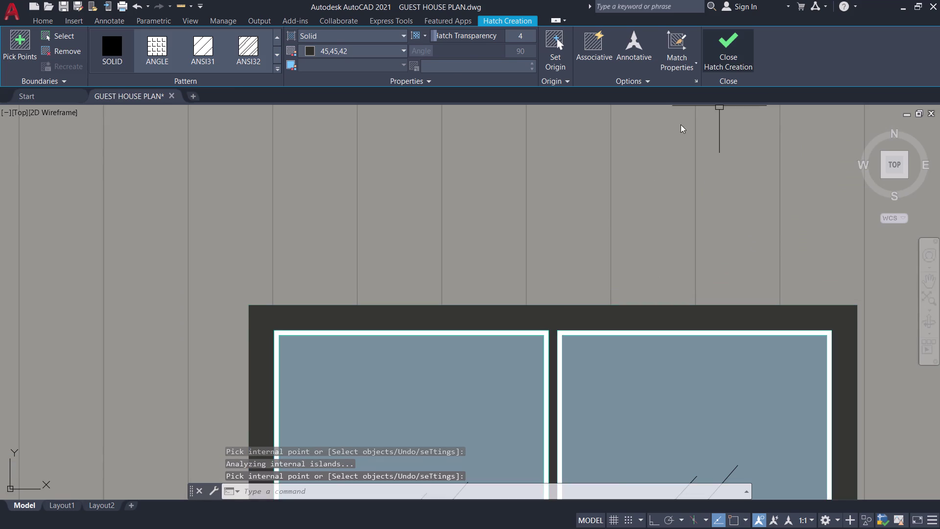
scroll(down, 3)
scroll(down, 3)
Inspect the grey siding hatch beside the door in the Hatch Editor.
middle_drag(517, 409, 652, 408)
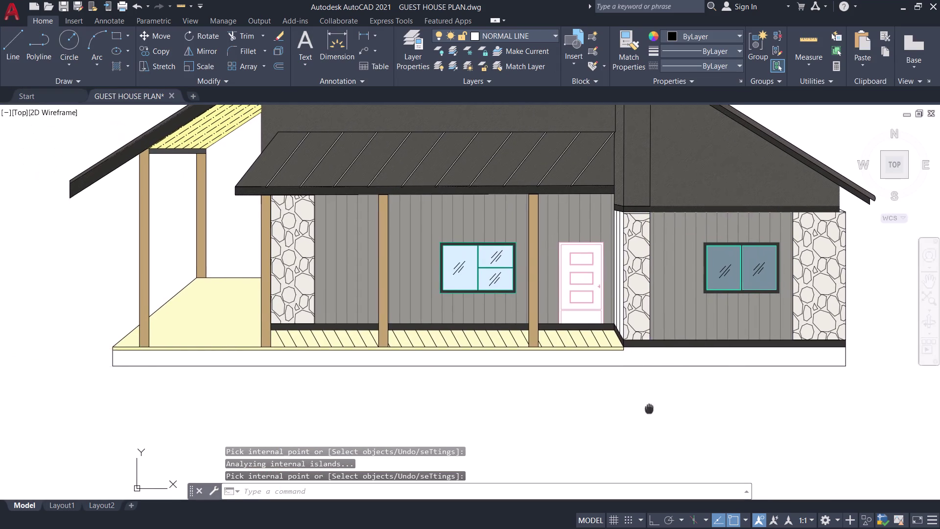
middle_drag(652, 408, 667, 405)
middle_drag(644, 383, 628, 400)
scroll(up, 3)
scroll(up, 3)
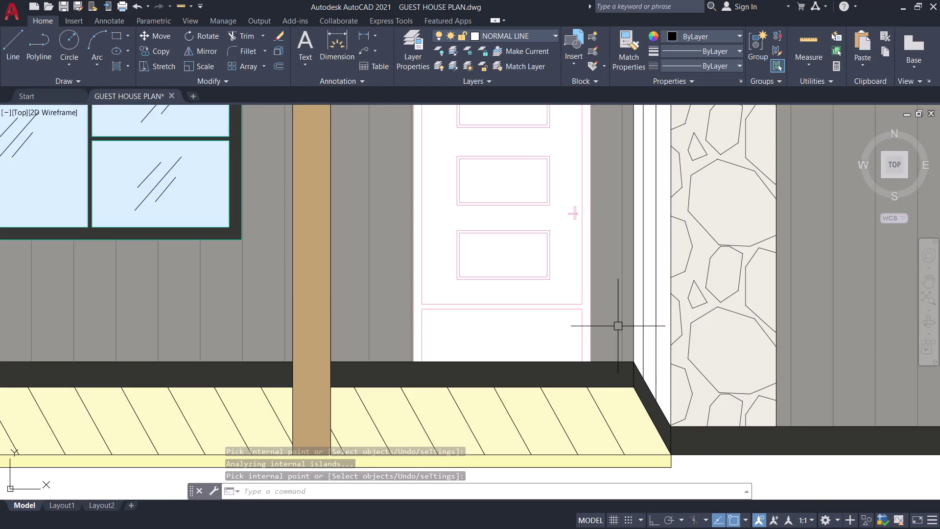
click(616, 288)
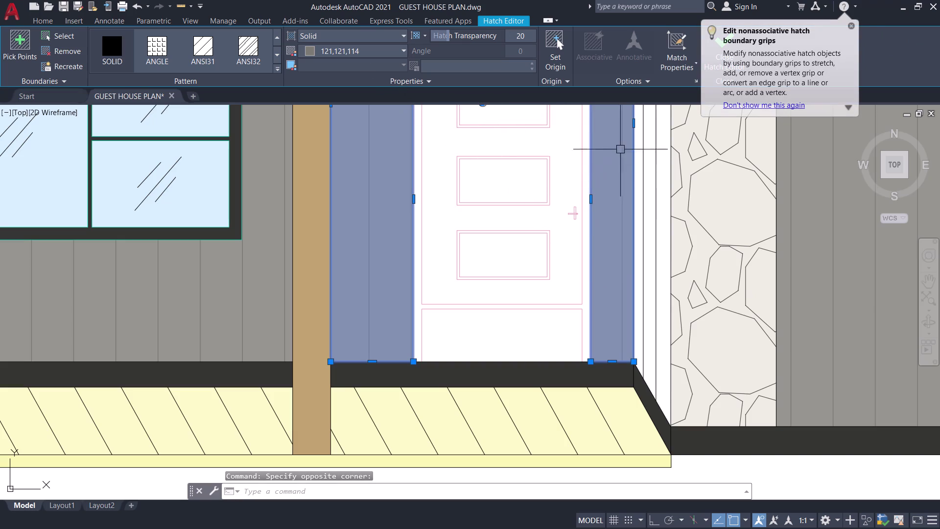
click(679, 48)
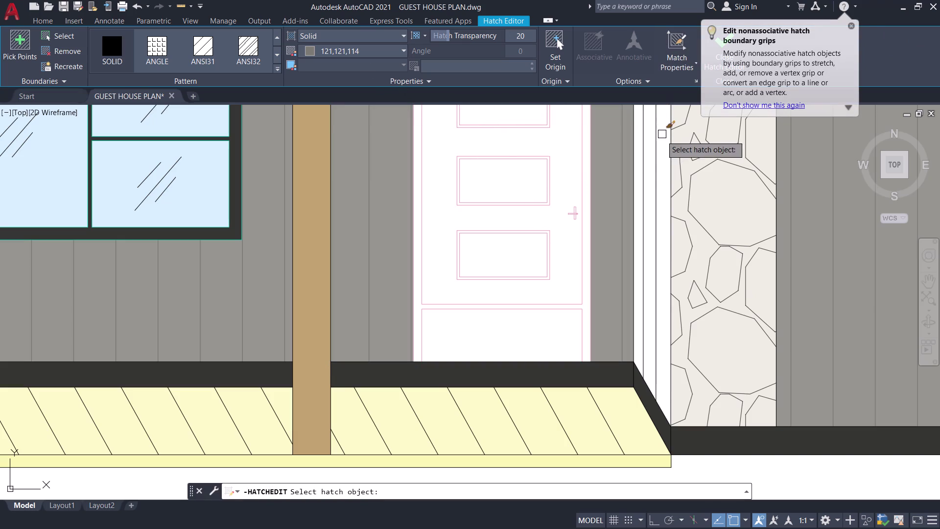
click(666, 170)
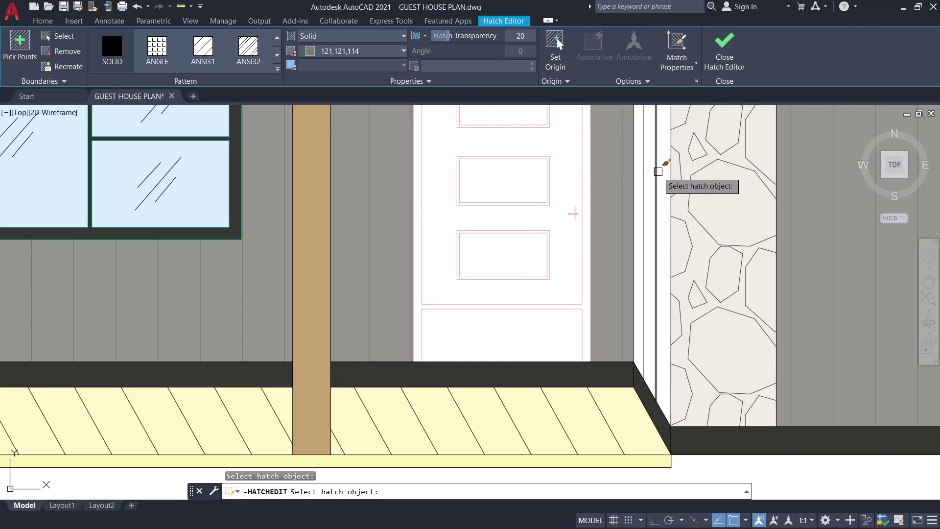
scroll(up, 3)
click(666, 178)
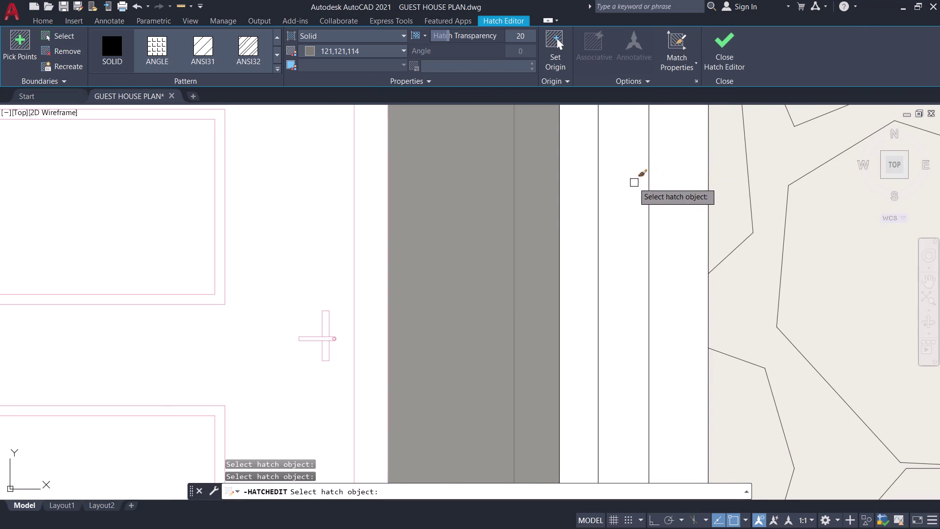
Cancel the hatch edit and start a new charcoal solid hatch at transparency 4.
key(Escape)
scroll(down, 3)
scroll(down, 3)
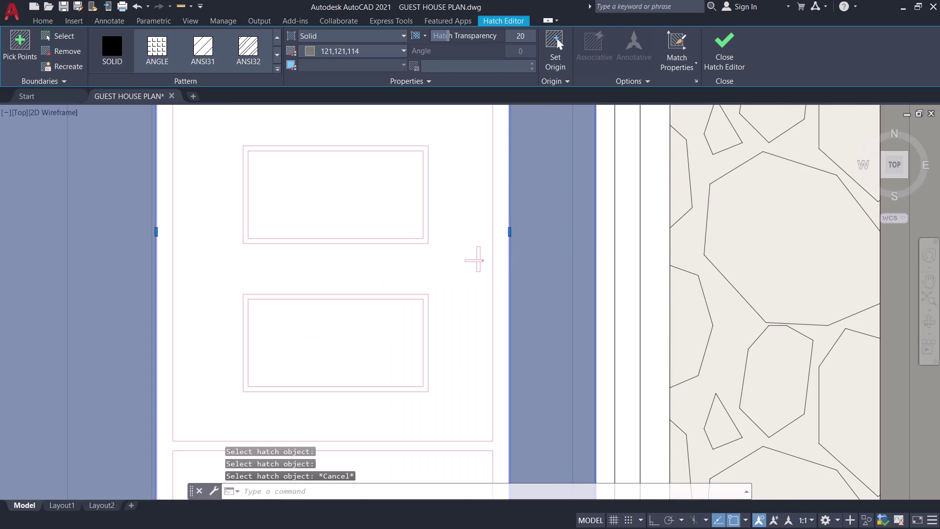
key(Escape)
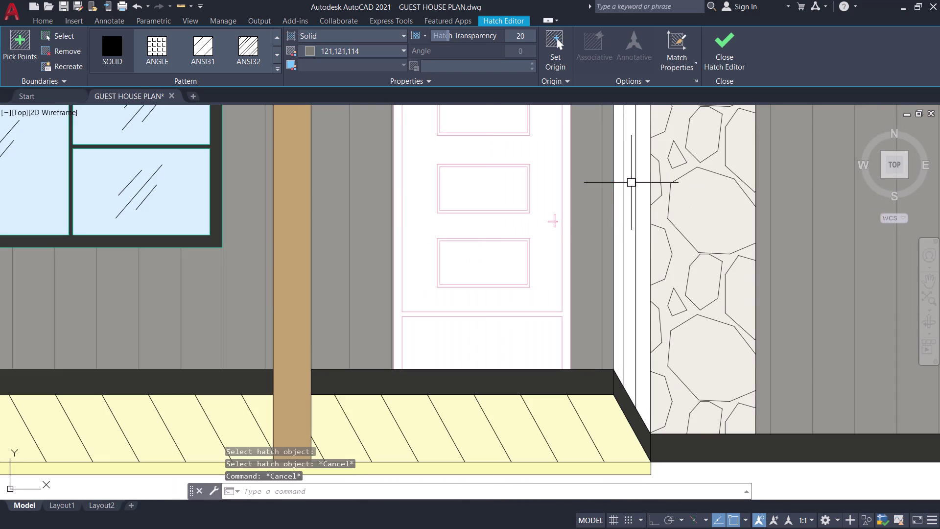
key(h)
key(space)
click(366, 54)
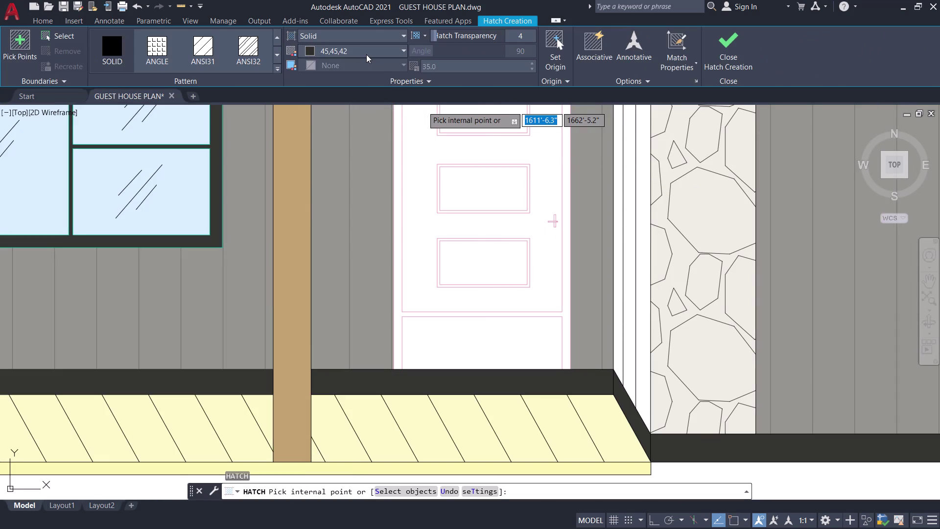
click(367, 216)
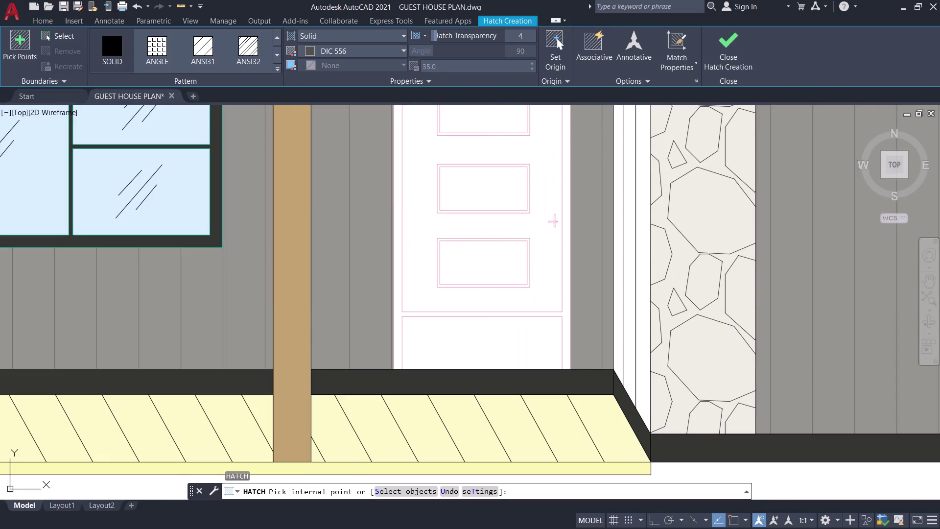
click(385, 54)
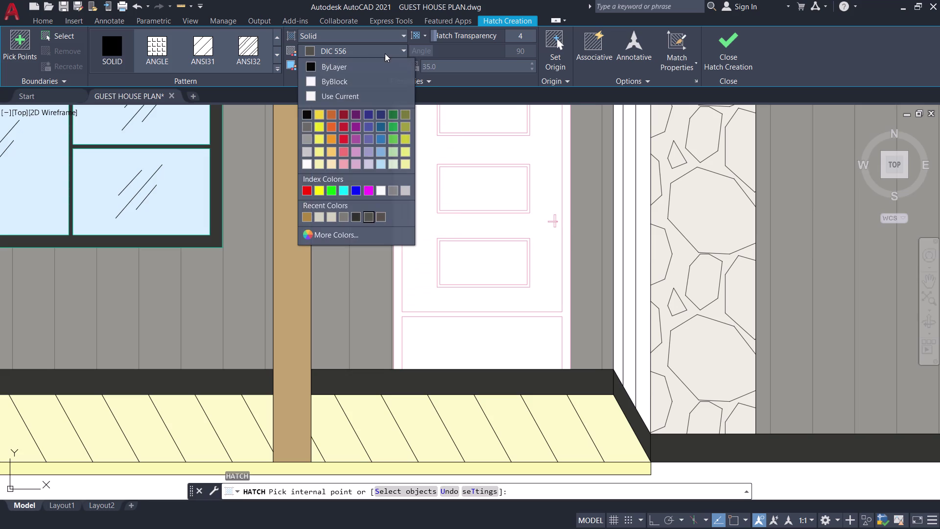
click(343, 217)
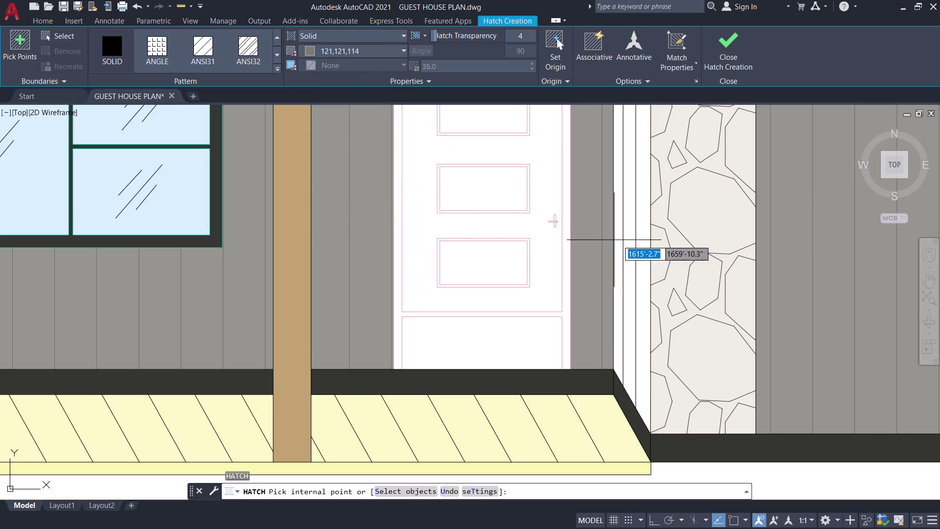
scroll(up, 3)
click(628, 246)
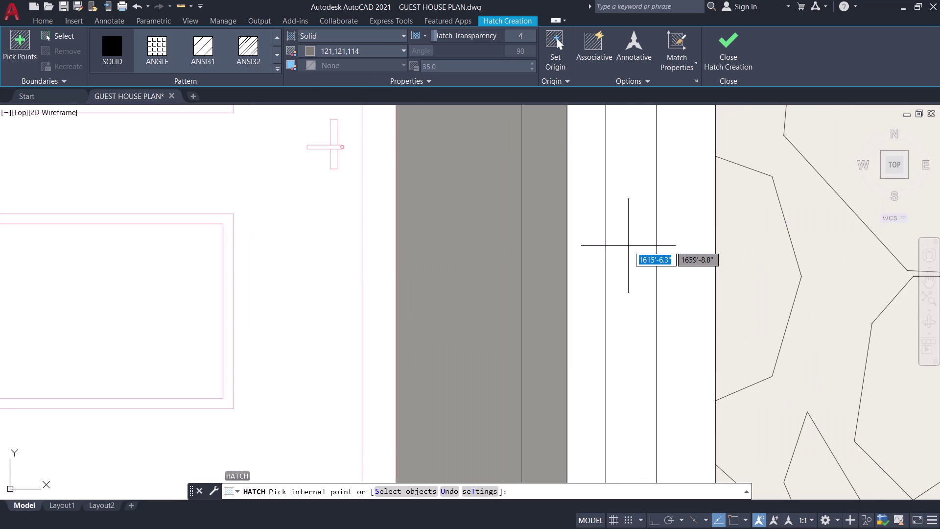
scroll(down, 3)
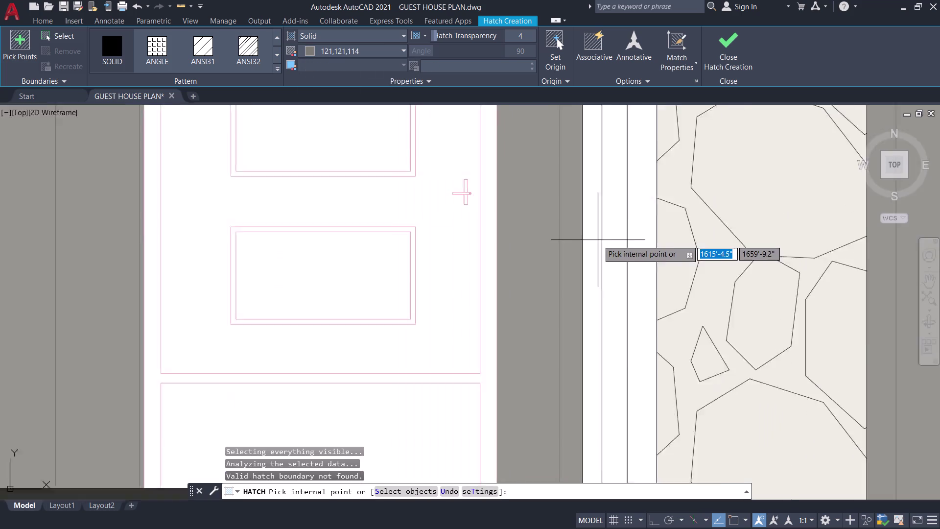
scroll(down, 3)
middle_drag(606, 230, 610, 268)
scroll(up, 3)
click(621, 273)
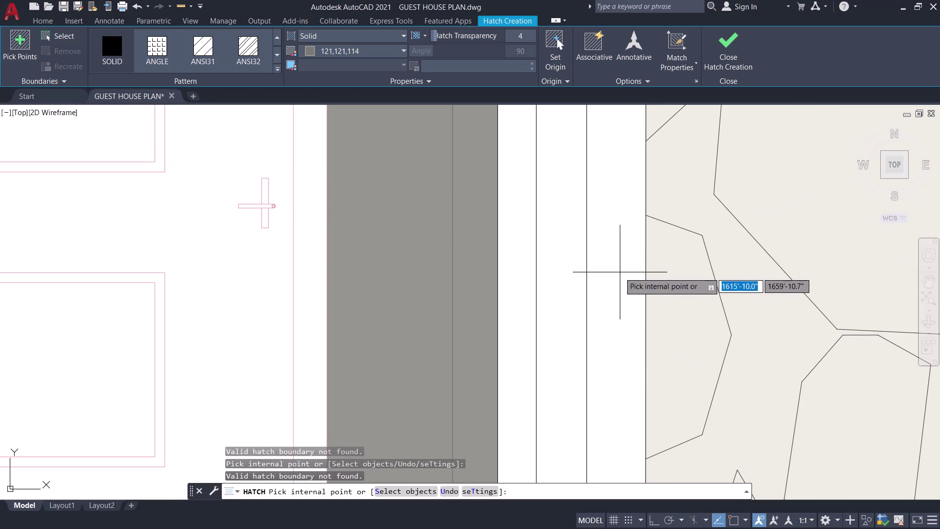
key(Escape)
scroll(down, 3)
scroll(down, 3)
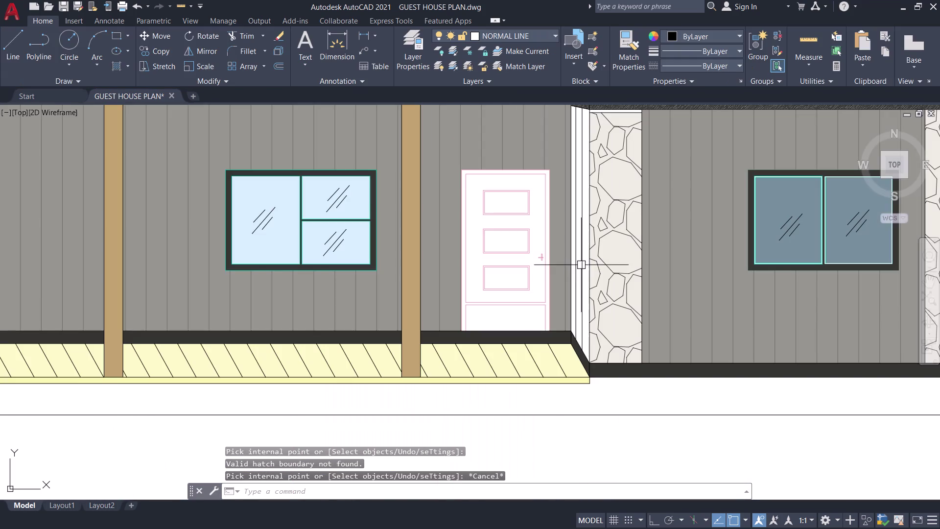
Select the narrow strip's boundary lines, including its slanted base edge.
middle_drag(578, 297, 599, 231)
scroll(up, 3)
middle_drag(601, 276, 590, 242)
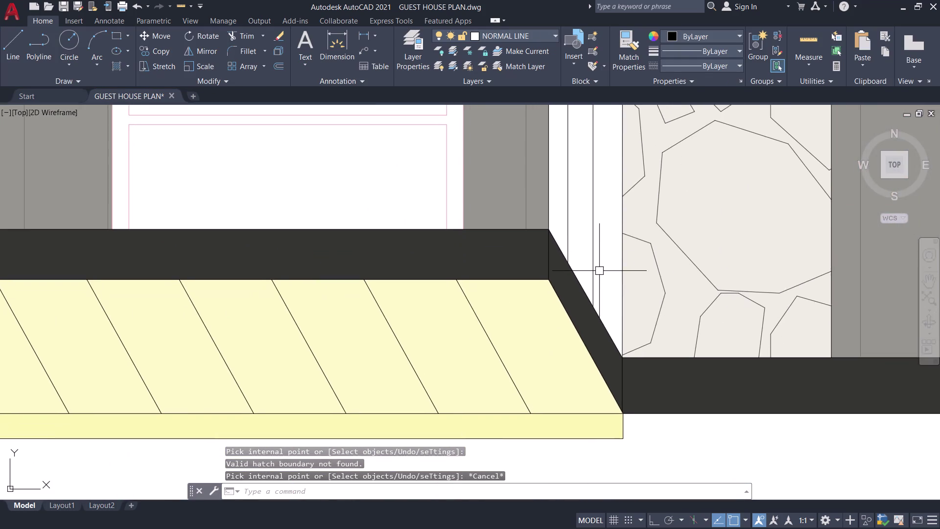
scroll(up, 3)
scroll(up, 3)
click(577, 270)
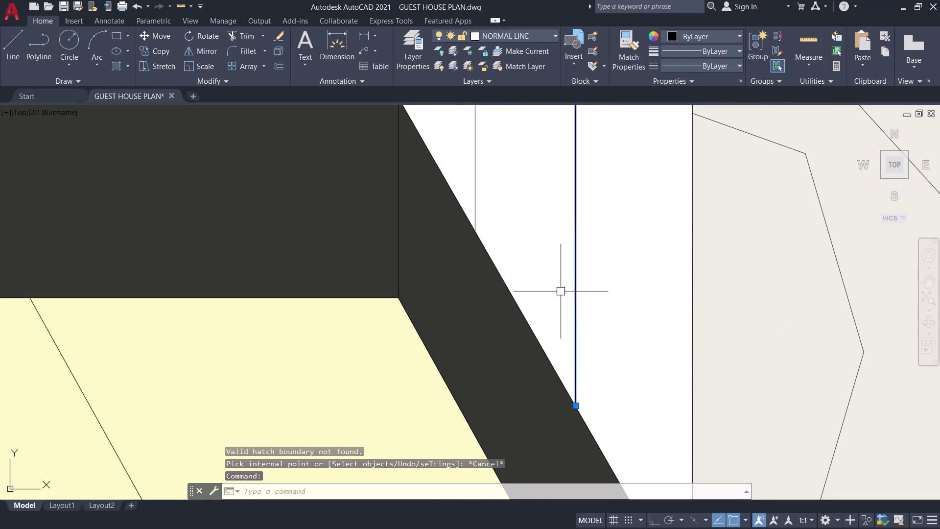
scroll(down, 3)
middle_drag(537, 255, 567, 302)
scroll(up, 3)
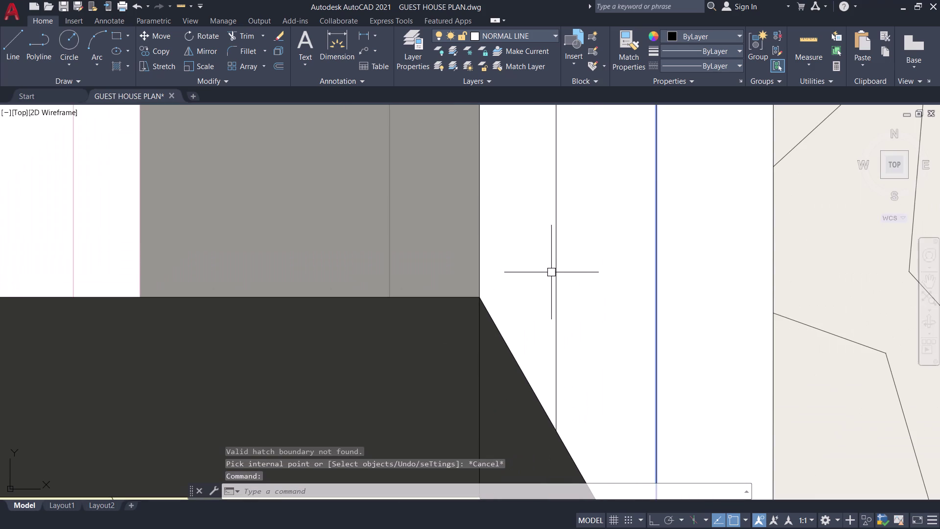
click(555, 276)
scroll(down, 3)
middle_drag(525, 302, 526, 301)
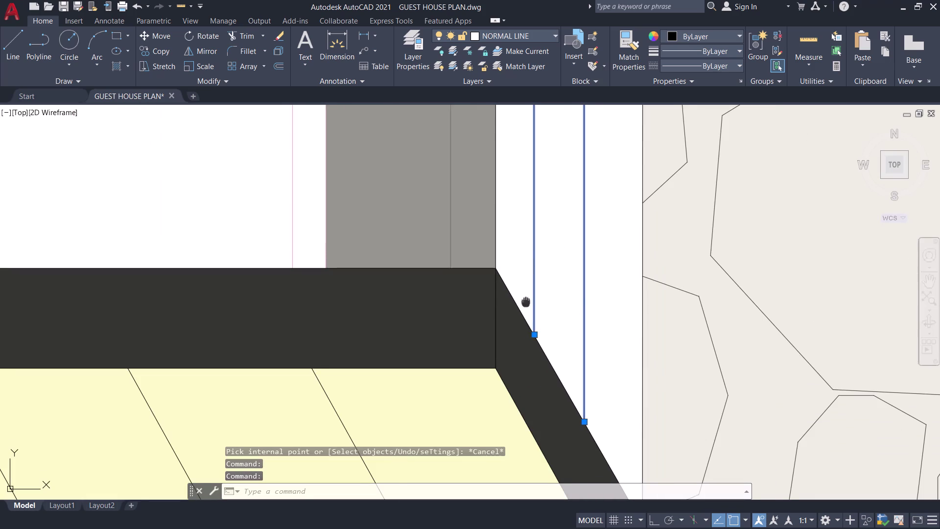
middle_drag(526, 301, 521, 244)
click(591, 382)
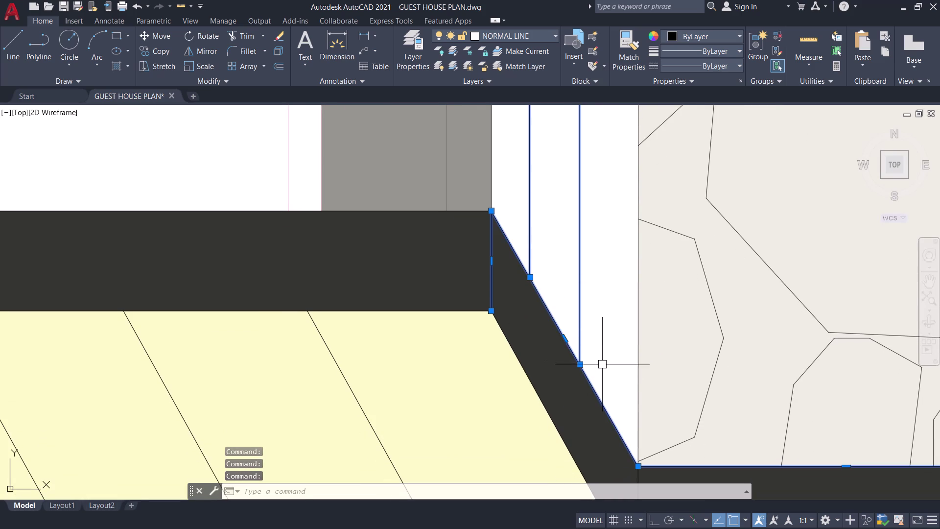
Attempt to JOIN the strip's boundary lines, then reselect them.
key(j)
key(space)
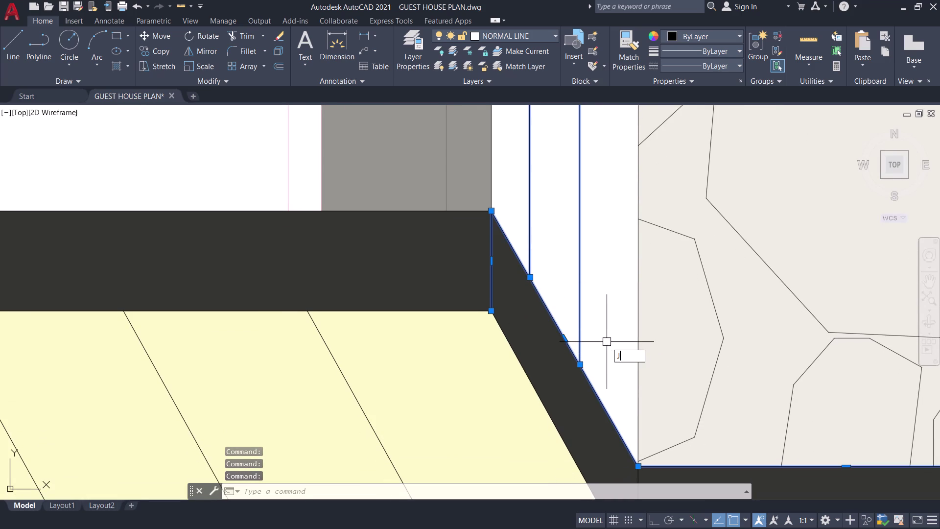
click(580, 330)
scroll(up, 3)
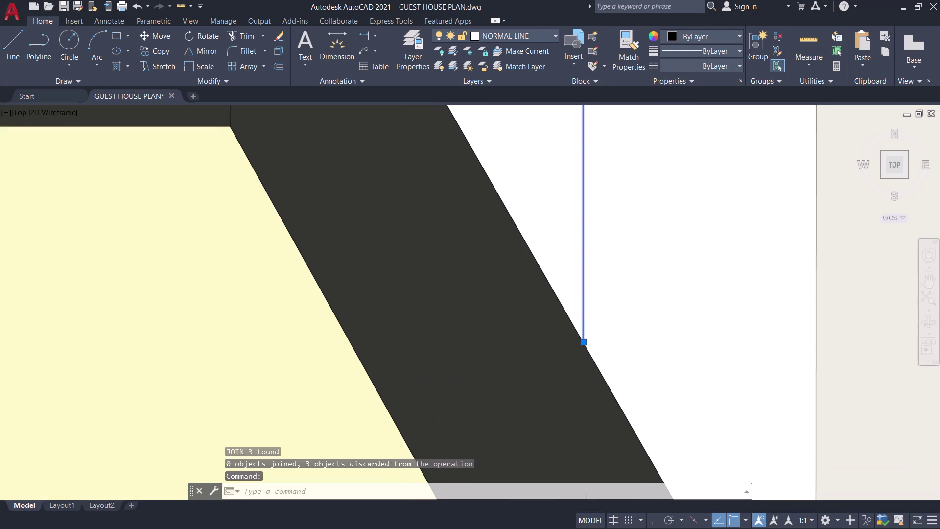
scroll(up, 3)
click(613, 360)
scroll(down, 3)
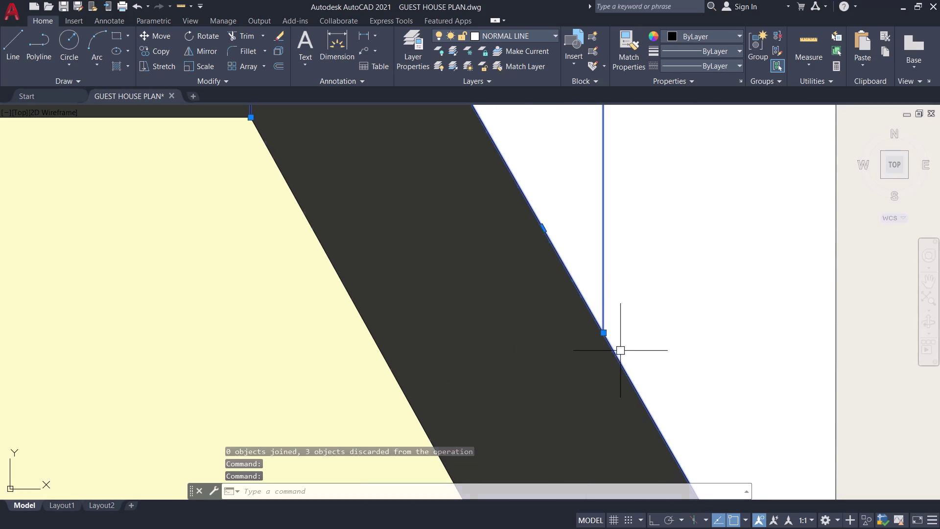
Group the two boundary lines and start a new grey solid hatch.
key(g)
key(space)
scroll(down, 3)
scroll(down, 3)
middle_drag(633, 308, 631, 380)
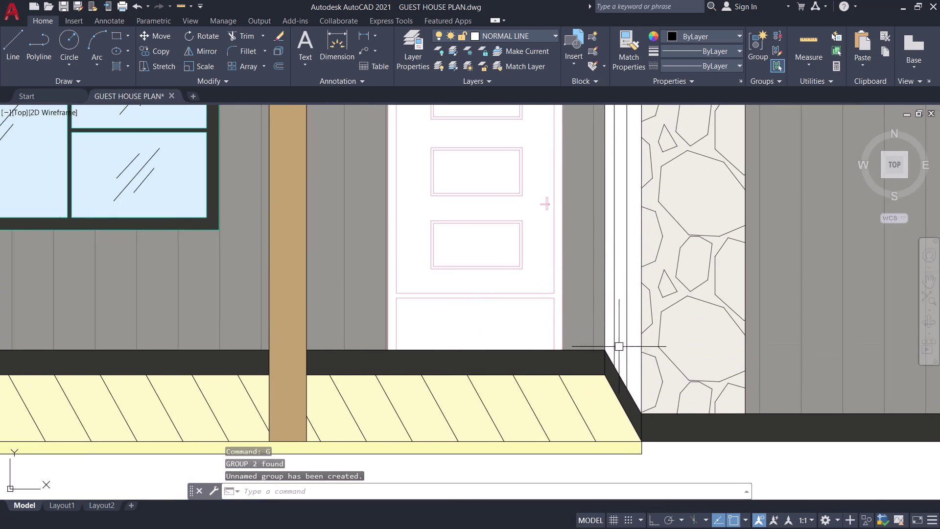
key(h)
key(space)
scroll(up, 3)
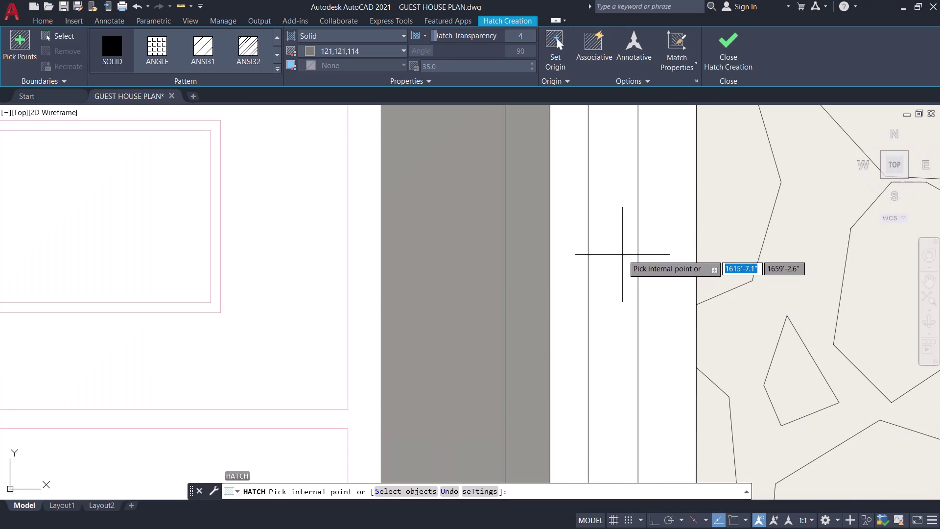
click(654, 273)
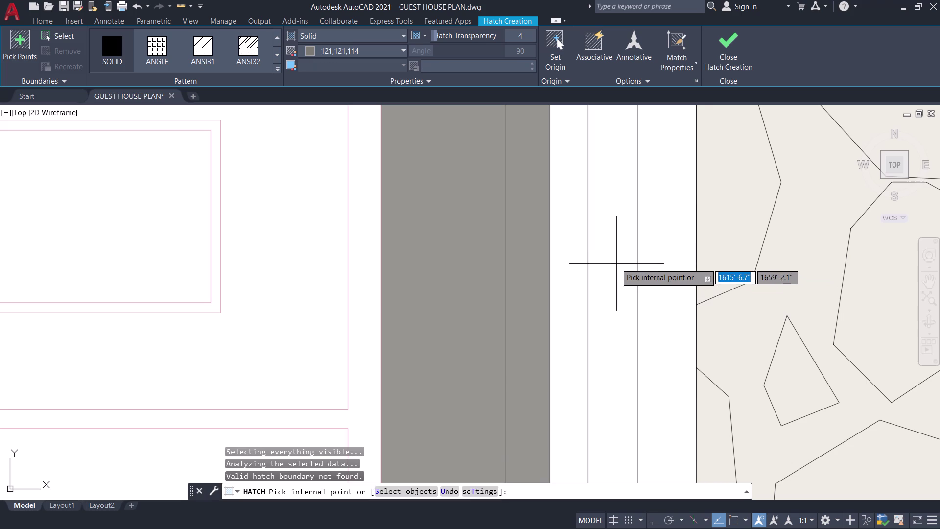
click(615, 263)
click(571, 255)
scroll(down, 3)
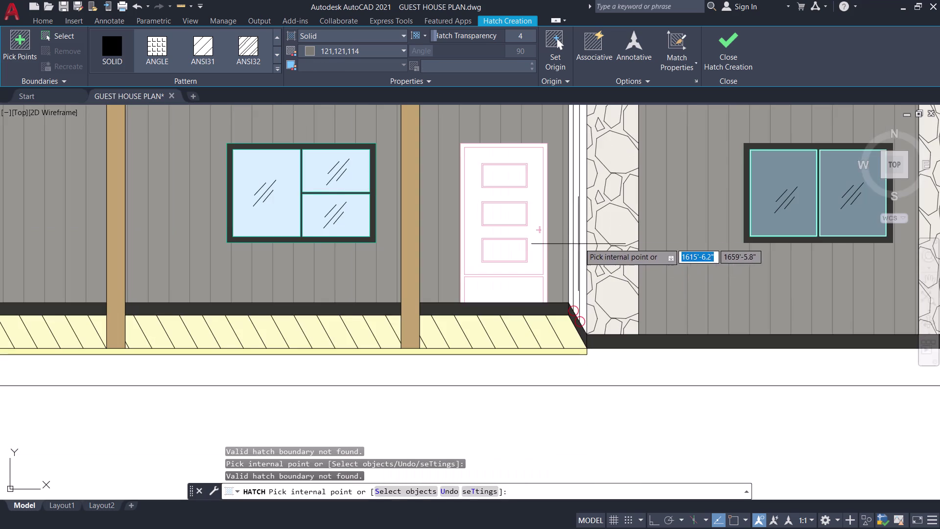
middle_drag(581, 235, 587, 387)
scroll(up, 3)
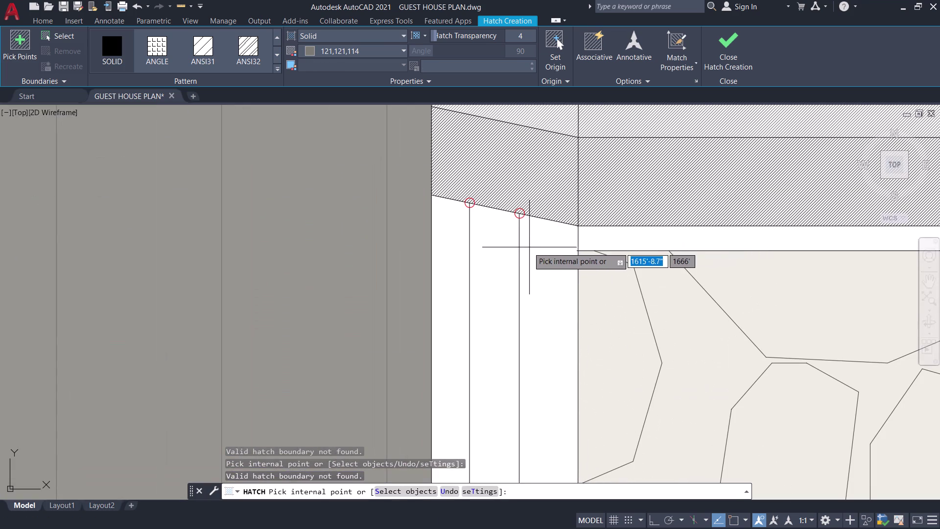
key(Escape)
click(520, 255)
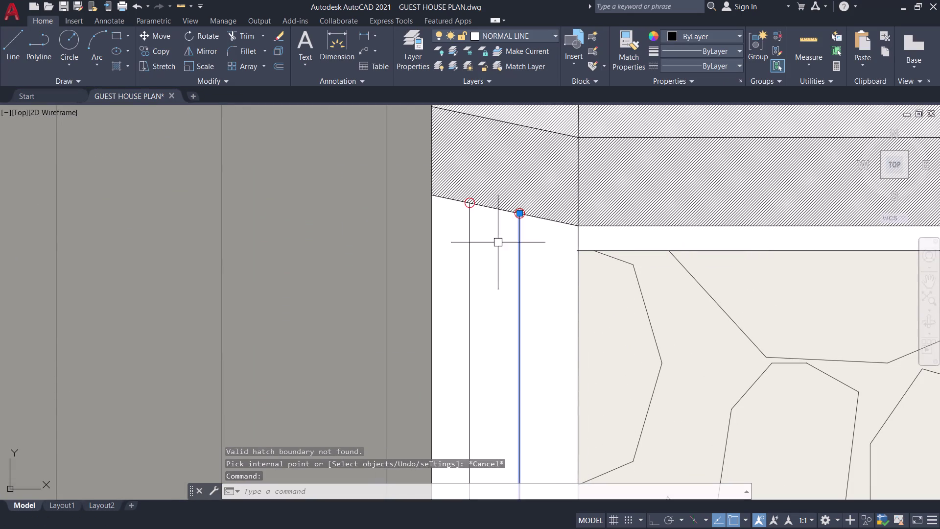
Group the sloped roof edge with the left vertical window line.
click(467, 222)
scroll(up, 3)
click(480, 207)
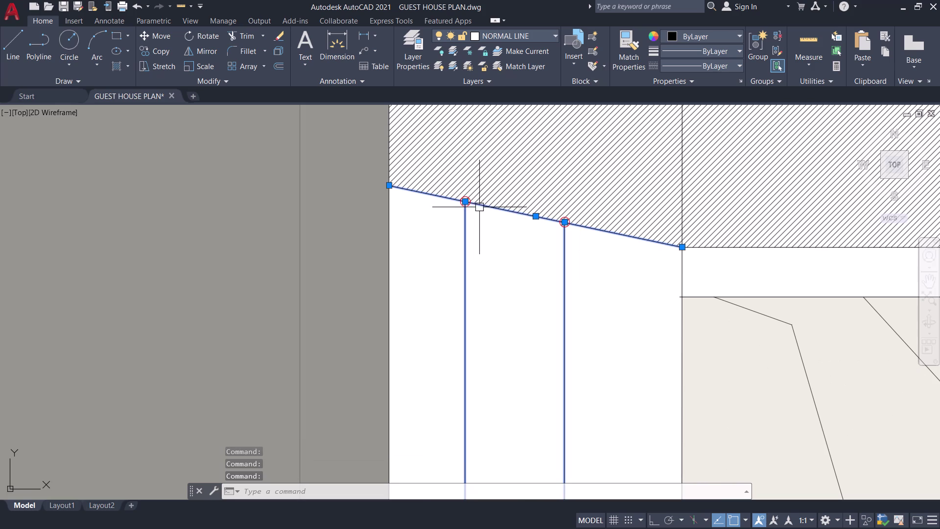
text(G)
key(space)
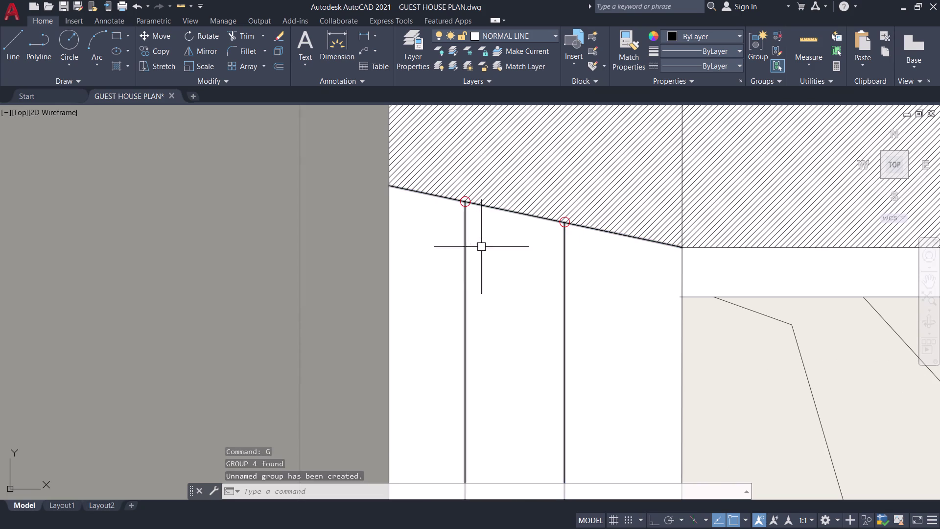
Select the dark band's edge and the adjacent vertical window boundary lines.
scroll(down, 3)
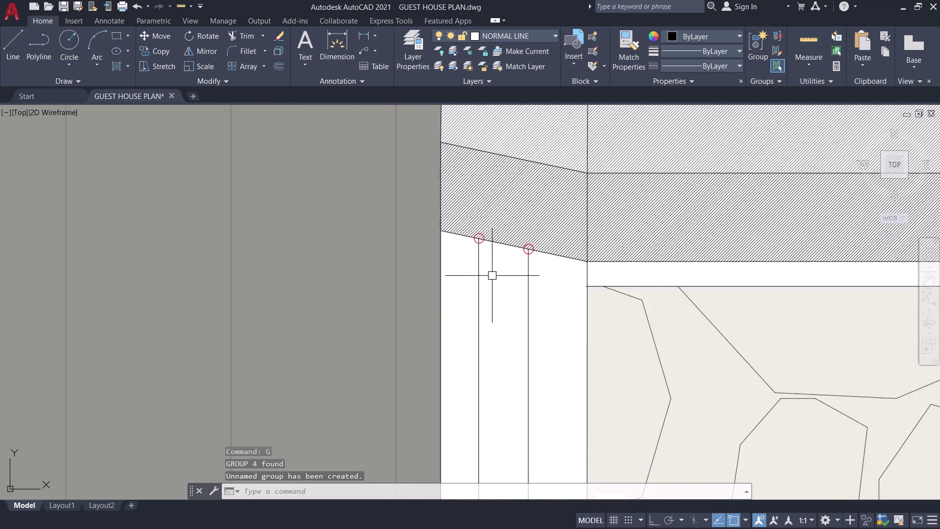
scroll(down, 3)
middle_drag(509, 332, 631, 167)
middle_drag(629, 304, 686, 134)
scroll(down, 3)
scroll(up, 3)
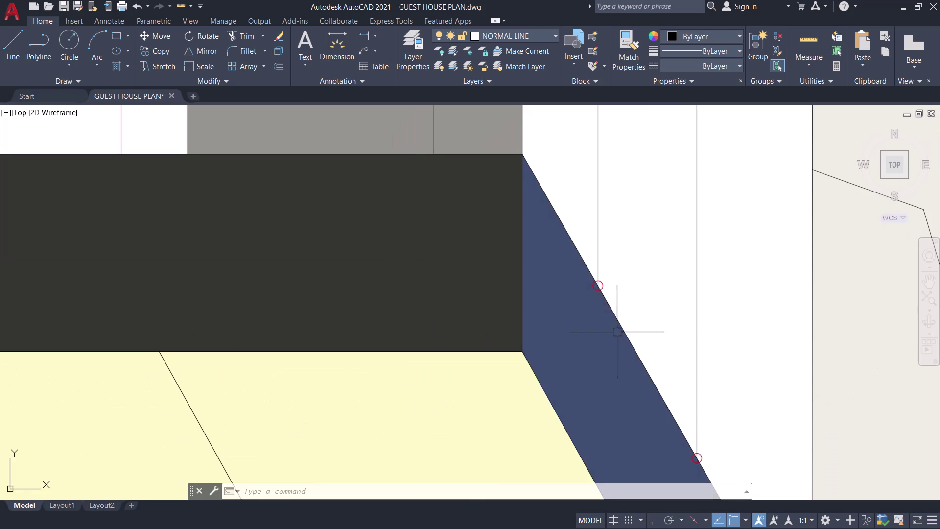
click(600, 234)
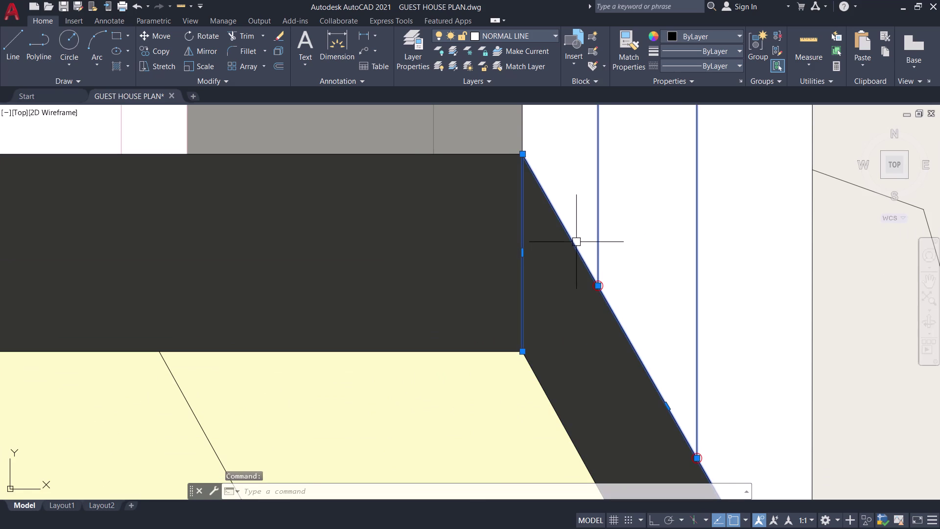
click(573, 237)
click(572, 240)
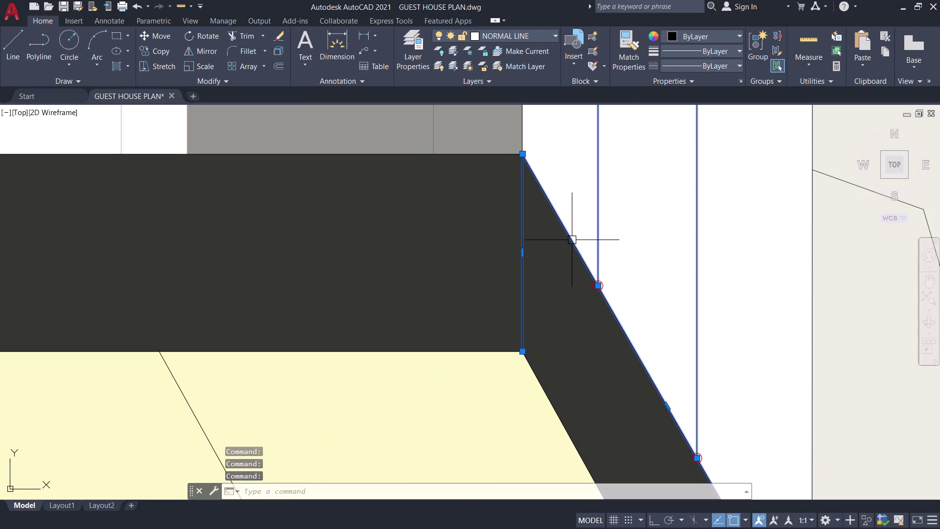
scroll(down, 3)
middle_drag(596, 269, 622, 228)
scroll(up, 3)
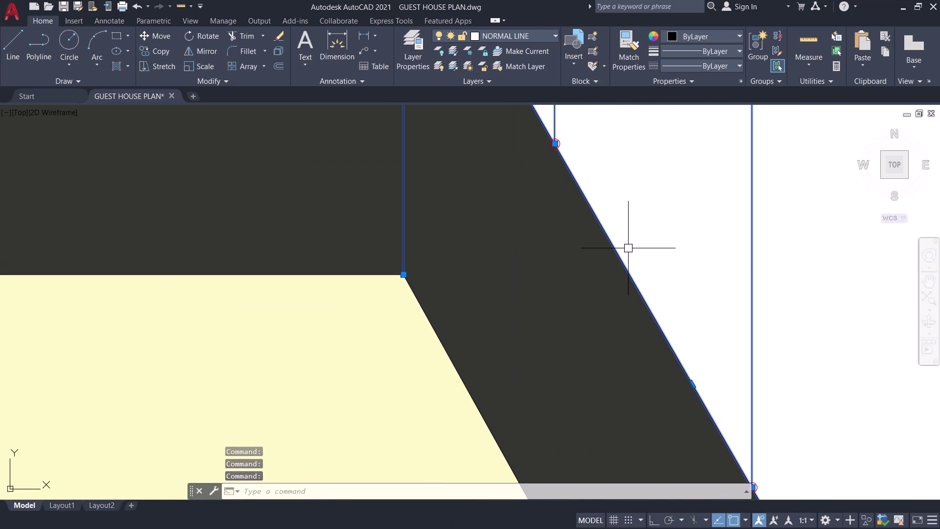
Clear the selection and attempt a JOIN, then abandon it.
key(Escape)
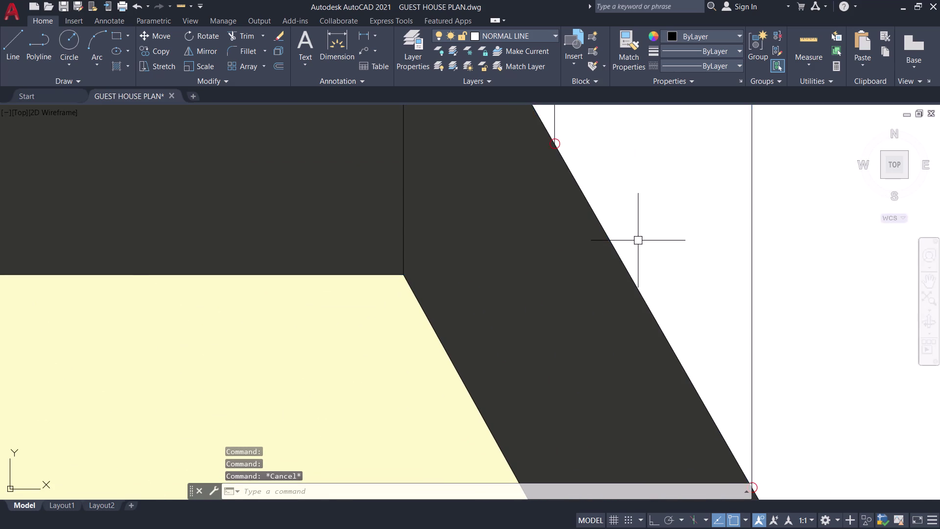
scroll(down, 3)
text(J)
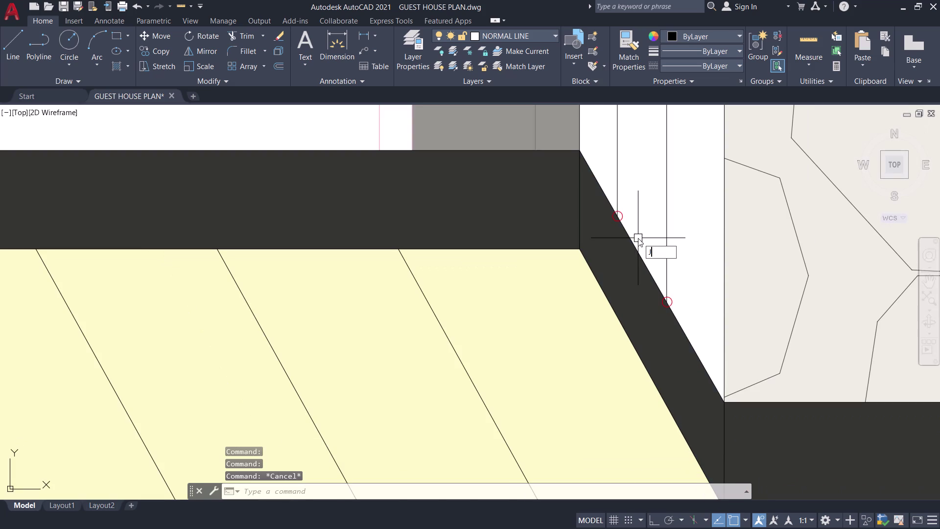
key(space)
key(Escape)
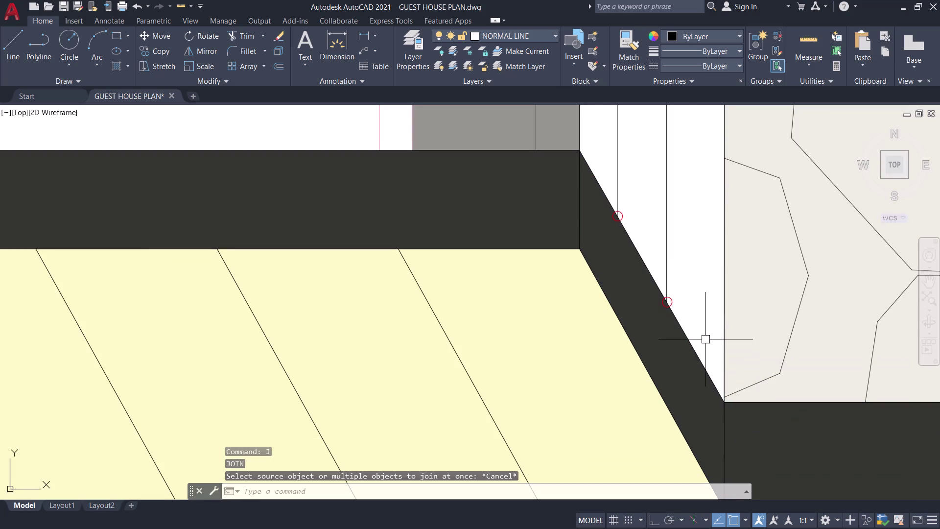
key(l)
key(space)
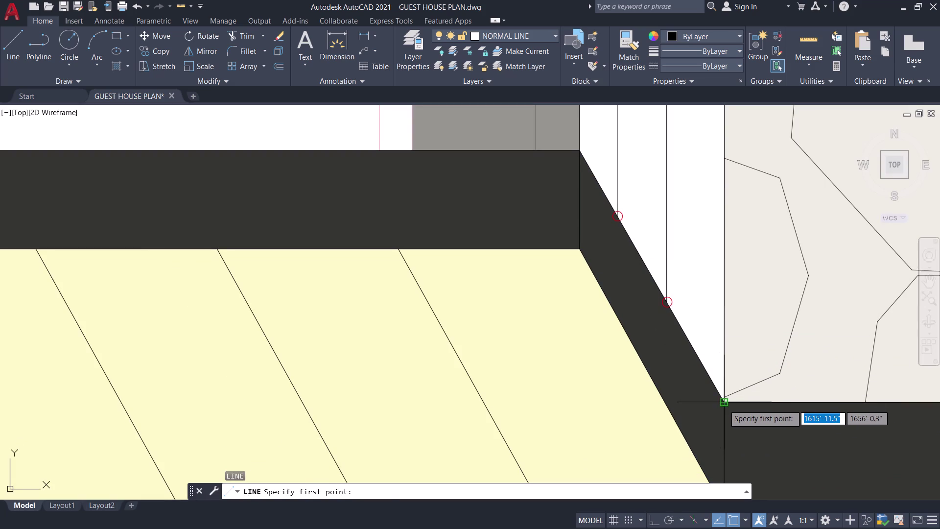
Draw a sloped line along the dark band and group it with the vertical window lines.
click(723, 404)
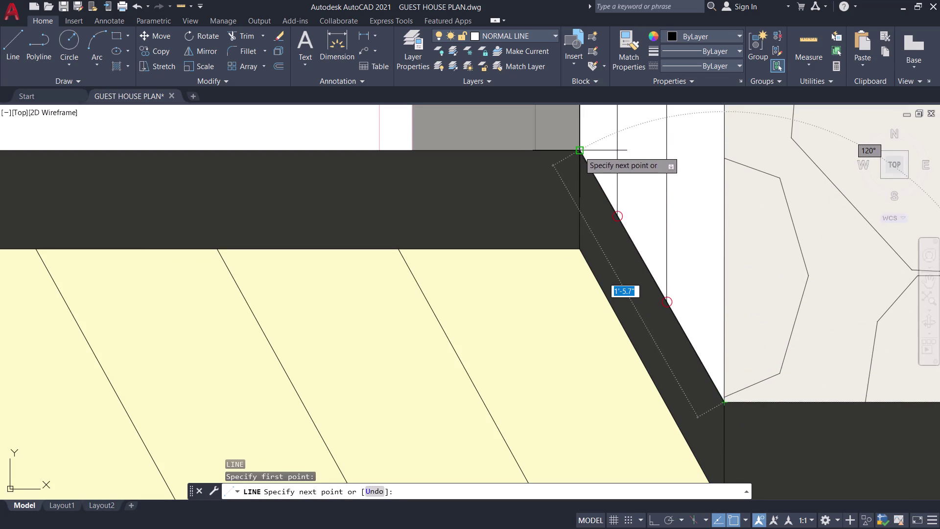
click(578, 151)
key(space)
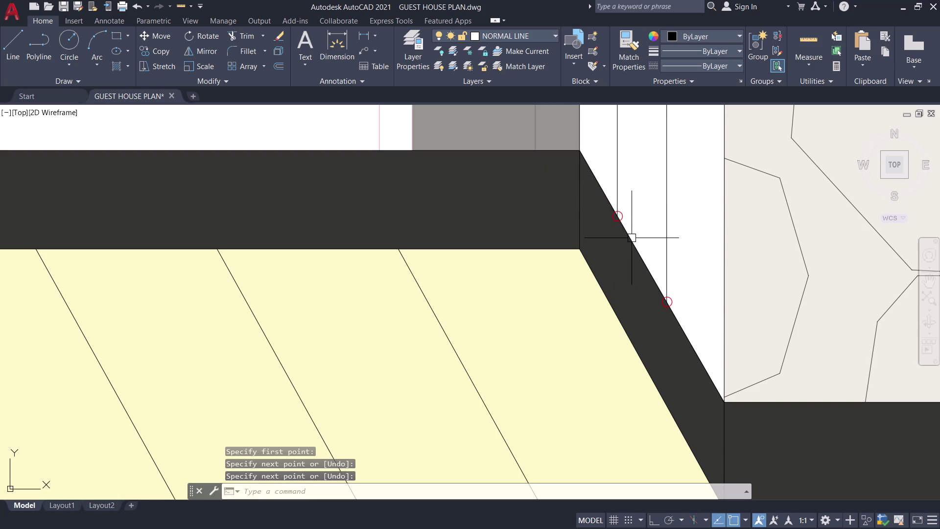
click(631, 239)
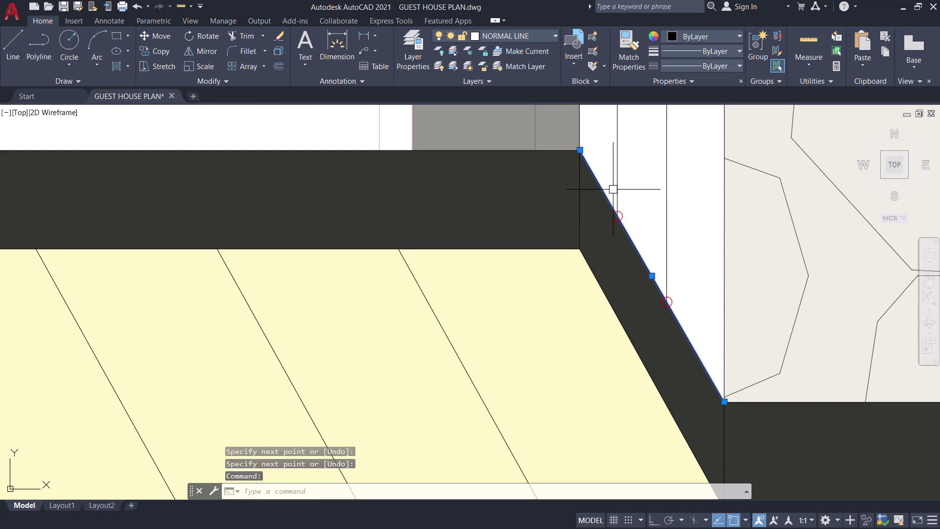
click(620, 190)
key(g)
key(space)
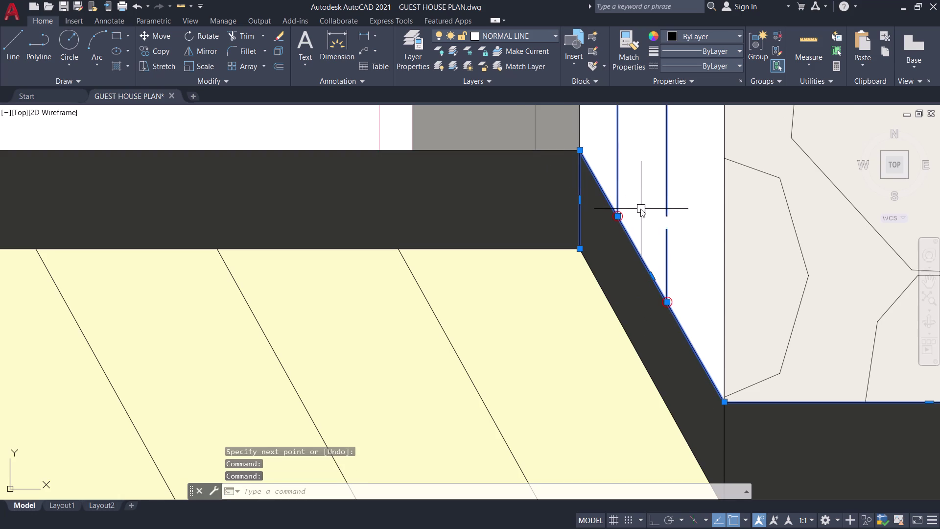
Try hatching inside the window strip, which still finds no valid boundary.
scroll(down, 3)
middle_drag(640, 209, 645, 302)
scroll(up, 3)
text(H)
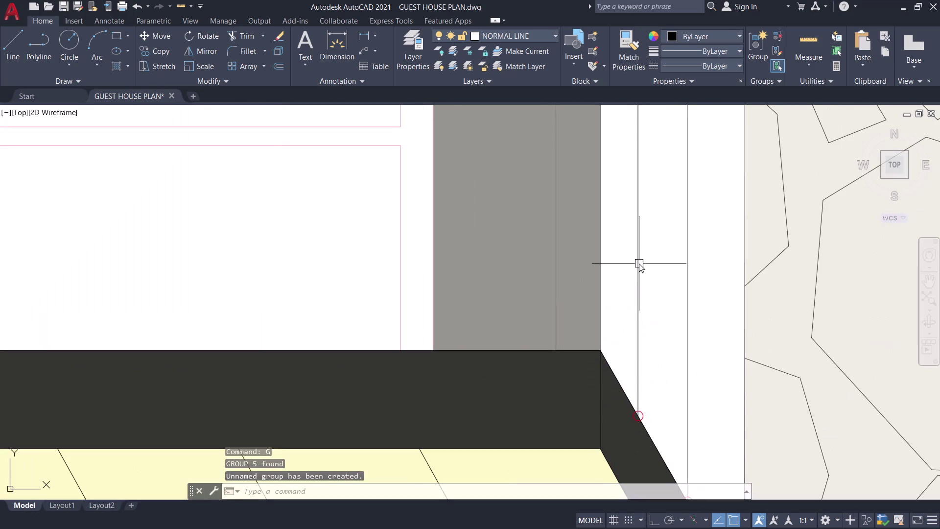
key(space)
click(669, 263)
click(660, 257)
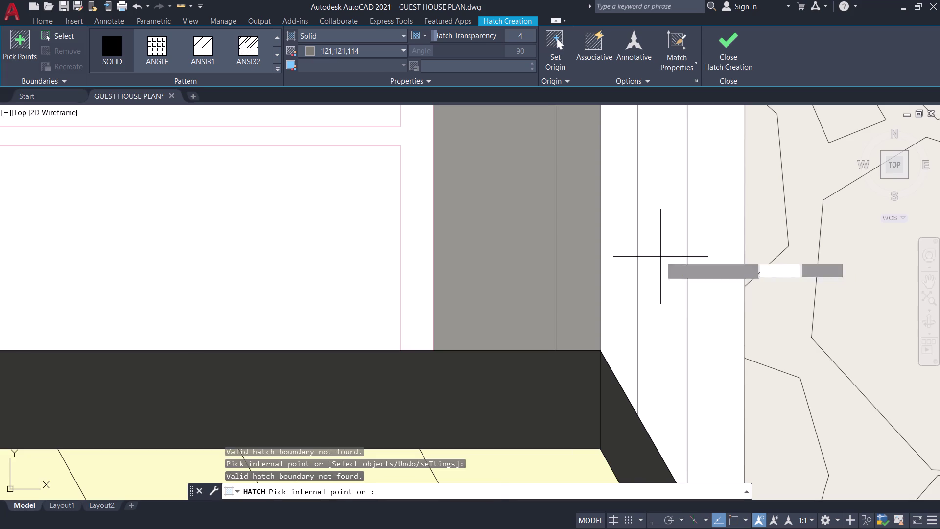
scroll(down, 3)
middle_drag(660, 256, 692, 365)
Cancel the failed window hatch fill.
scroll(down, 3)
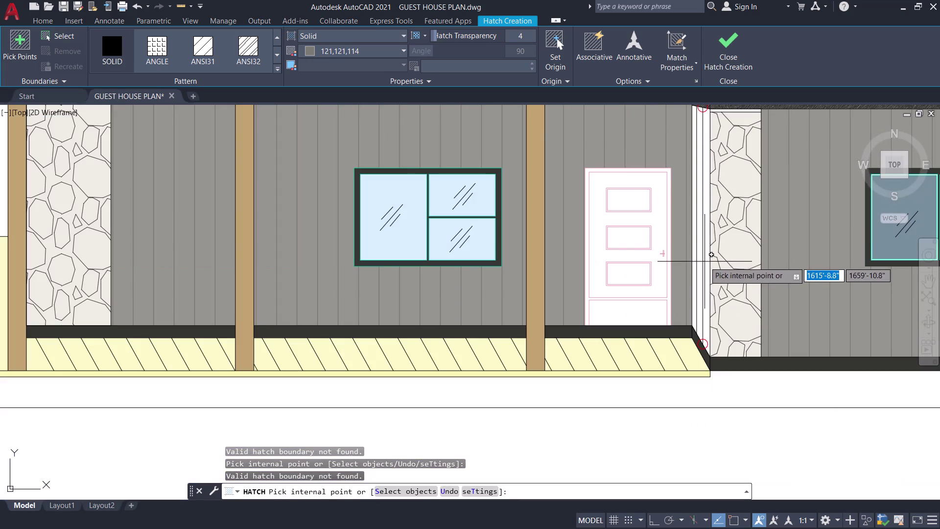
middle_drag(701, 123, 702, 247)
scroll(up, 3)
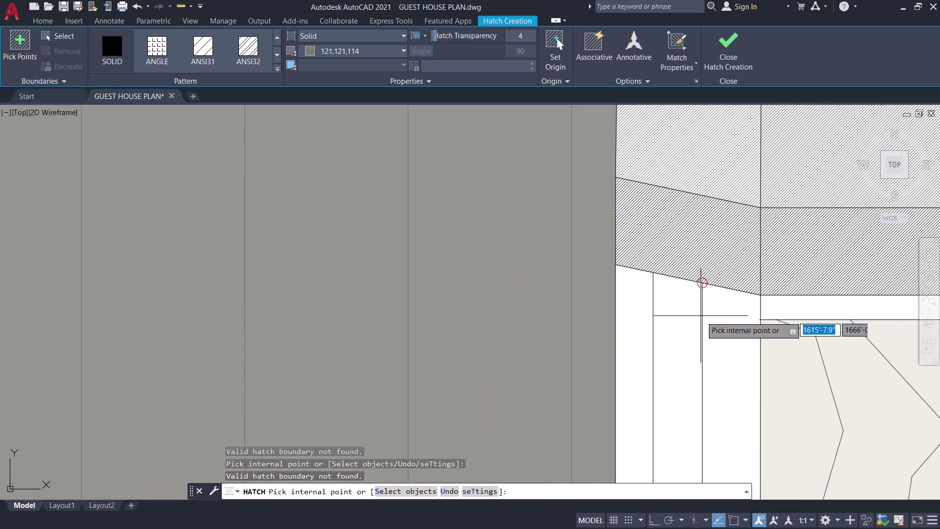
scroll(up, 3)
key(space)
Try exploding the grouped window edge lines, retrying on the right vertical line, then cancel.
scroll(up, 3)
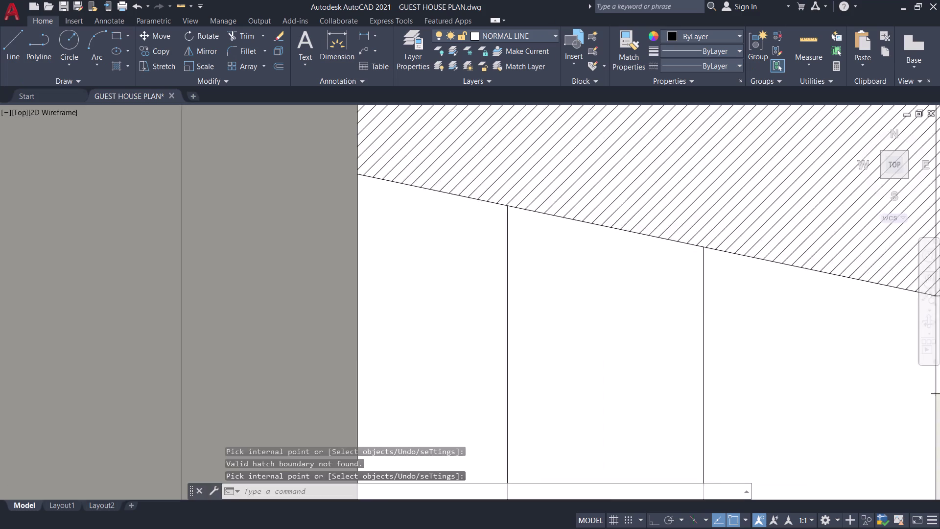
click(711, 273)
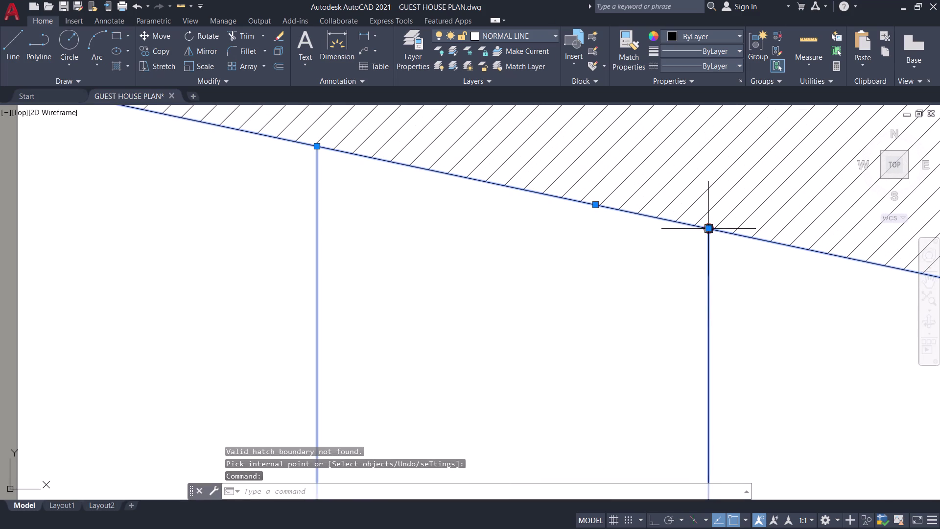
text(X)
key(space)
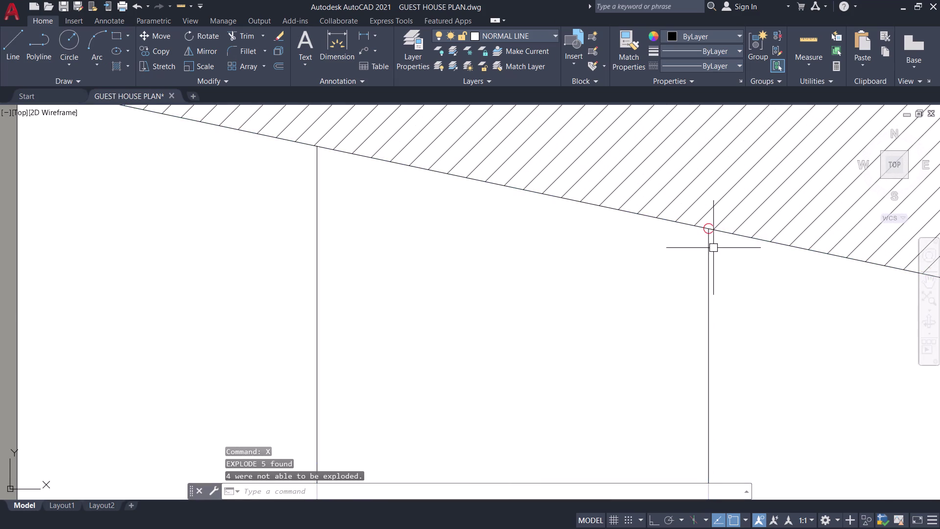
click(709, 255)
text(X)
key(space)
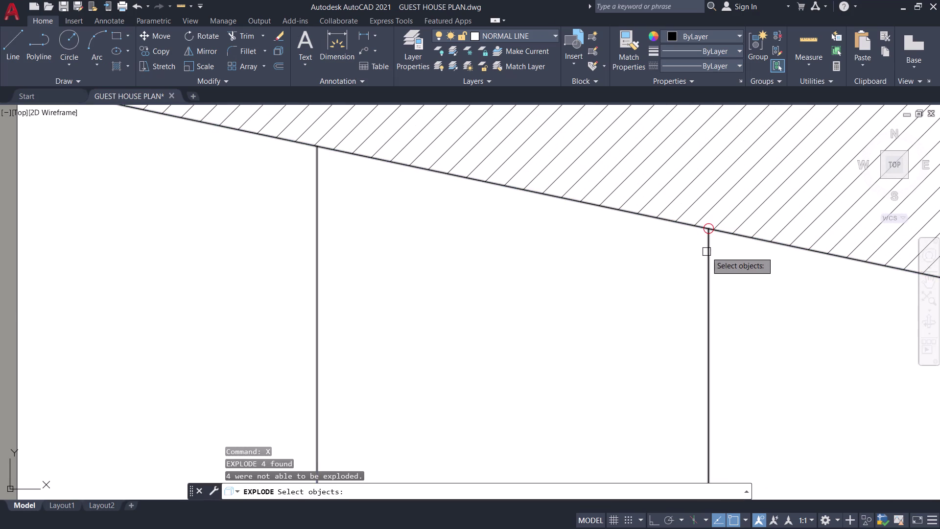
click(706, 253)
click(709, 253)
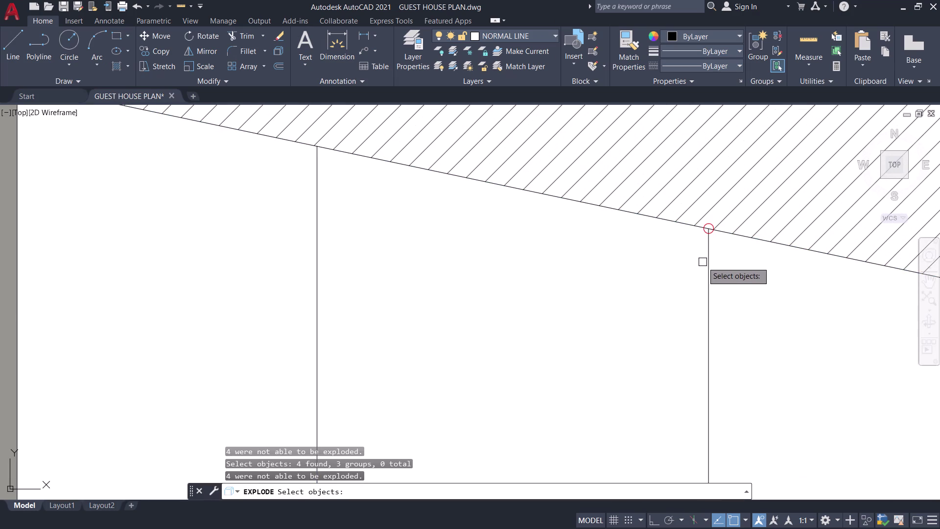
click(707, 263)
key(Escape)
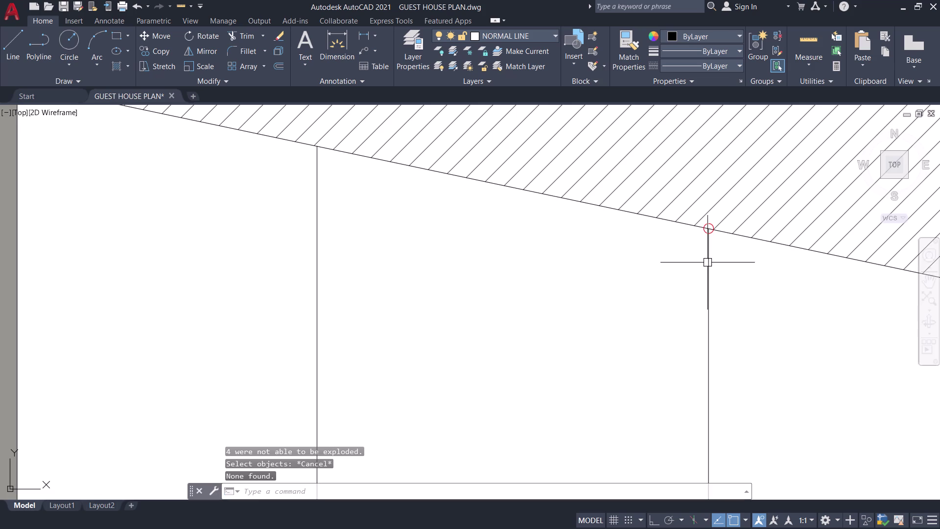
Select the grouped edge lines and begin the UNGROUP command.
click(708, 263)
key(u)
key(n)
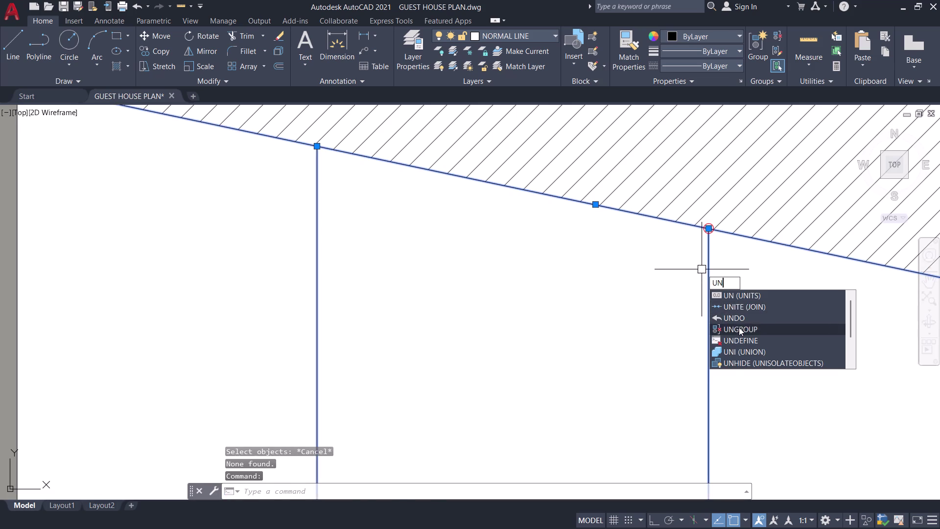
Ungroup the roof edge and vertical trim lines, accepting the group explosion.
click(739, 327)
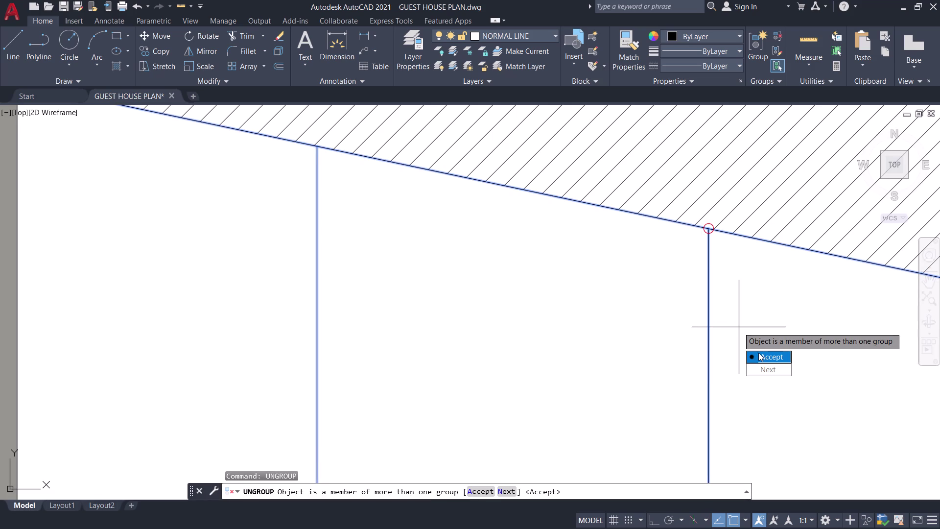
drag(758, 353, 732, 316)
click(711, 286)
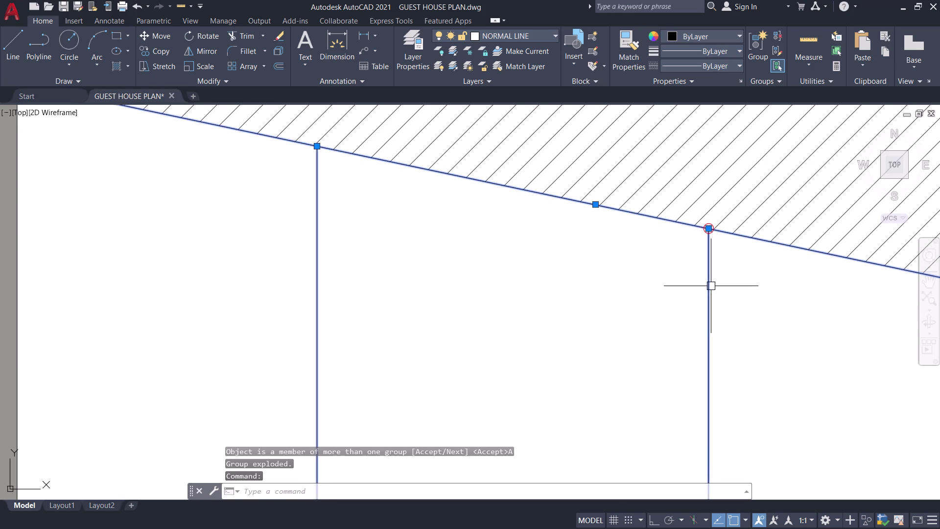
click(775, 35)
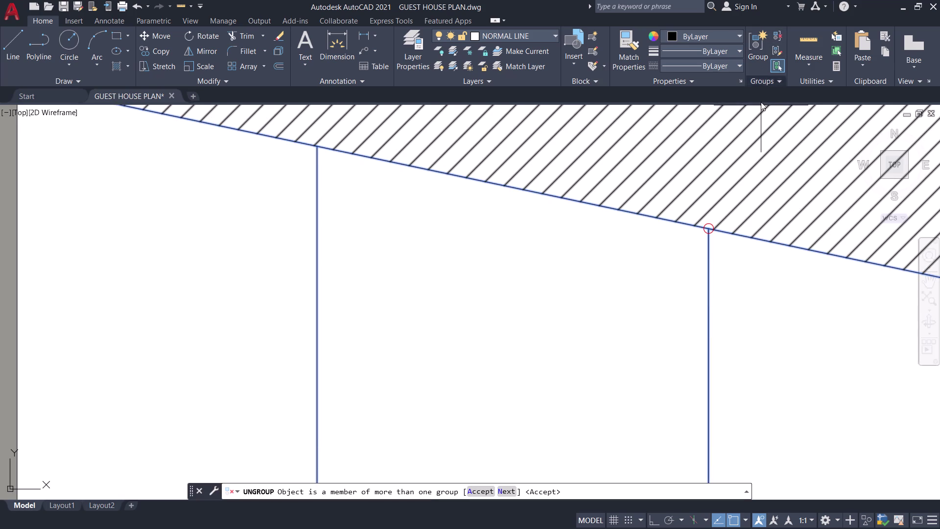
drag(801, 165, 761, 120)
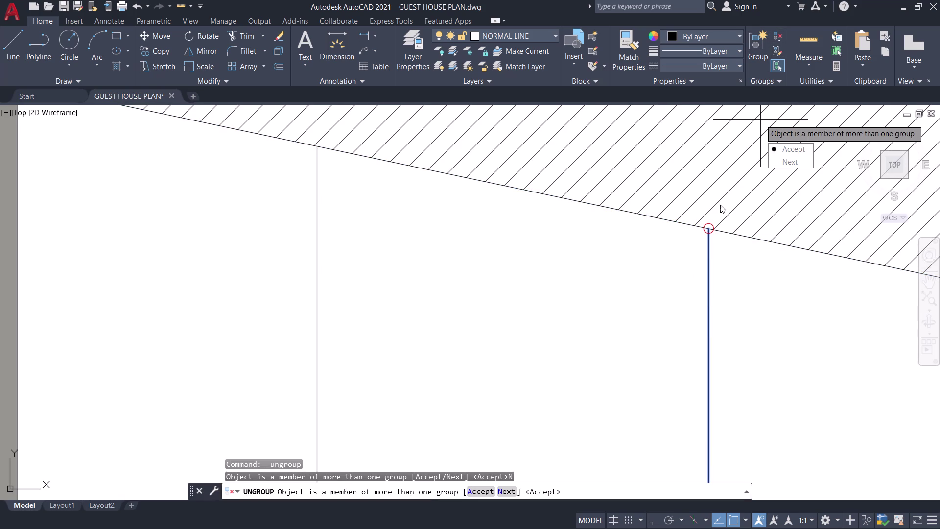
drag(775, 149, 760, 119)
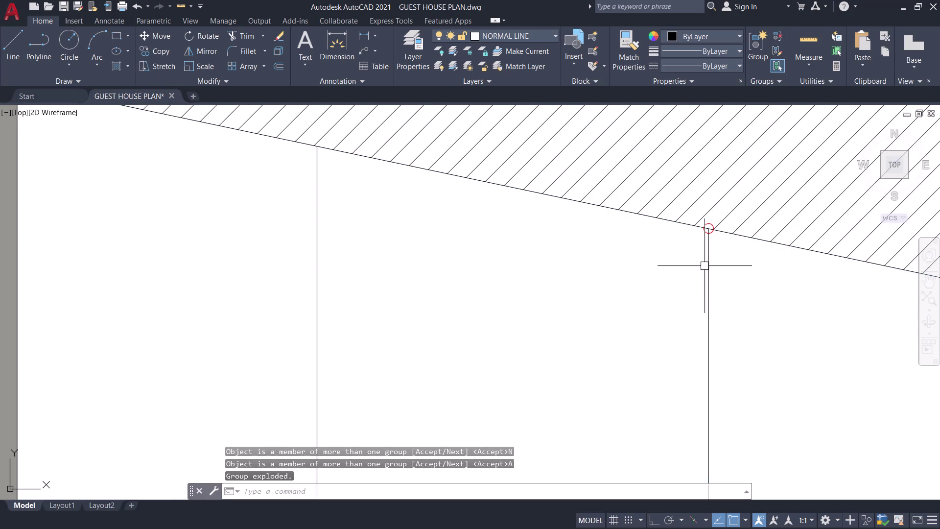
click(709, 271)
middle_drag(658, 269, 651, 268)
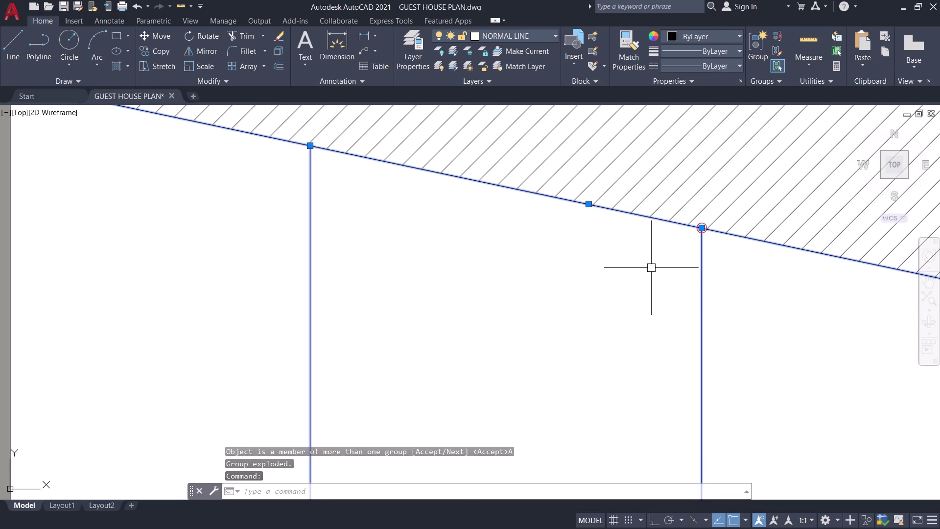
key(Escape)
Run EXPLODE on a former group line, which reports three objects that cannot be exploded.
click(701, 256)
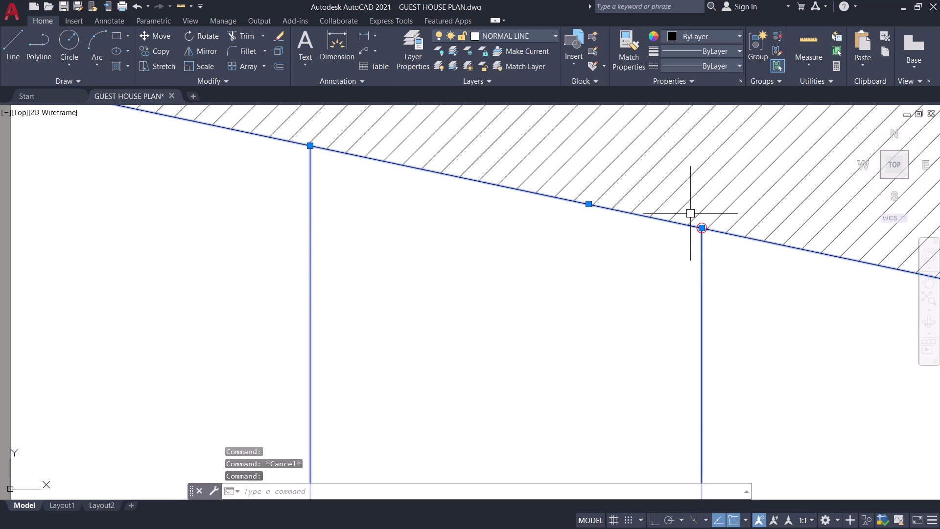
key(x)
key(space)
click(700, 246)
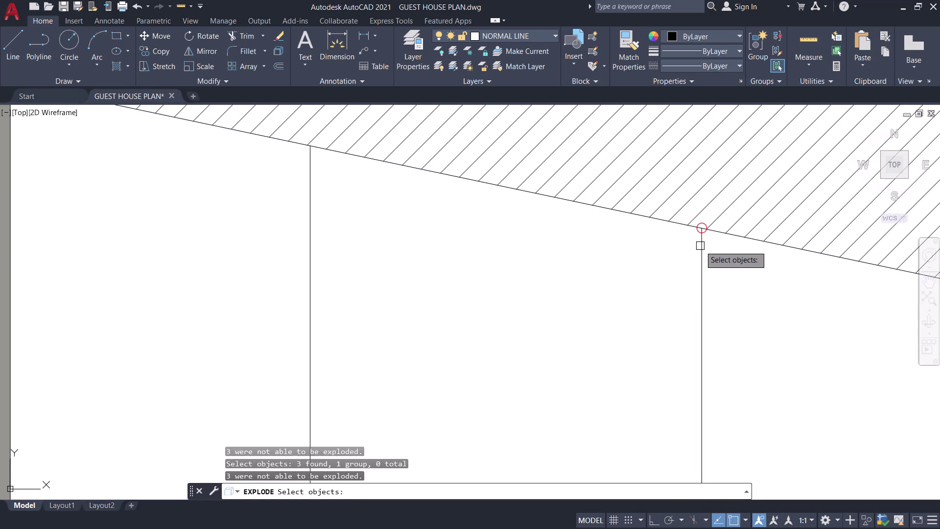
key(Return)
scroll(up, 3)
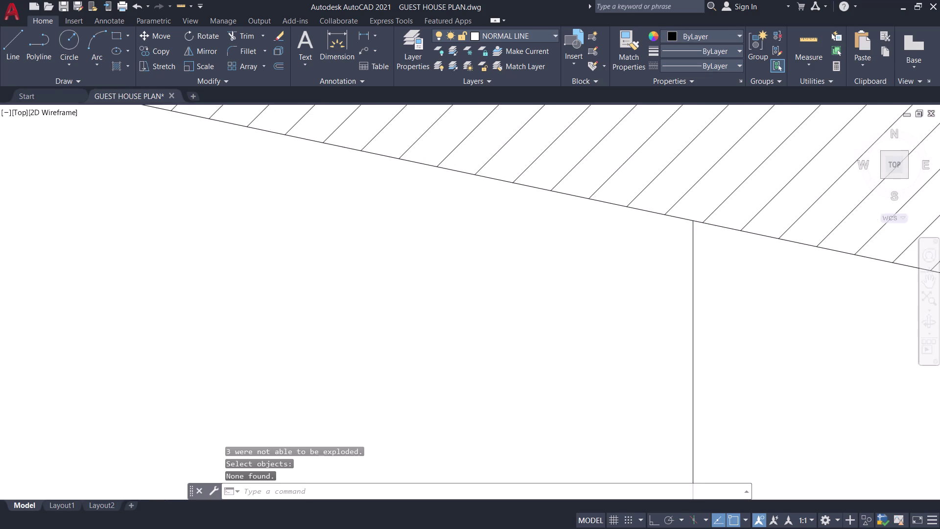
scroll(up, 3)
click(652, 209)
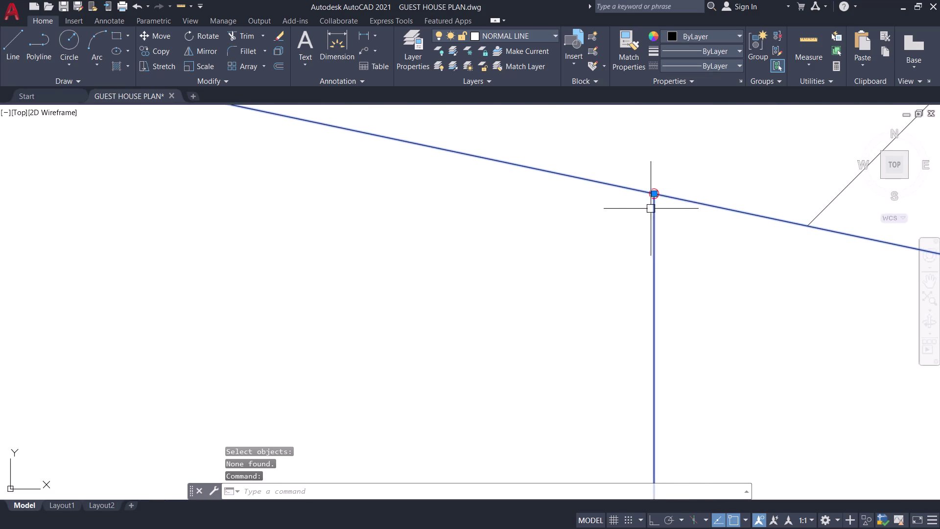
click(656, 196)
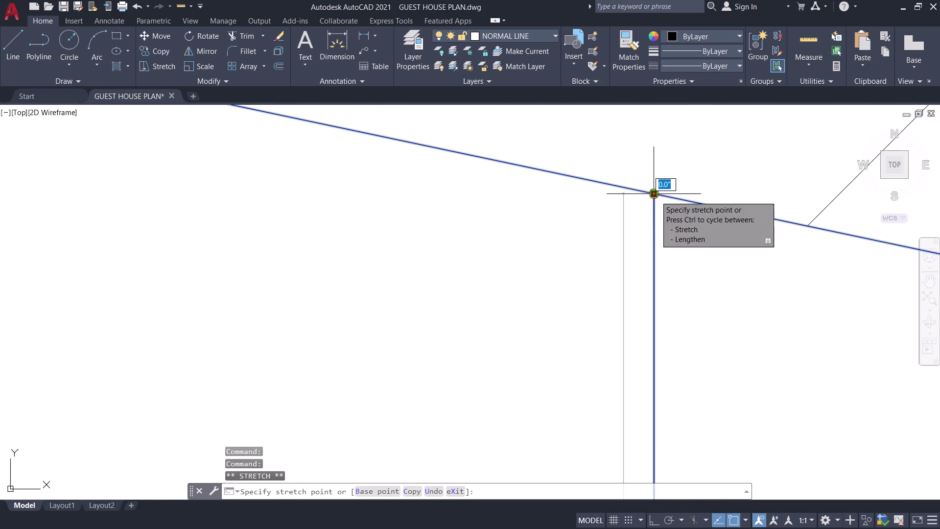
click(656, 184)
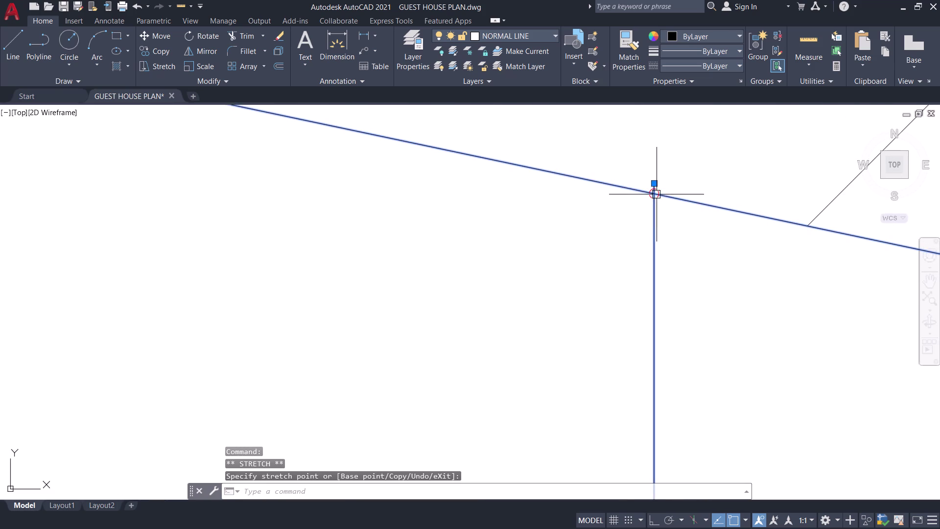
key(Escape)
scroll(up, 3)
text(TR)
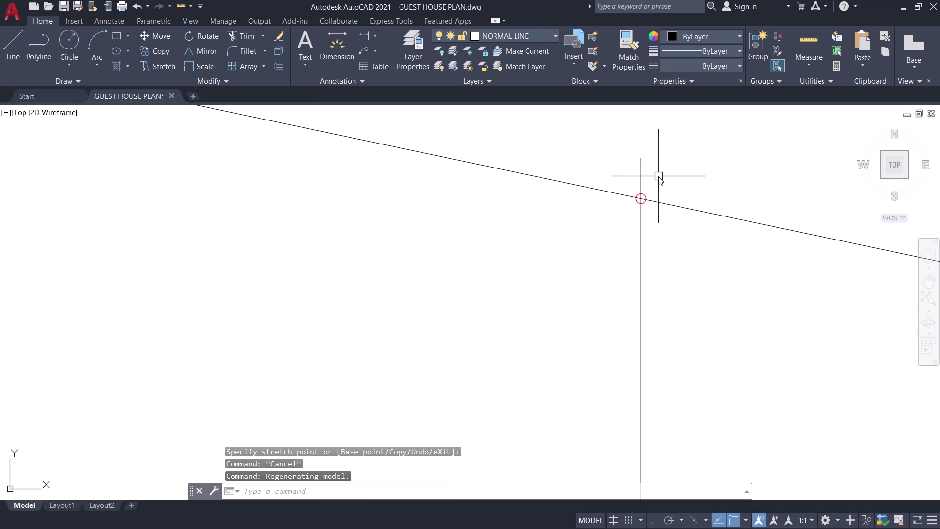
key(space)
click(644, 173)
scroll(down, 3)
key(Escape)
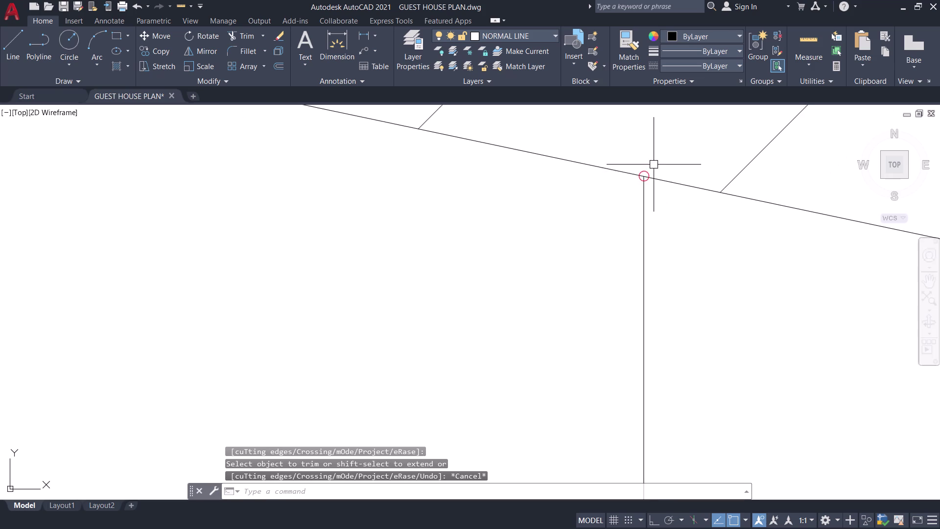
scroll(down, 3)
scroll(down, 3)
scroll(down, 3)
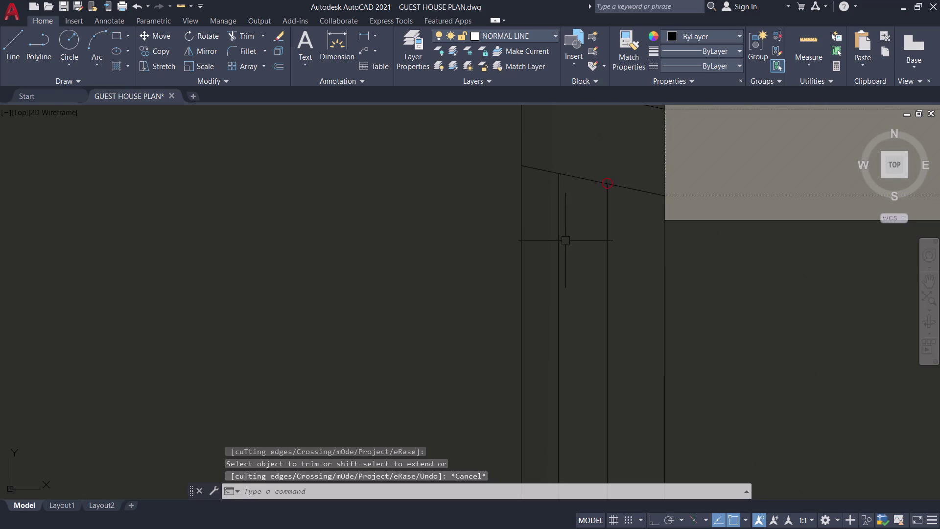
middle_drag(566, 240, 623, 208)
scroll(down, 3)
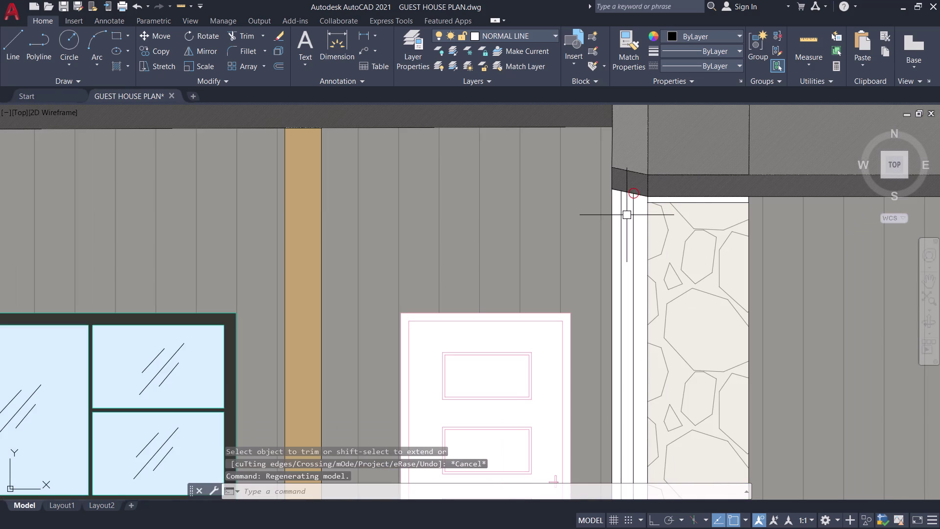
text(H)
key(space)
scroll(up, 3)
click(627, 215)
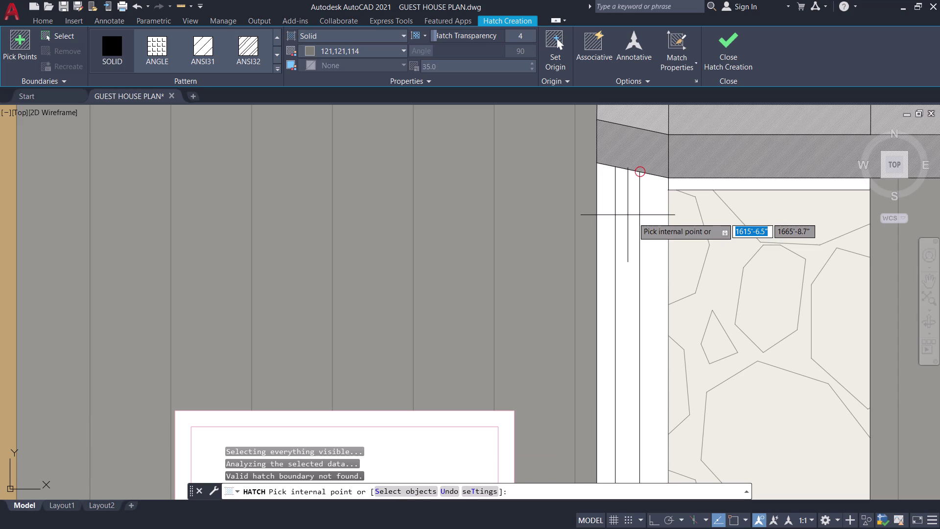
click(648, 223)
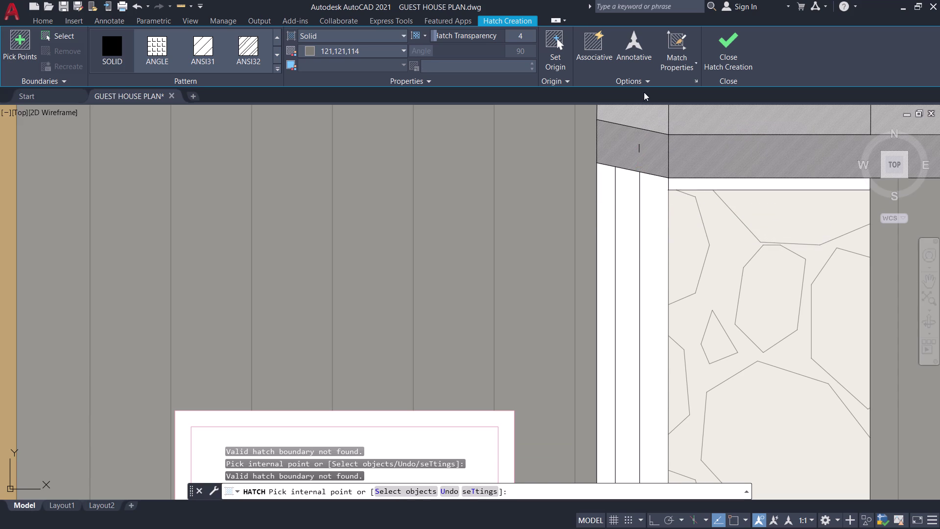
click(648, 83)
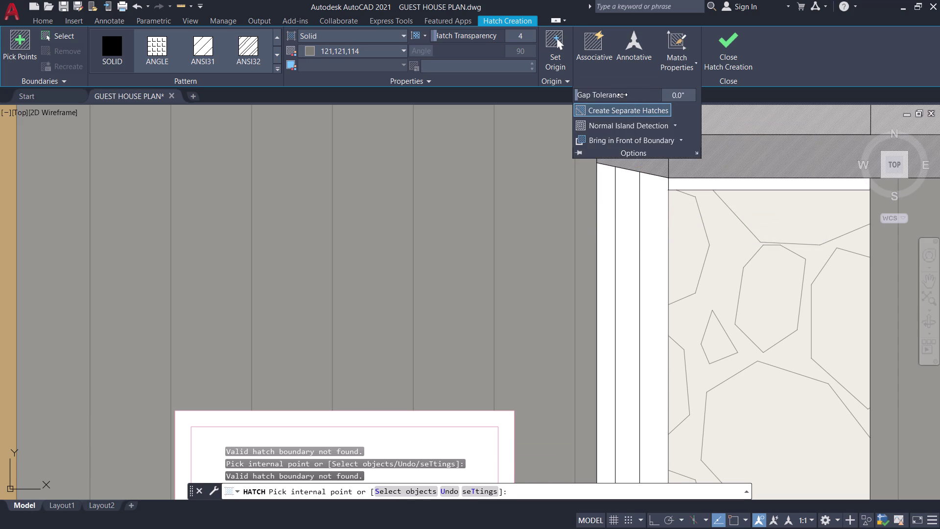
drag(622, 95, 690, 100)
click(631, 218)
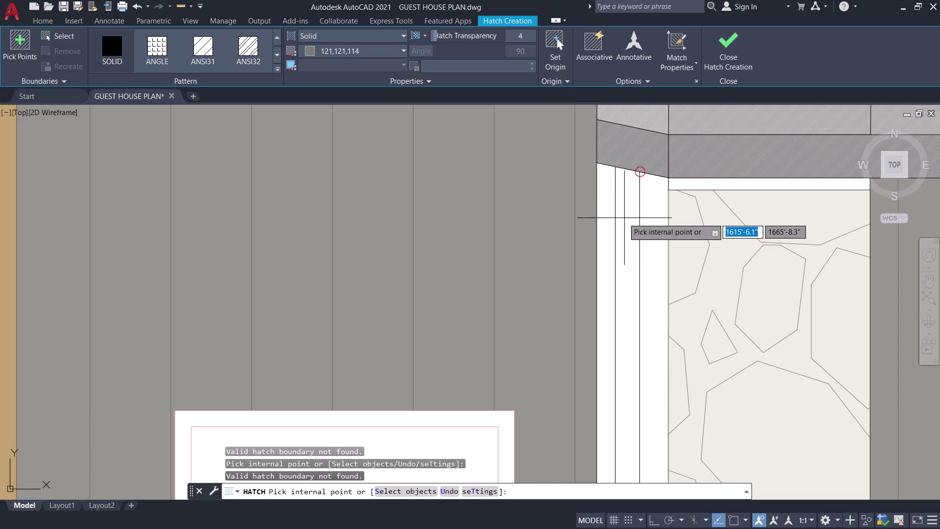
click(609, 213)
click(660, 224)
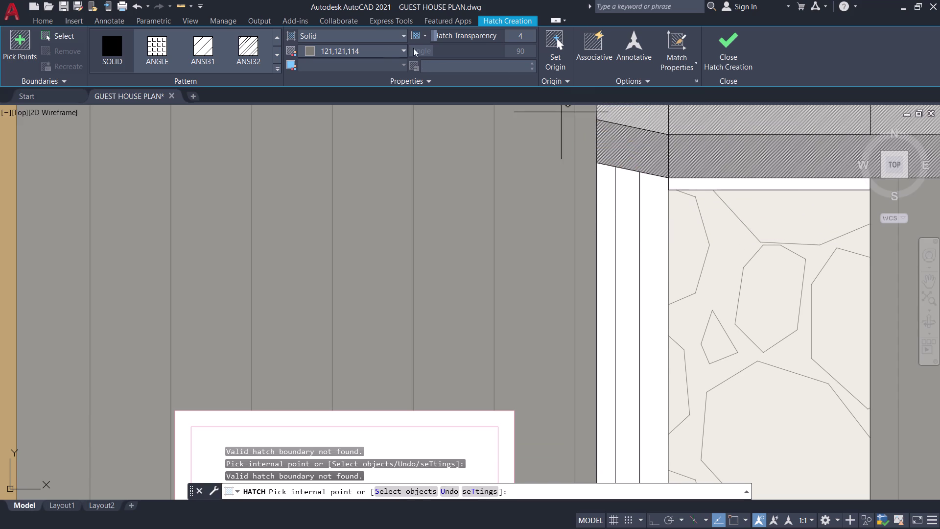
click(53, 39)
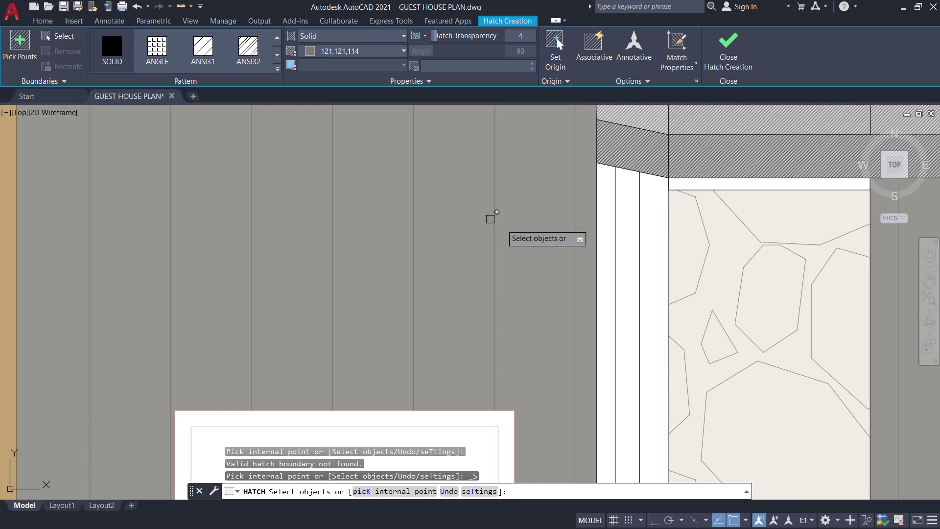
click(596, 265)
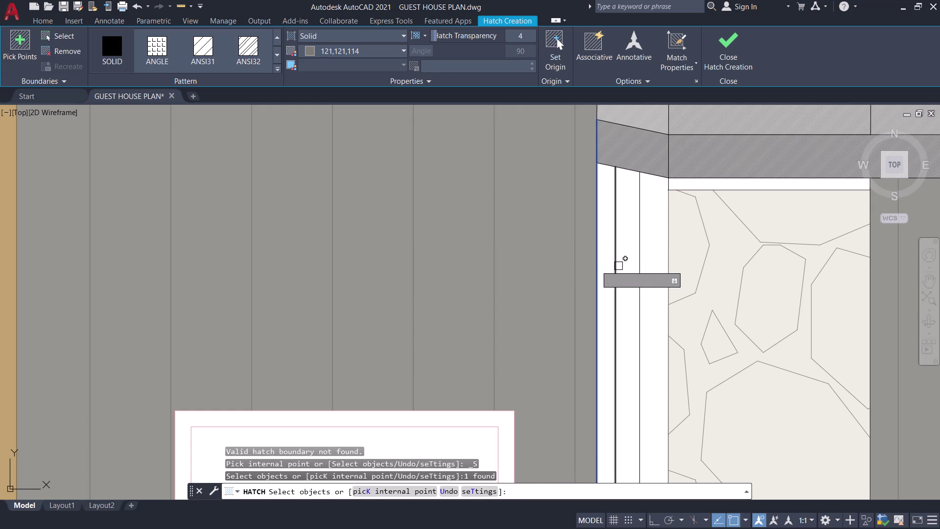
click(619, 266)
click(638, 271)
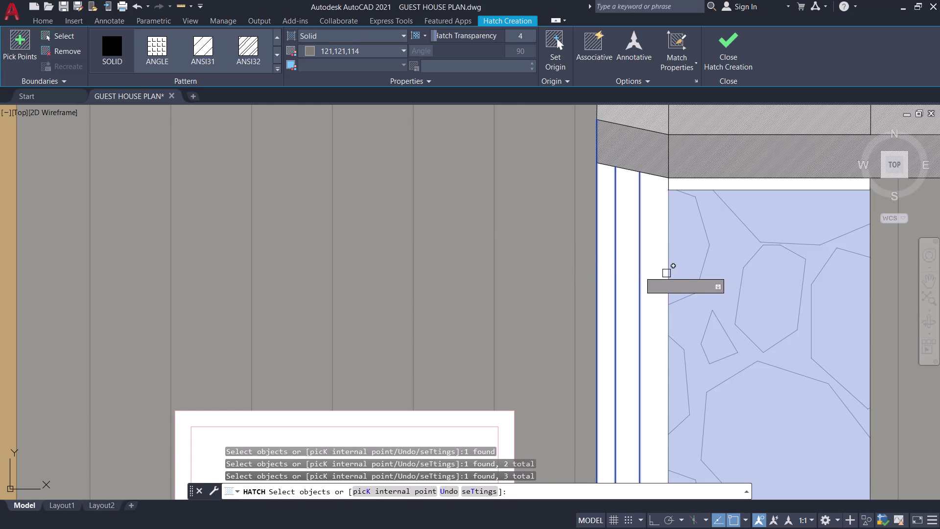
click(665, 273)
key(ctrl+z)
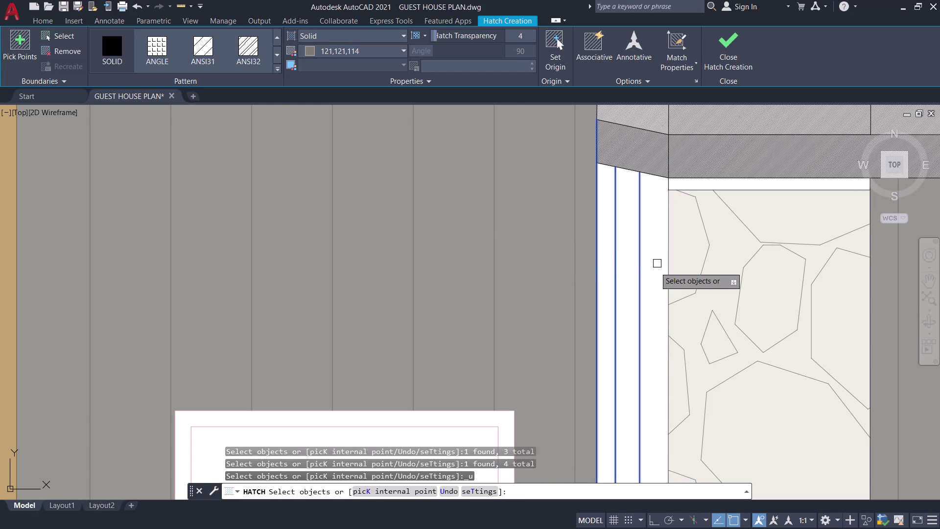
scroll(down, 3)
middle_drag(648, 225, 706, 168)
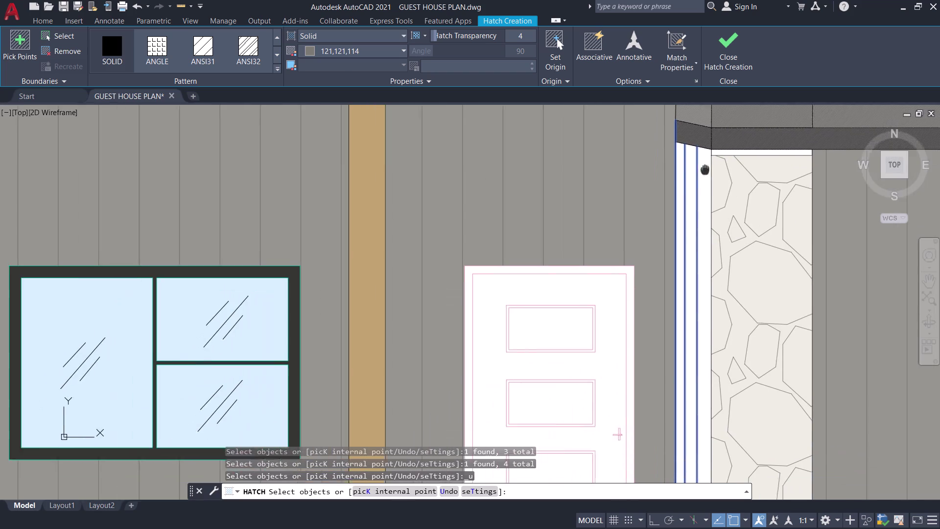
middle_drag(706, 168, 707, 166)
key(Escape)
scroll(down, 3)
middle_drag(699, 212, 694, 175)
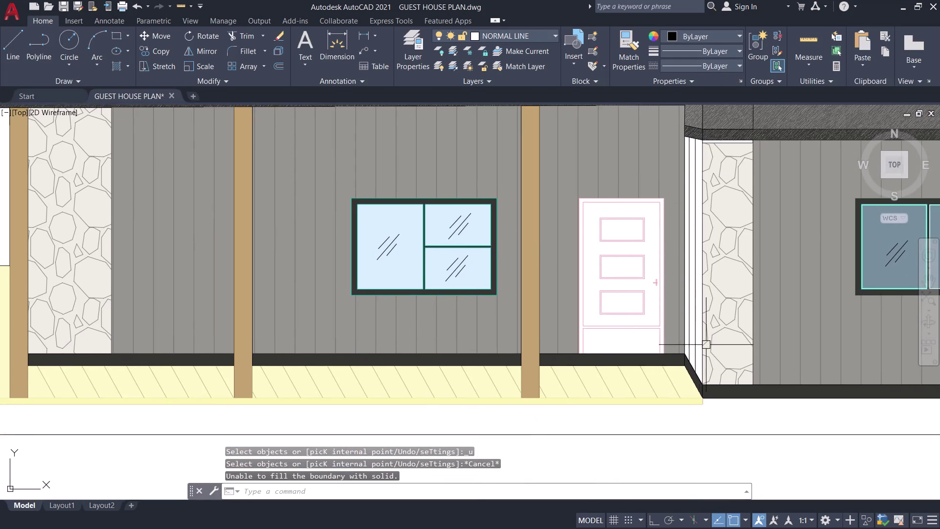
Trace a line from the trim strip's base corner to the roof edge corner, then undo it.
scroll(up, 3)
scroll(down, 3)
middle_drag(668, 294, 672, 236)
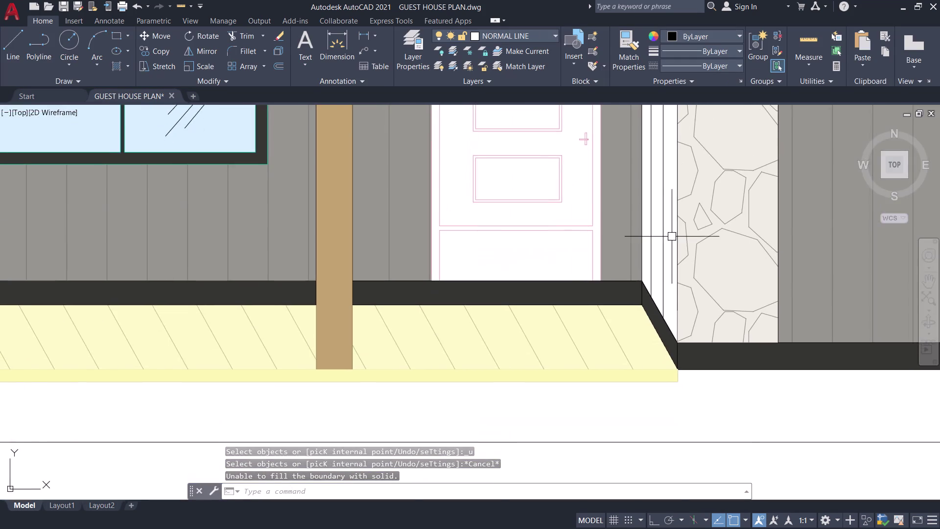
scroll(up, 3)
key(l)
key(space)
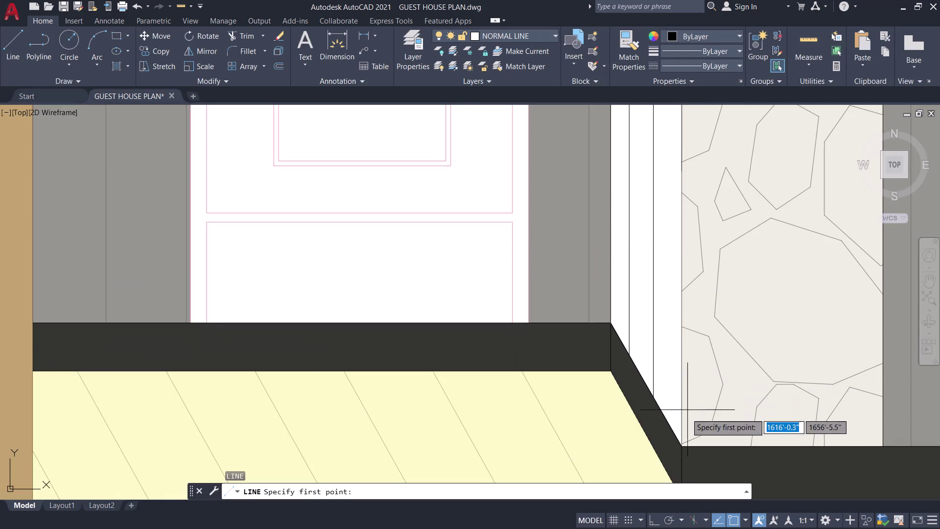
click(682, 446)
scroll(down, 3)
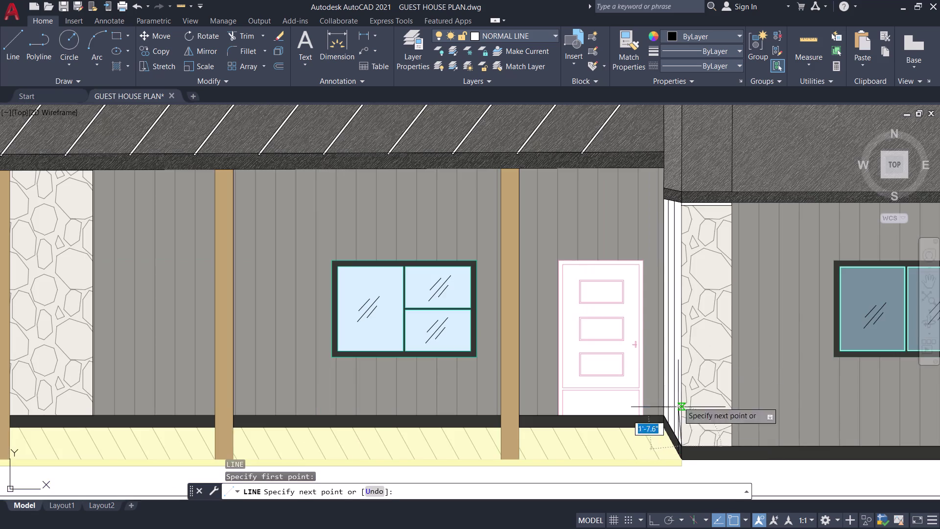
scroll(up, 3)
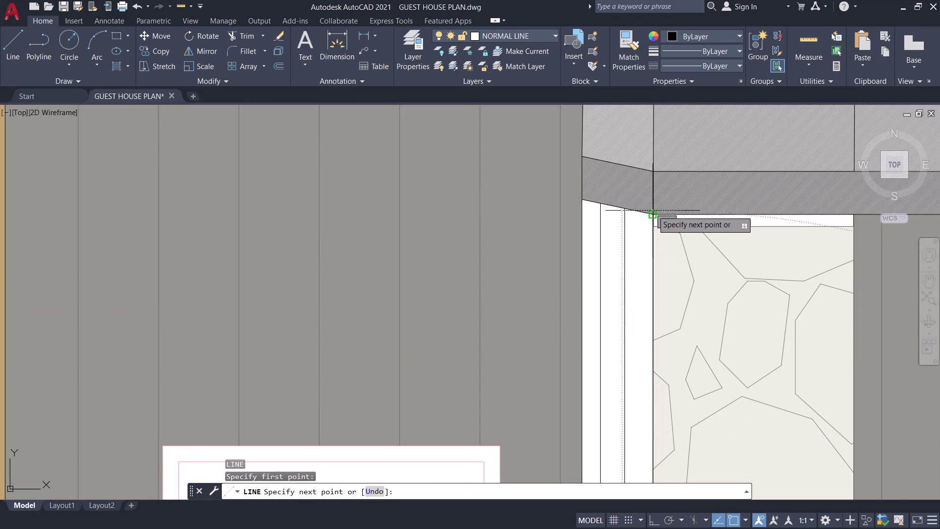
click(652, 210)
scroll(up, 3)
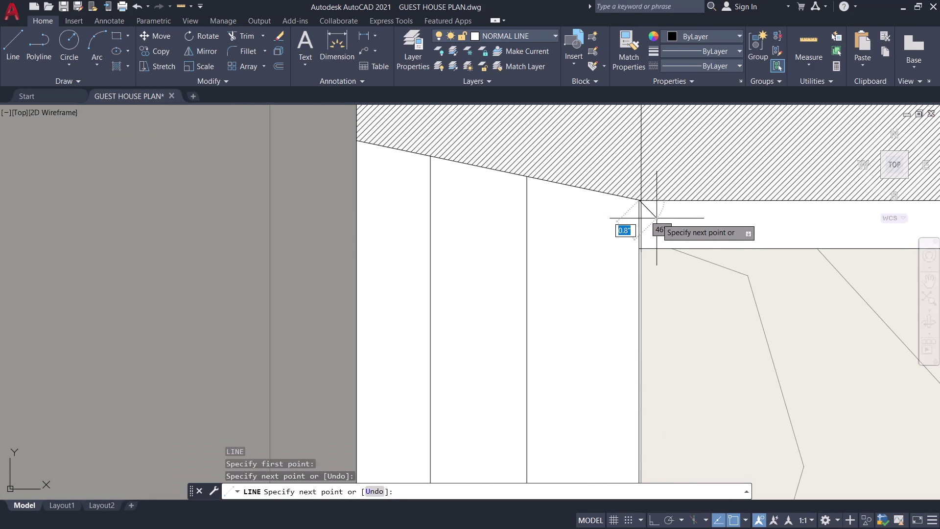
key(ctrl+z)
Start a new grey solid hatch around the roof corner.
scroll(up, 3)
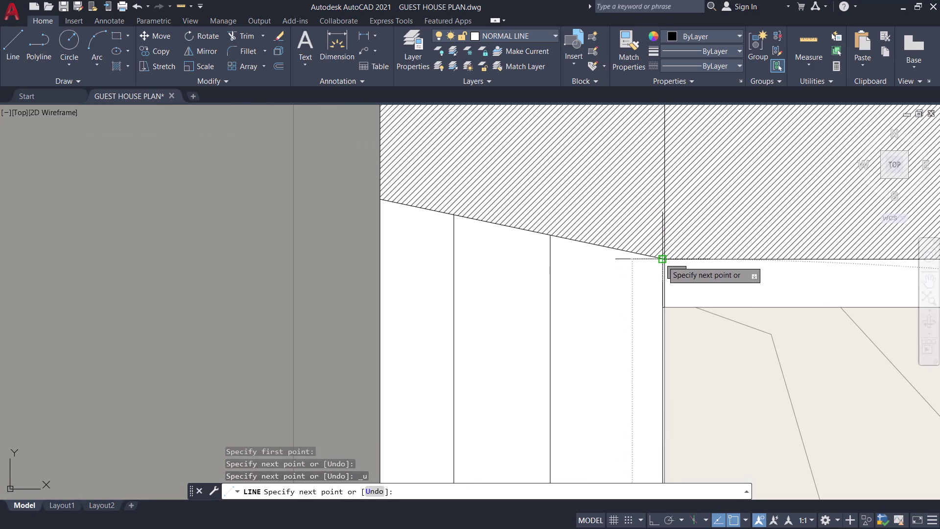
scroll(up, 3)
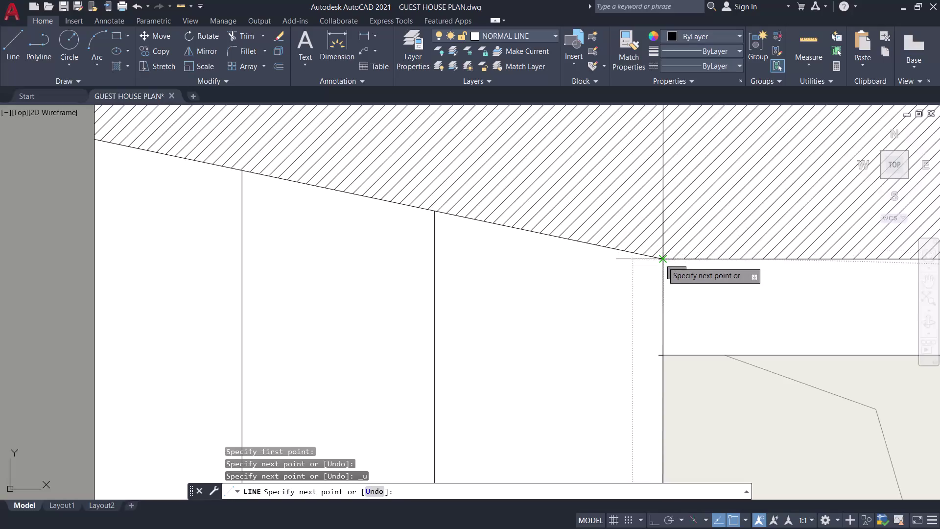
click(662, 262)
scroll(down, 3)
key(space)
scroll(down, 3)
middle_drag(638, 271, 675, 222)
scroll(down, 3)
key(h)
key(space)
scroll(up, 3)
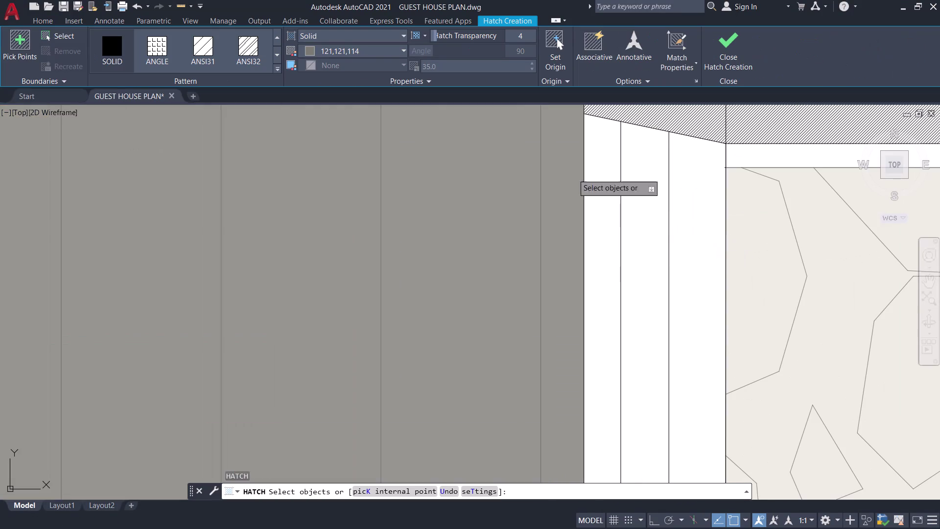
Fill the narrow strips beside the stone column and above the floor corner solid grey.
click(15, 35)
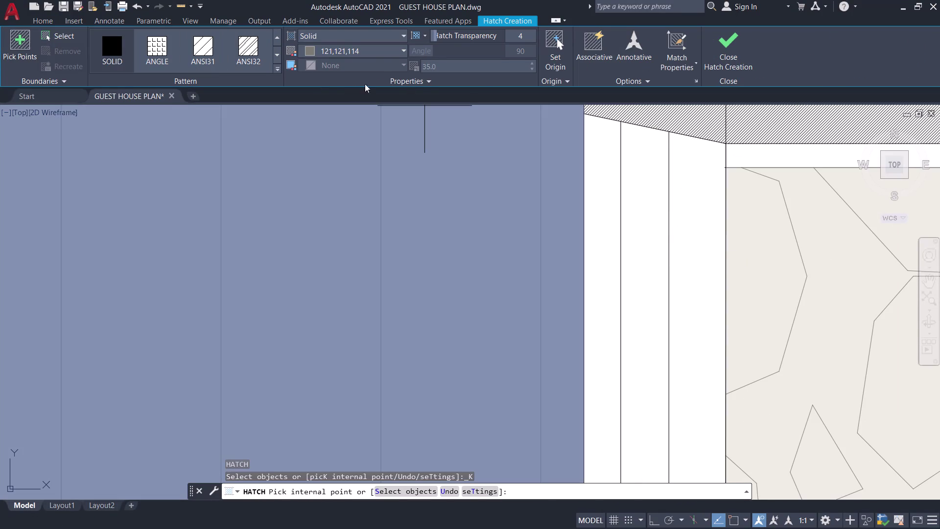
click(639, 241)
click(605, 218)
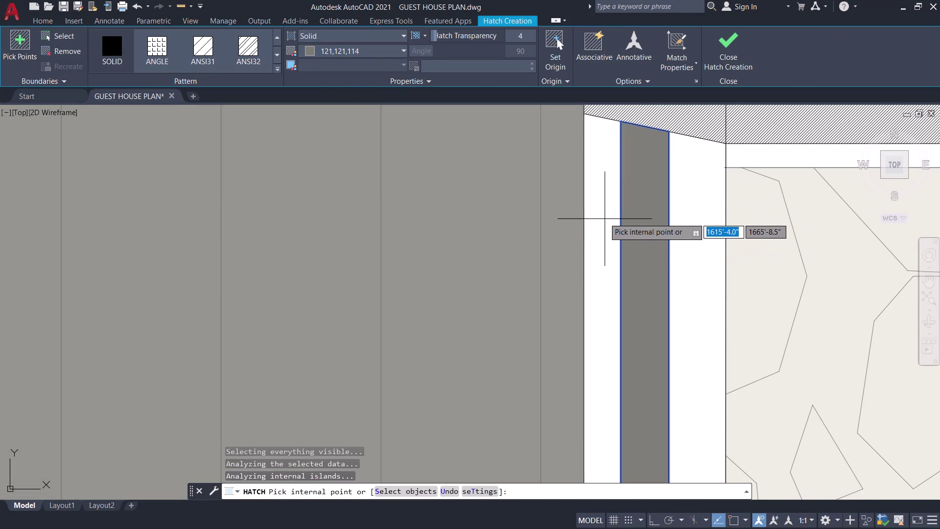
click(696, 247)
scroll(down, 3)
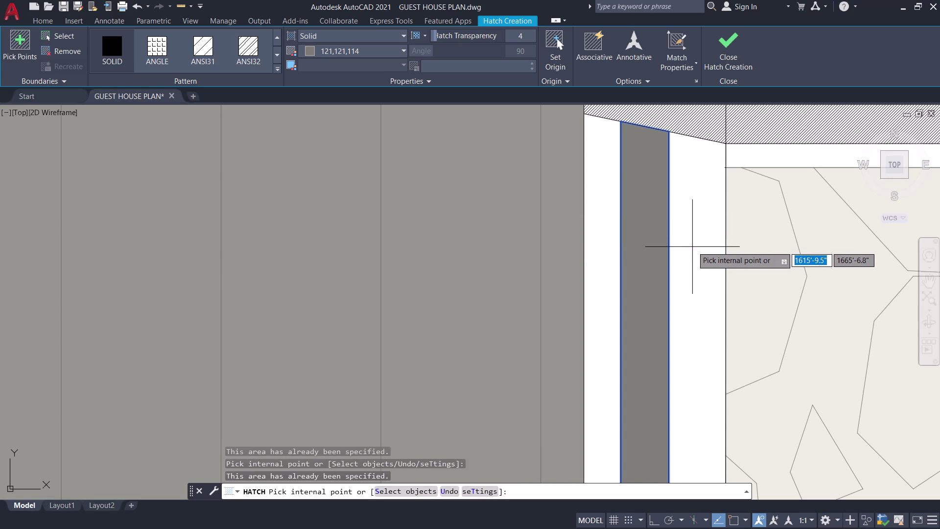
middle_drag(692, 246, 699, 164)
scroll(down, 3)
middle_drag(699, 265, 732, 139)
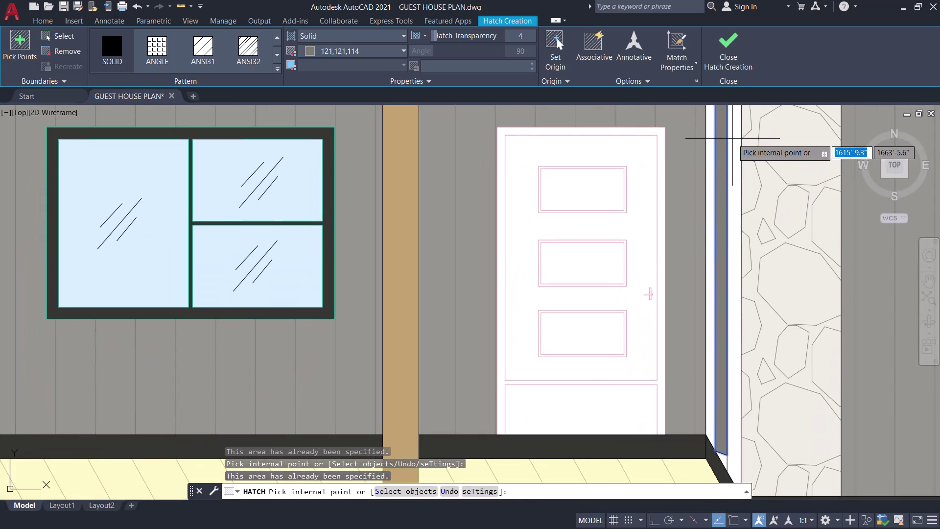
scroll(down, 3)
scroll(up, 3)
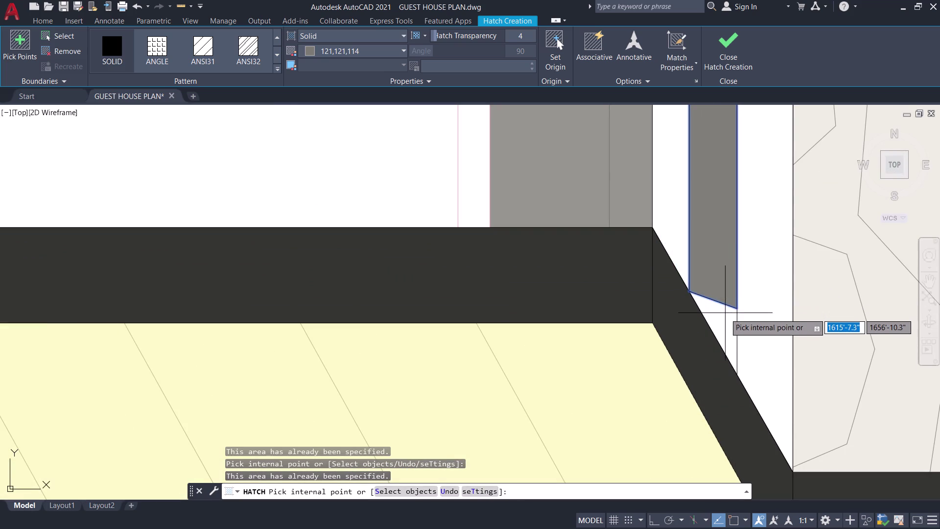
click(725, 315)
click(756, 300)
scroll(down, 3)
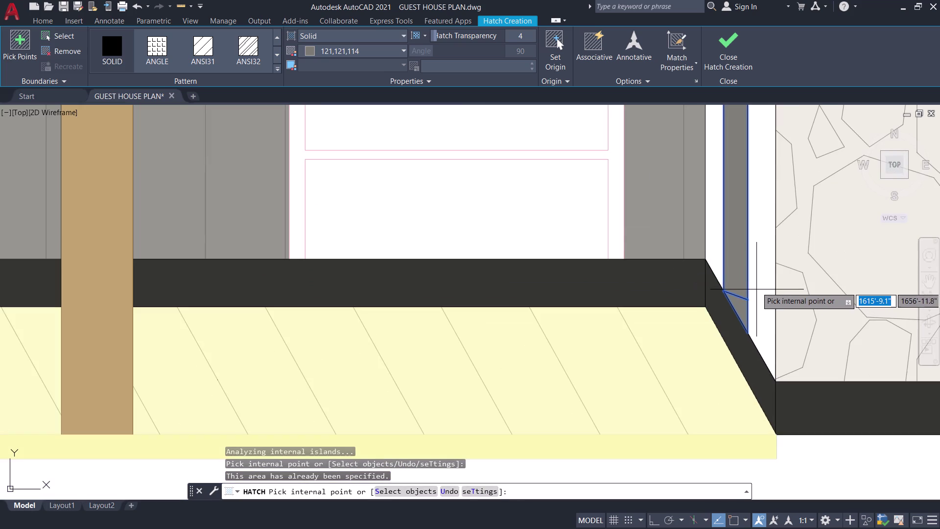
scroll(up, 3)
key(Escape)
Fill the strips next to the grey band and beside the stone column solid grey.
scroll(down, 3)
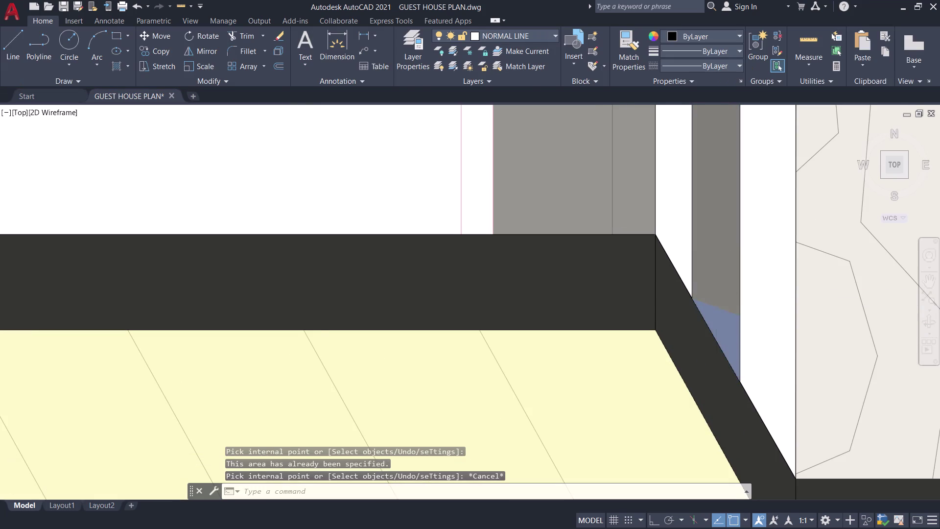
scroll(down, 3)
middle_drag(741, 270, 719, 332)
scroll(up, 3)
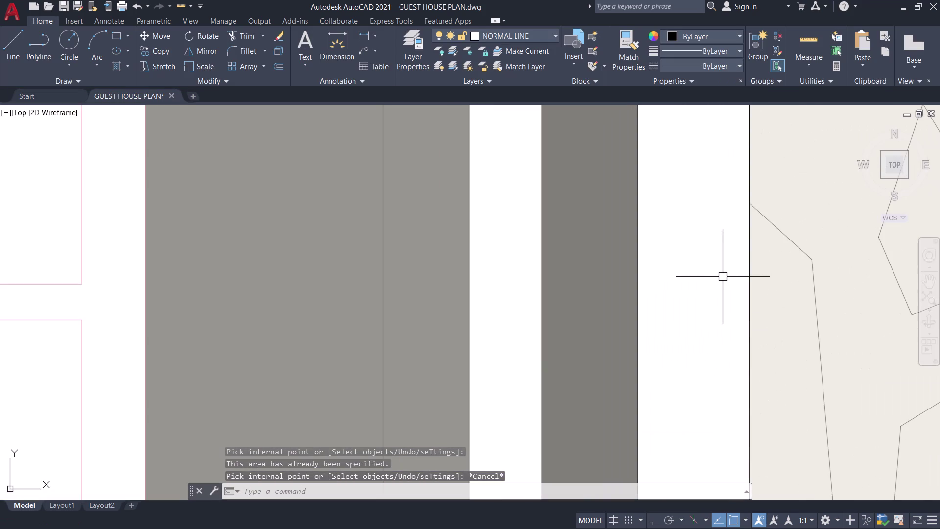
text(H)
key(space)
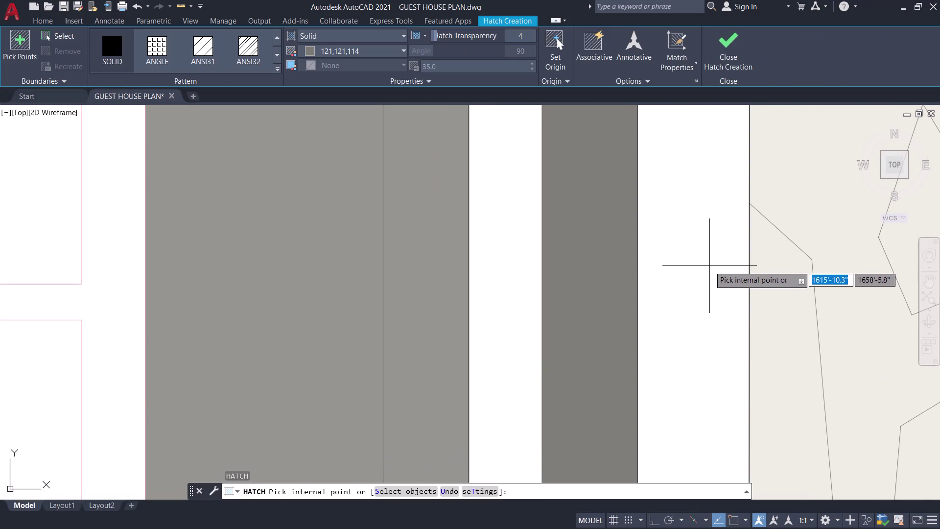
click(709, 266)
click(509, 254)
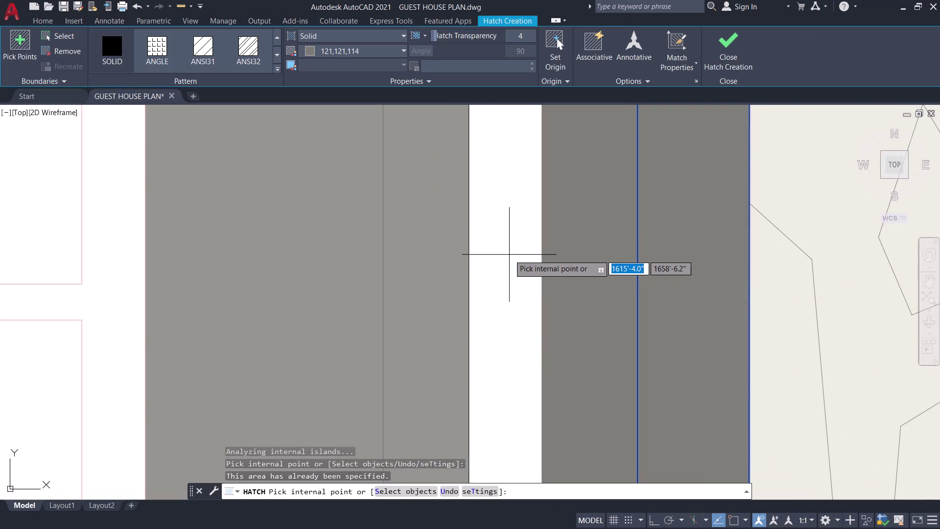
scroll(up, 3)
click(498, 248)
click(498, 248)
scroll(down, 3)
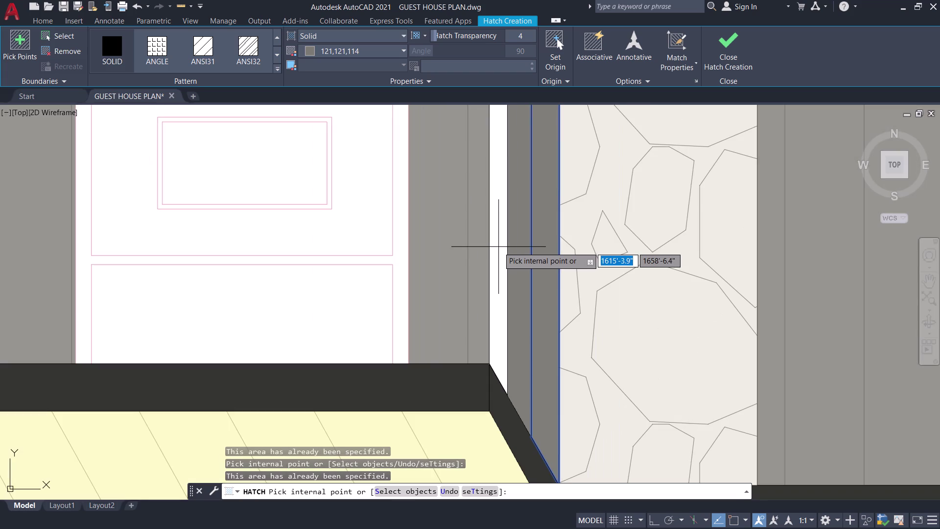
click(723, 42)
Fill the narrow strip beside the door solid grey.
scroll(down, 3)
middle_drag(538, 192, 571, 235)
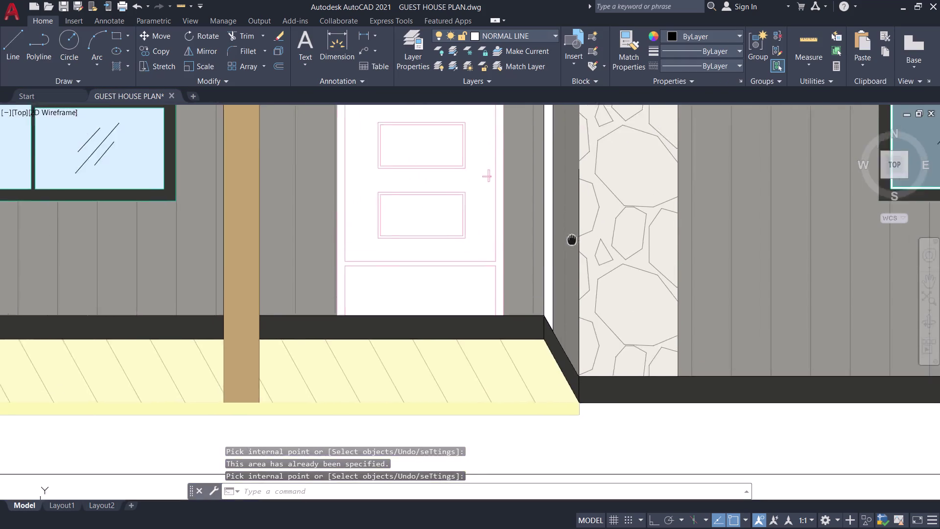
middle_drag(571, 234, 611, 371)
key(space)
scroll(up, 3)
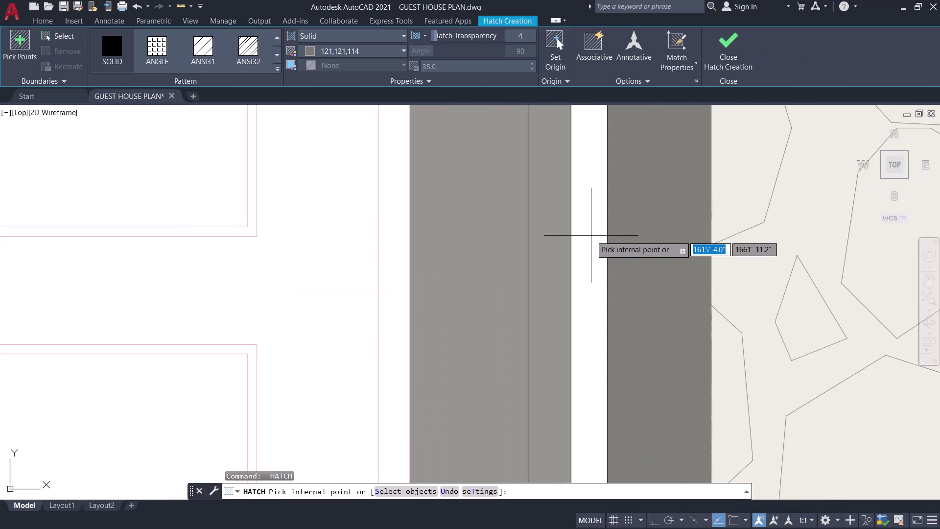
click(591, 231)
scroll(down, 3)
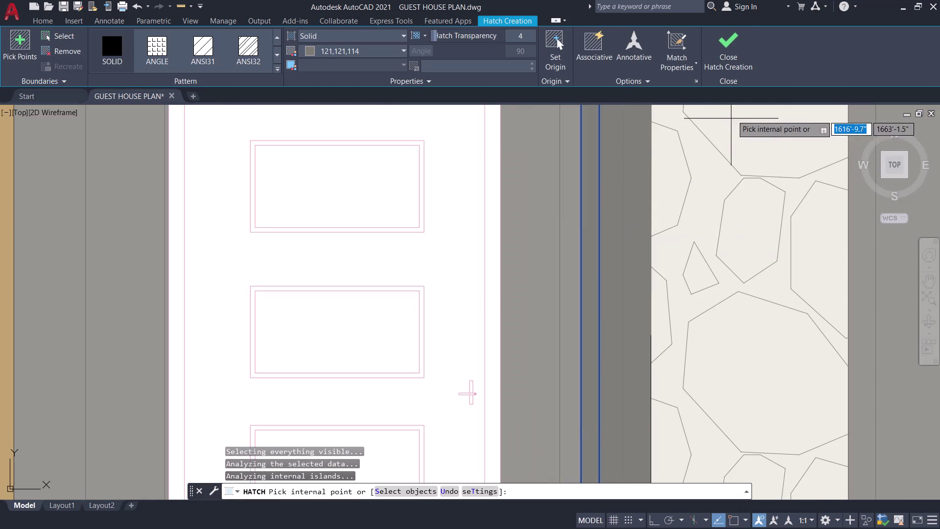
click(728, 61)
scroll(down, 3)
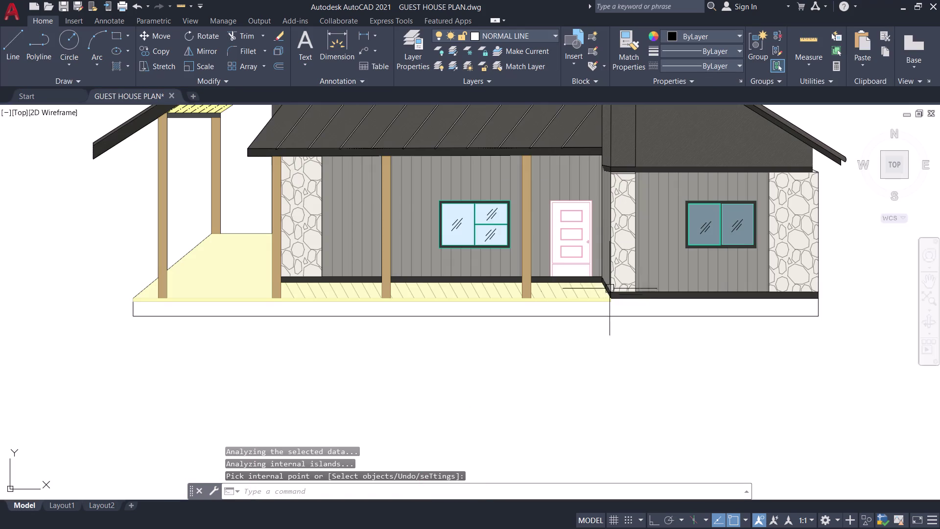
Pan across the elevation to bring the porch floor's bottom edge into view.
middle_drag(616, 353, 684, 410)
middle_click(684, 410)
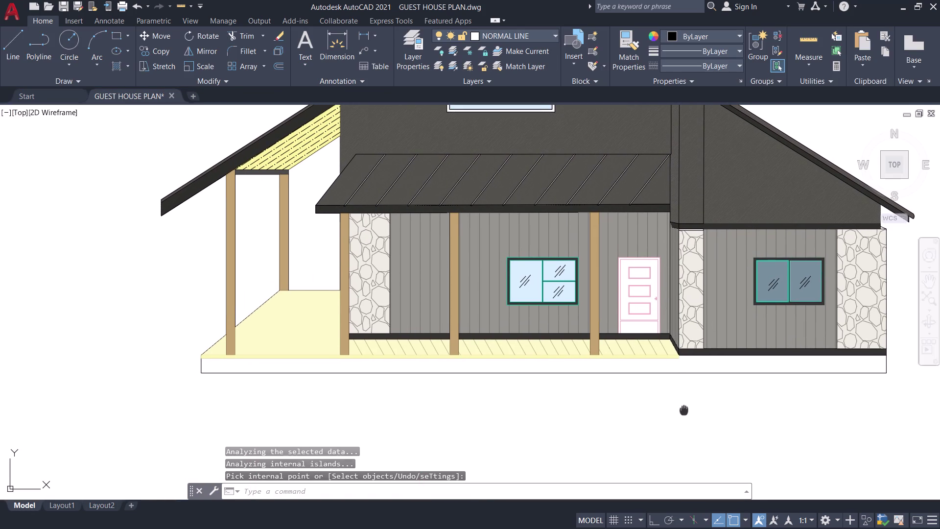
middle_drag(684, 409, 723, 392)
scroll(up, 3)
scroll(down, 3)
middle_drag(724, 393, 704, 441)
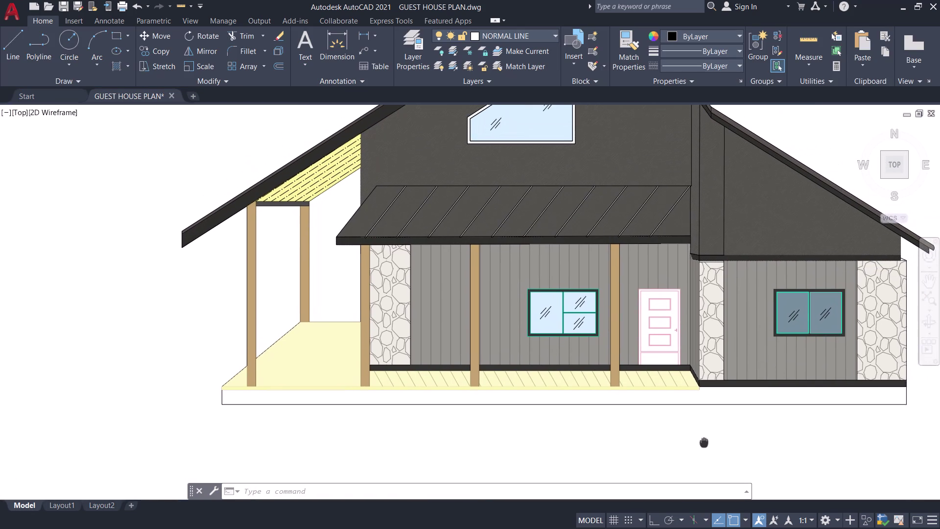
middle_drag(704, 441, 669, 445)
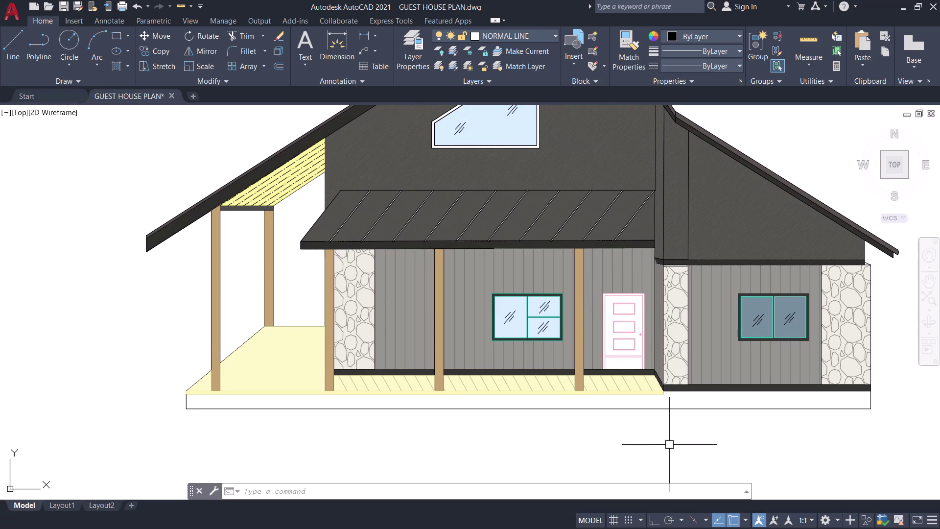
middle_drag(670, 444, 860, 421)
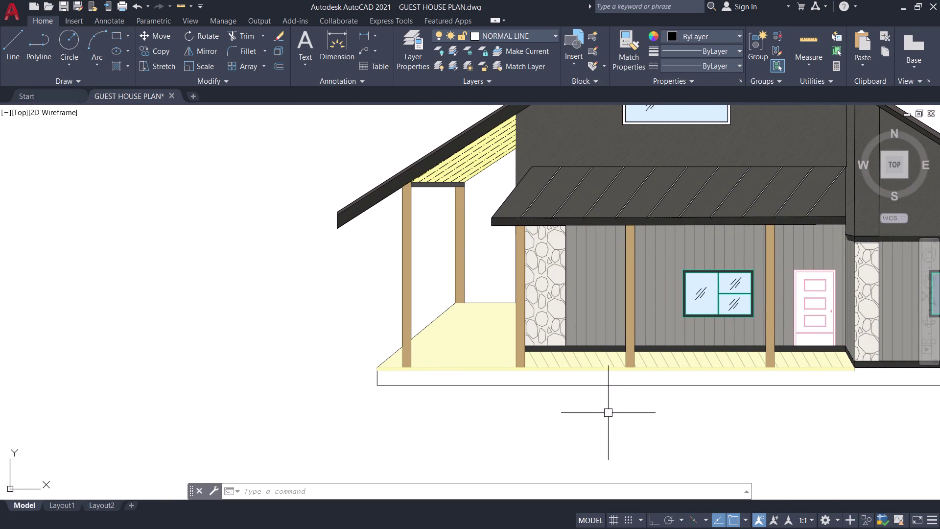
middle_drag(606, 412, 599, 401)
scroll(up, 3)
scroll(up, 3)
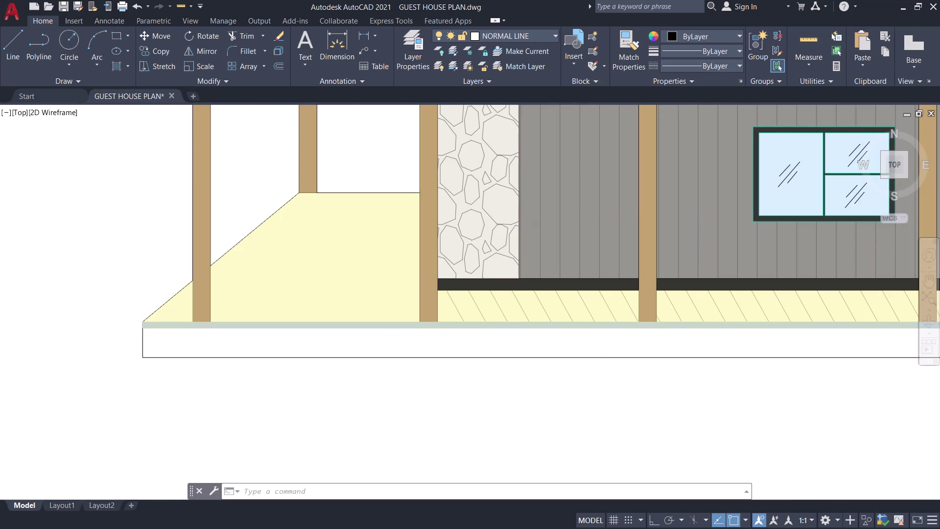
Recolour the porch floor strip hatch dark charcoal 45,45,42 with transparency 21.
click(172, 326)
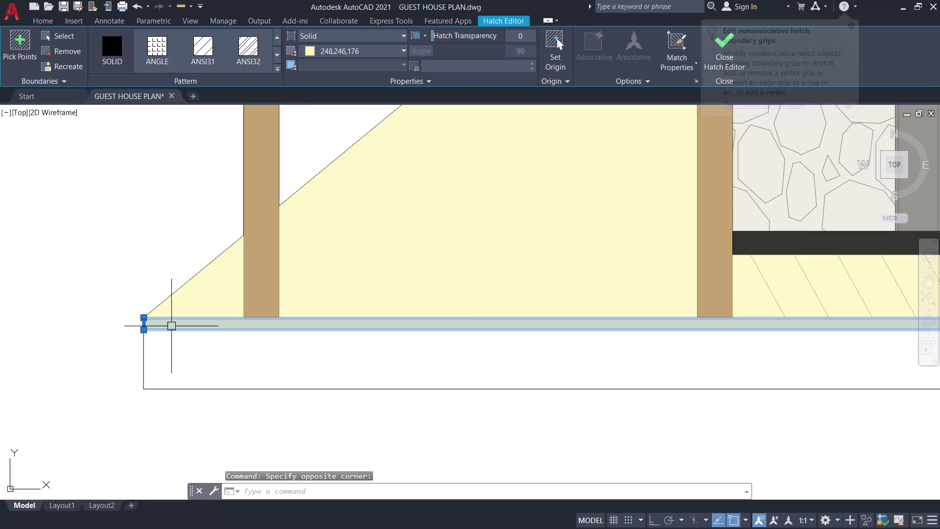
scroll(down, 3)
click(342, 52)
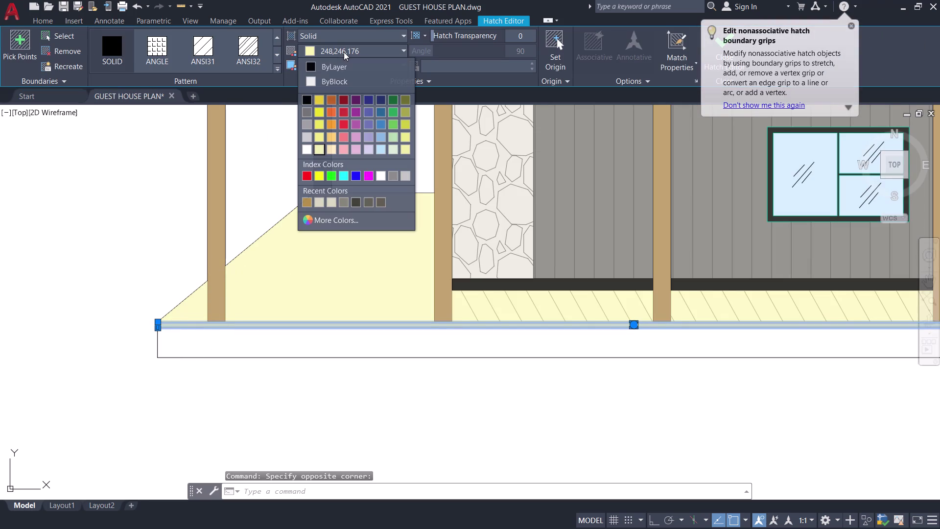
click(355, 199)
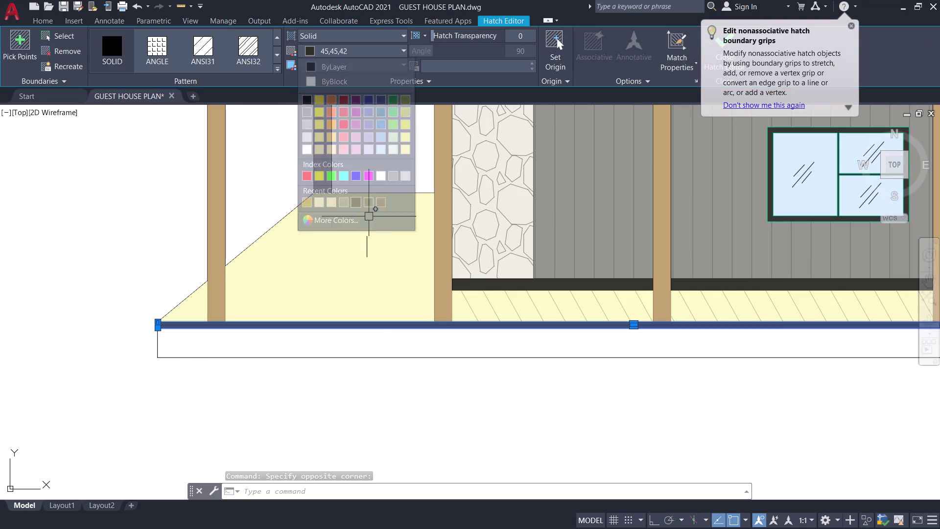
drag(438, 34, 475, 36)
click(722, 44)
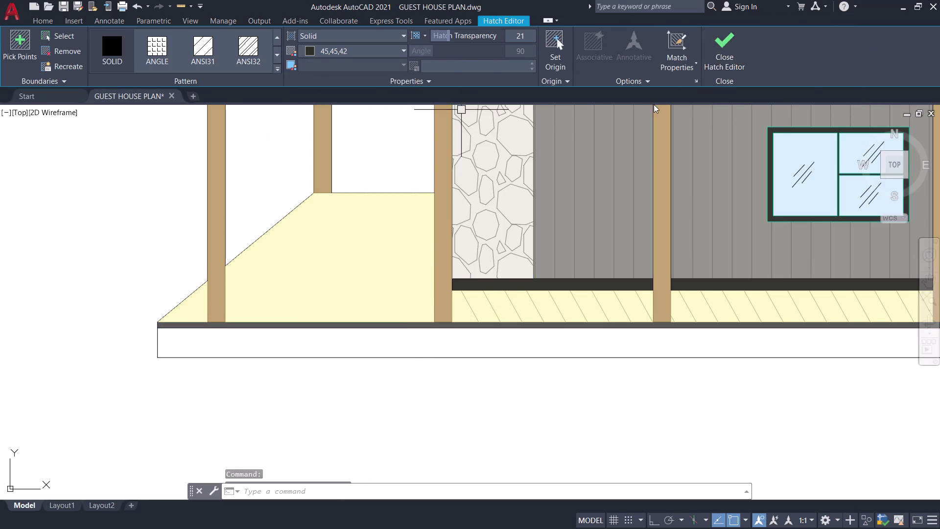
scroll(down, 3)
middle_drag(399, 350, 474, 341)
scroll(up, 3)
key(h)
key(space)
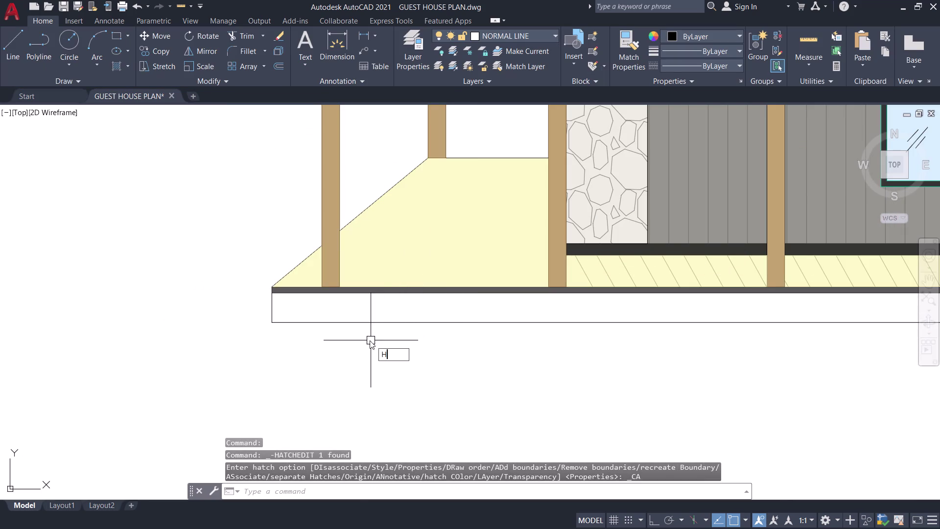
Fill the foundation band with the AR-CONC concrete pattern.
click(318, 29)
click(320, 36)
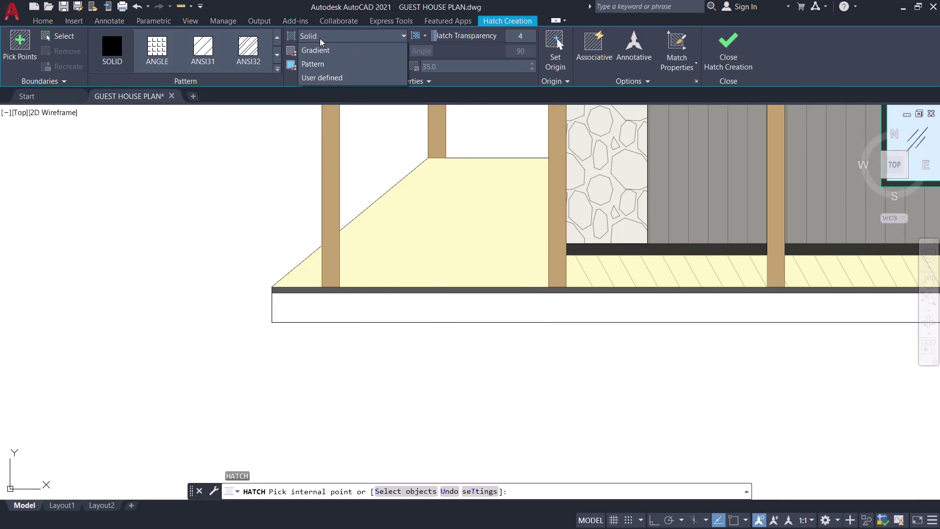
click(324, 76)
scroll(down, 3)
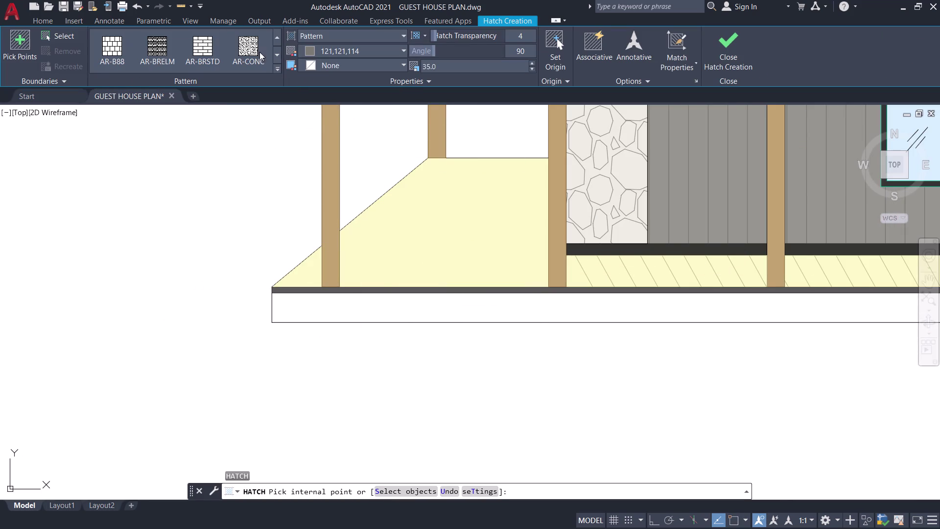
click(253, 46)
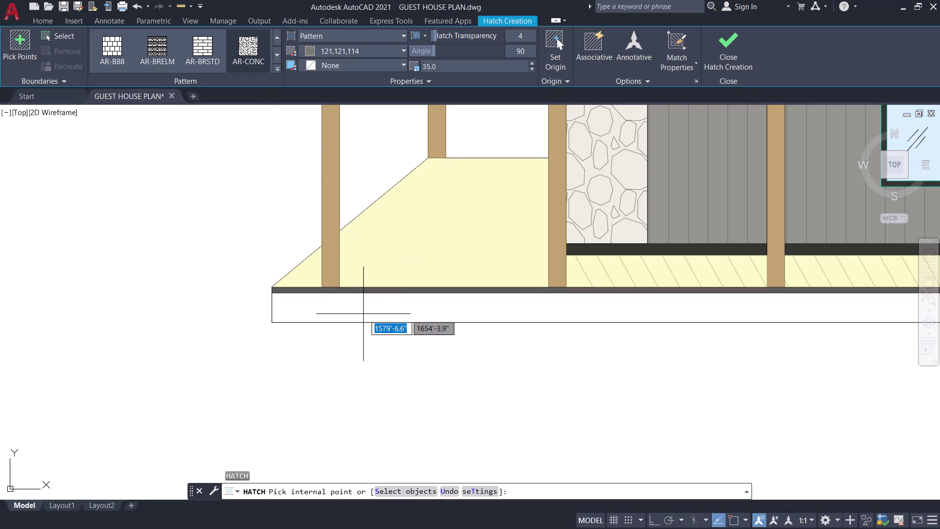
click(364, 314)
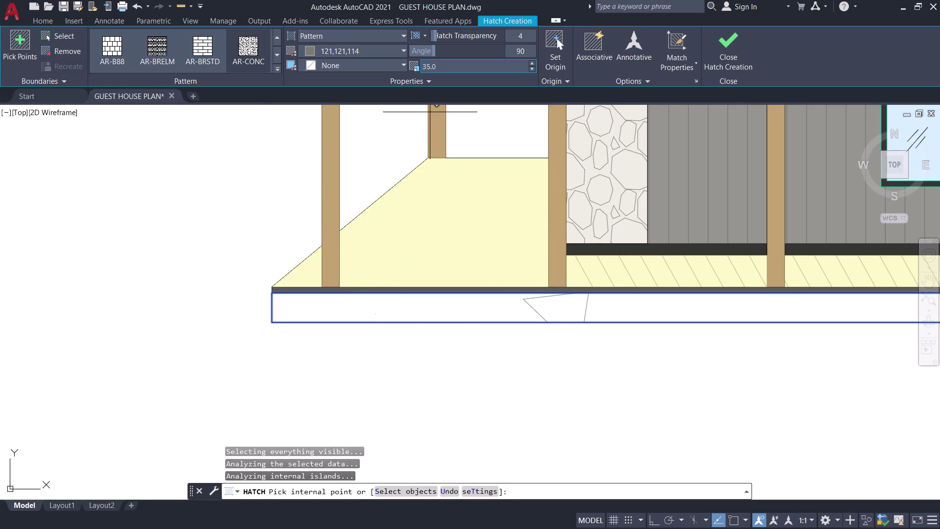
Set the concrete pattern scale to 2 after trying 1 and 5.
click(449, 68)
key(1)
key(Return)
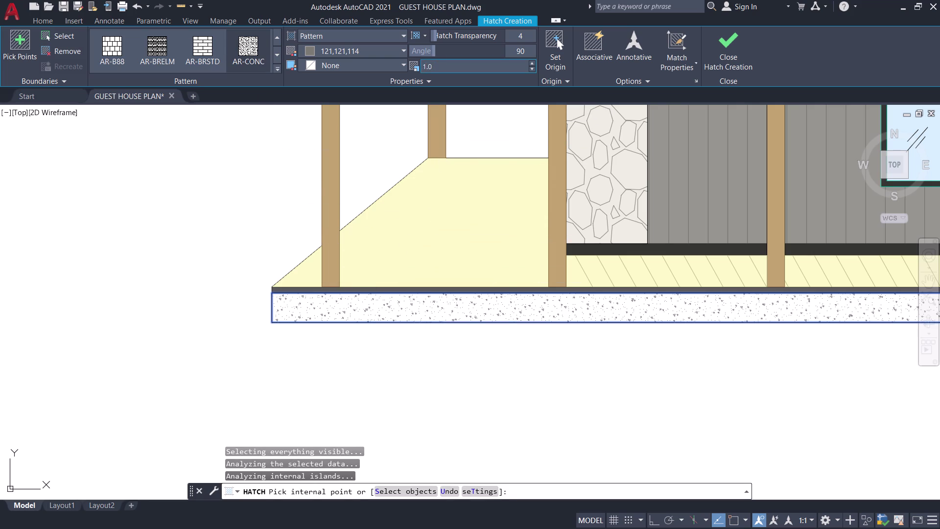
click(449, 68)
key(5)
key(Return)
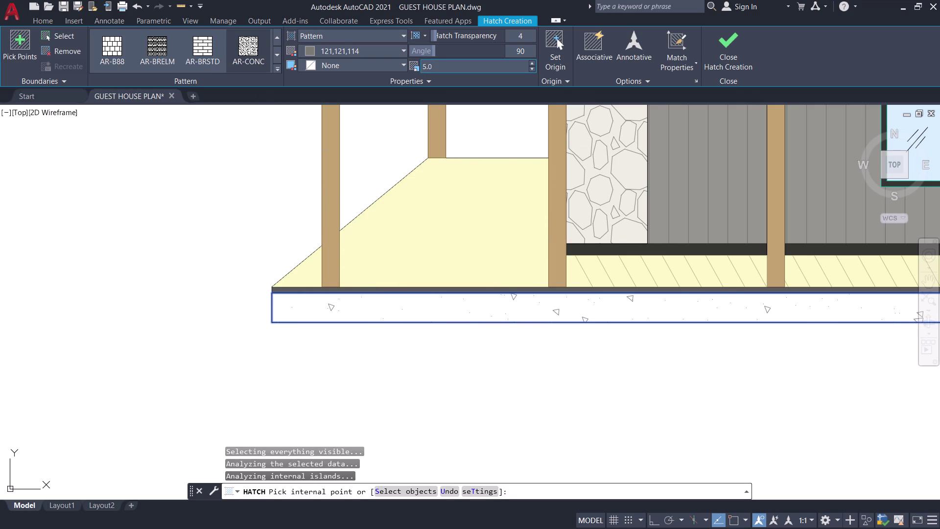
click(448, 68)
key(2)
key(Return)
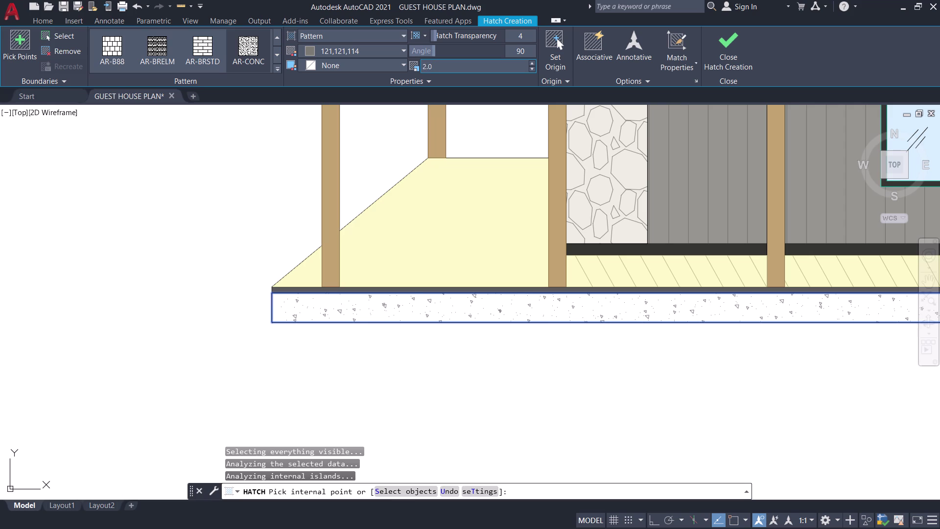
Make the concrete hatch opaque and ByLayer-coloured, then finish it.
scroll(down, 3)
scroll(down, 3)
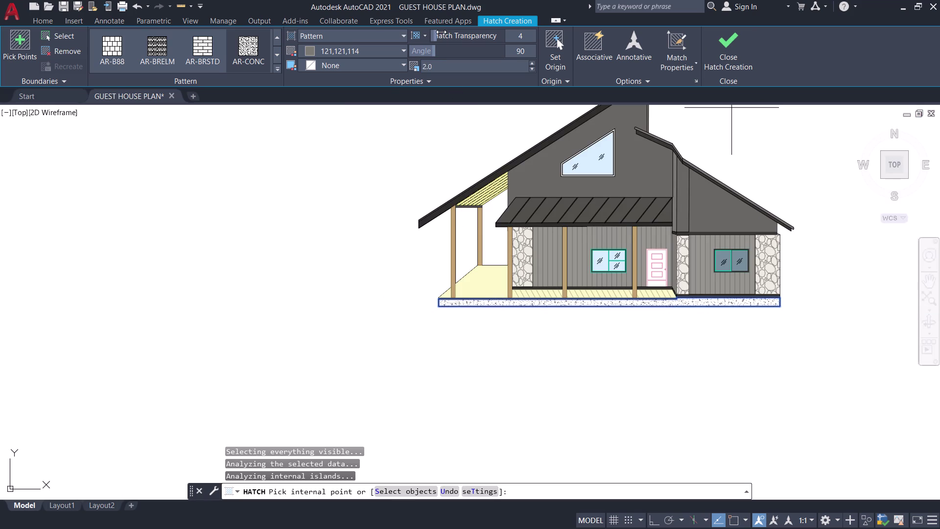
drag(437, 35, 409, 36)
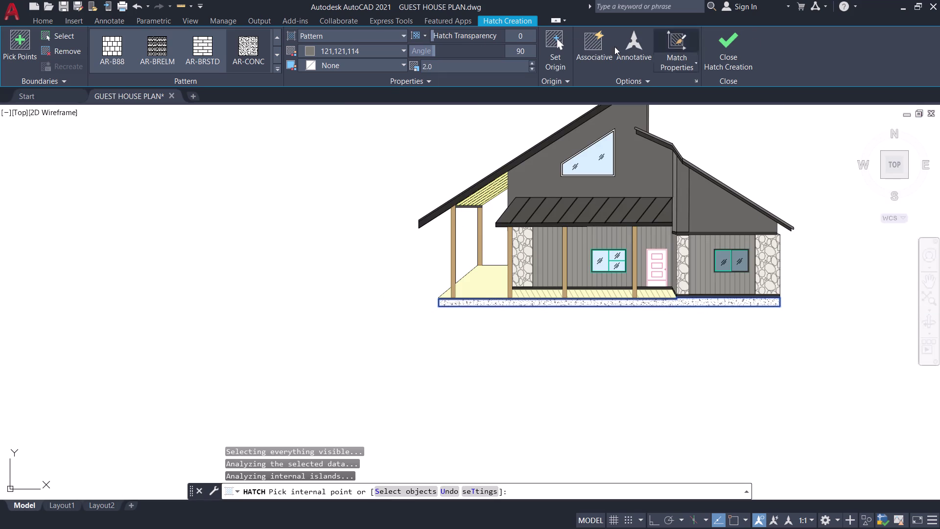
click(394, 49)
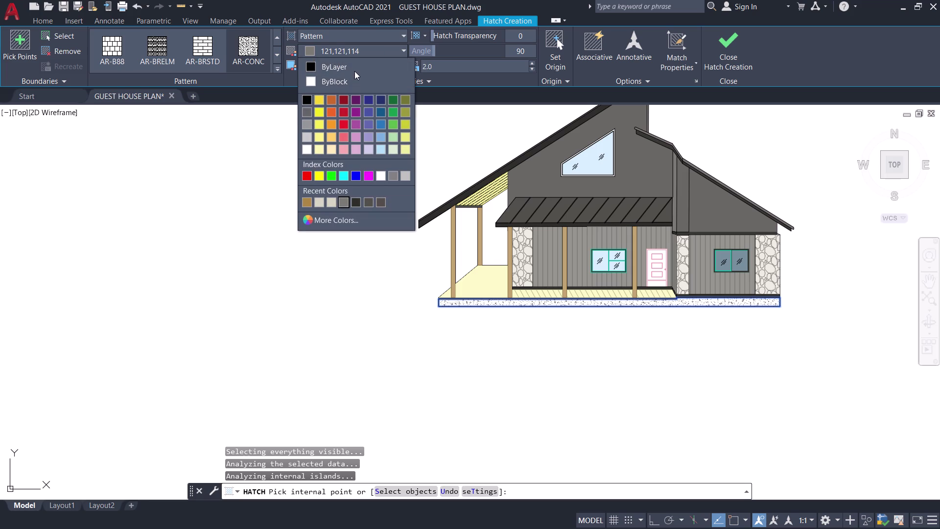
click(354, 69)
click(739, 46)
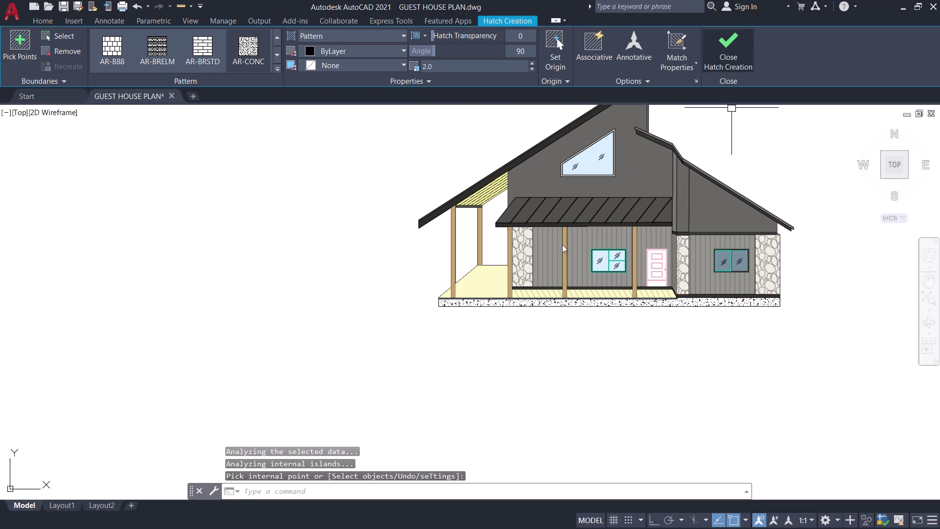
scroll(up, 3)
scroll(down, 3)
middle_drag(322, 378, 377, 331)
Start a colour 9 light grey hatch on the foundation slab.
middle_drag(372, 334, 363, 350)
scroll(up, 3)
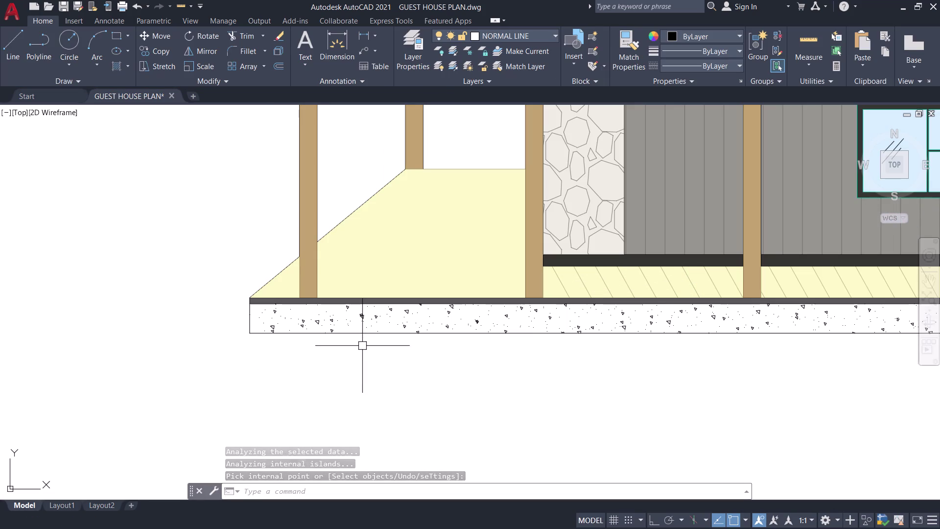
key(h)
key(space)
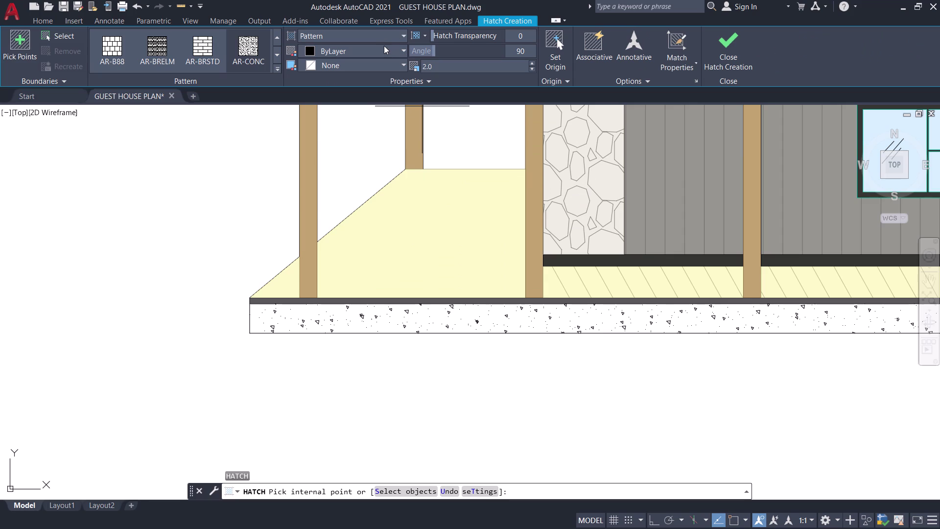
click(383, 49)
click(403, 189)
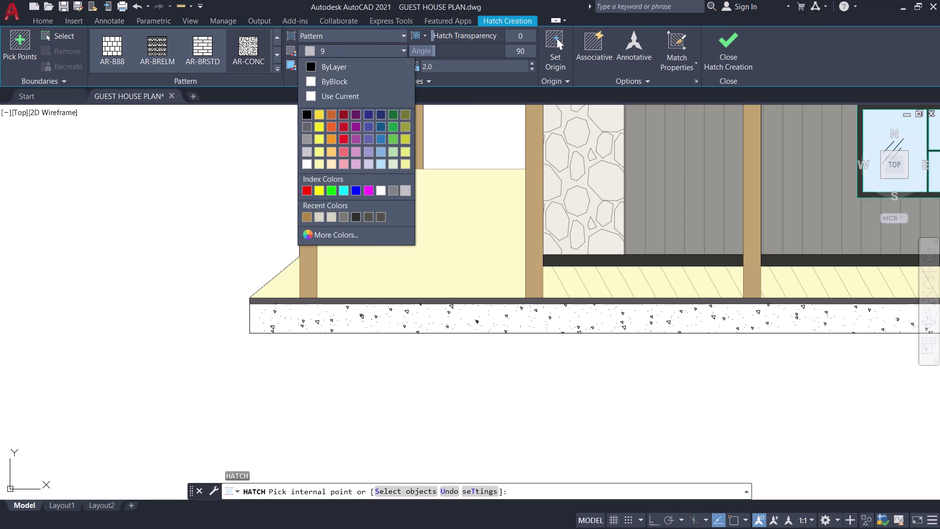
click(405, 320)
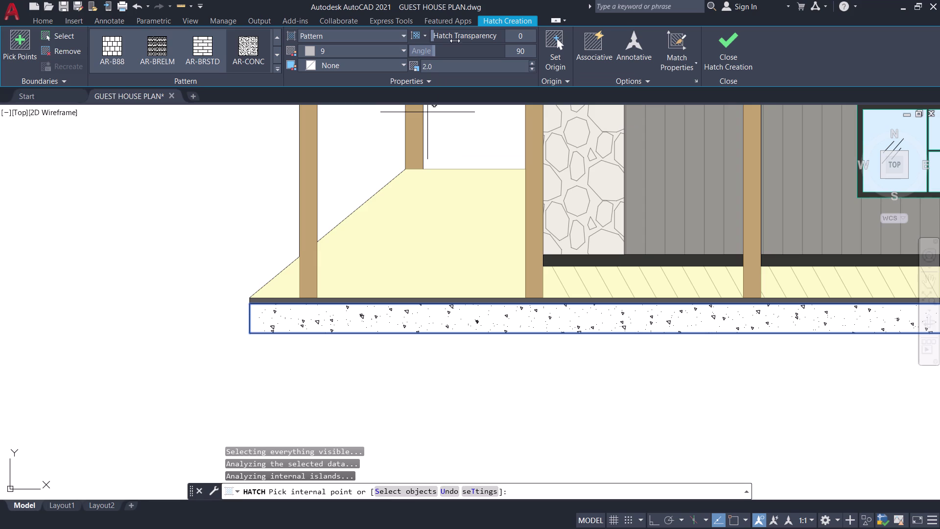
Make the grey fill Solid with transparency 16 and close the hatch.
drag(448, 34, 517, 33)
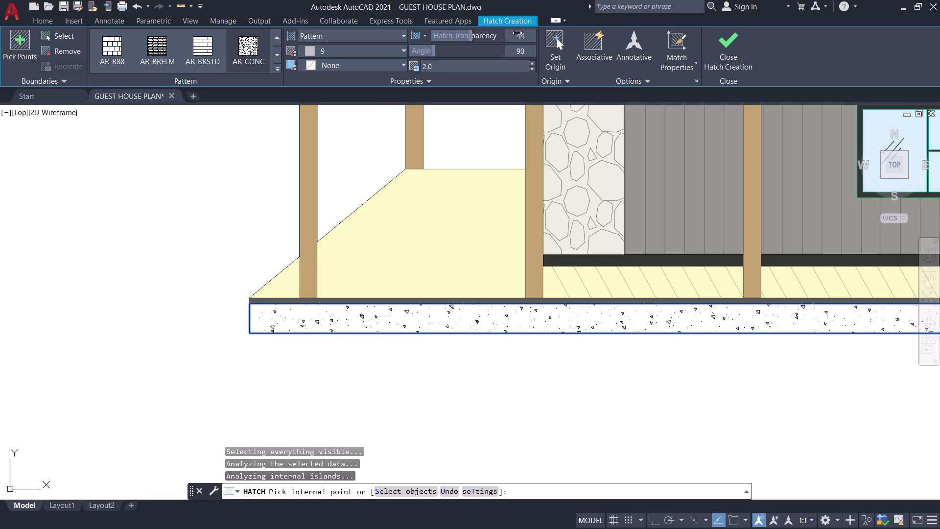
drag(517, 33, 419, 39)
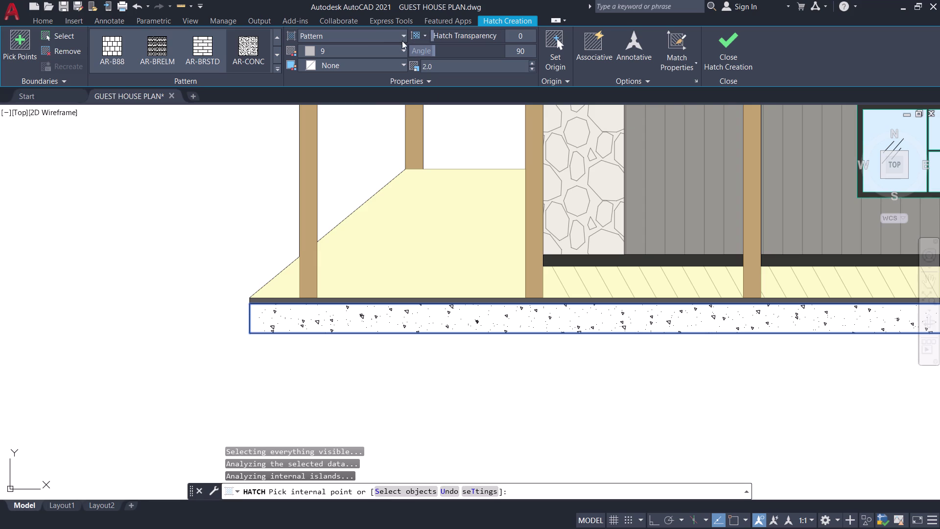
click(371, 53)
click(371, 53)
click(371, 29)
click(365, 40)
click(358, 55)
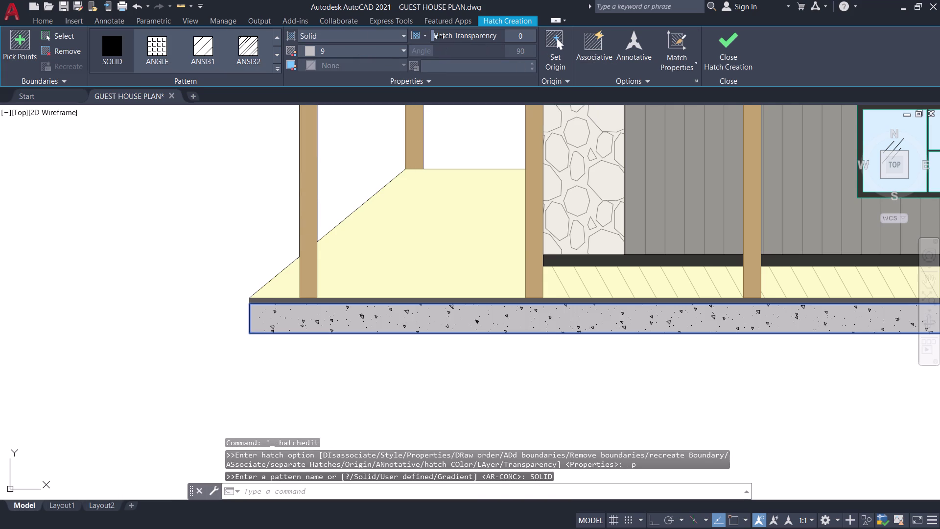
drag(439, 36, 469, 39)
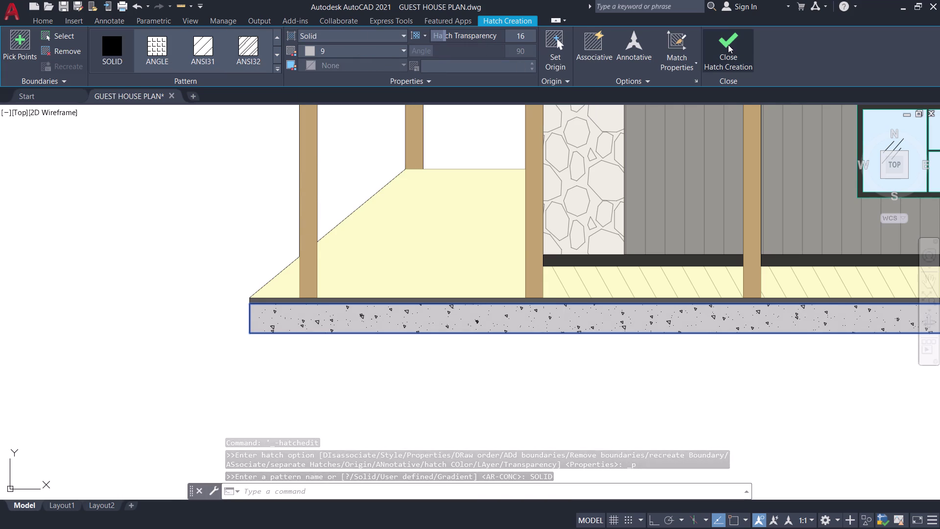
click(731, 44)
scroll(down, 3)
Review the whole front elevation and quick-save the drawing.
middle_drag(451, 328, 357, 349)
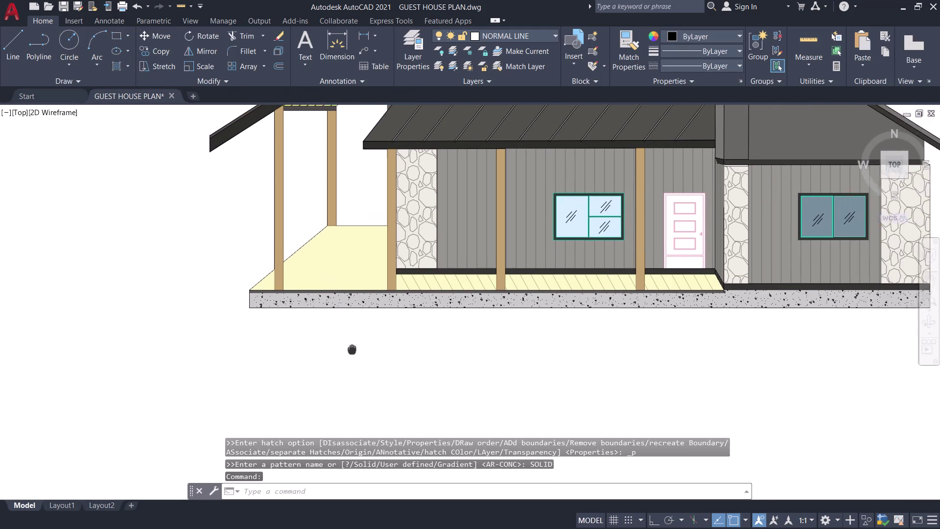
middle_drag(356, 349, 344, 350)
scroll(down, 3)
middle_drag(344, 350, 408, 354)
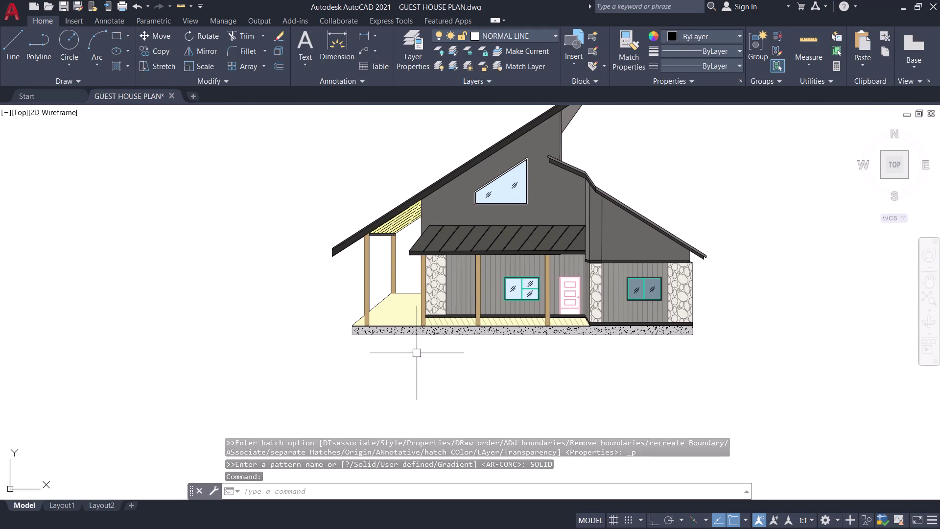
key(ctrl+s)
Pan along the porch and front wall to inspect the coloured details.
middle_drag(416, 352, 429, 388)
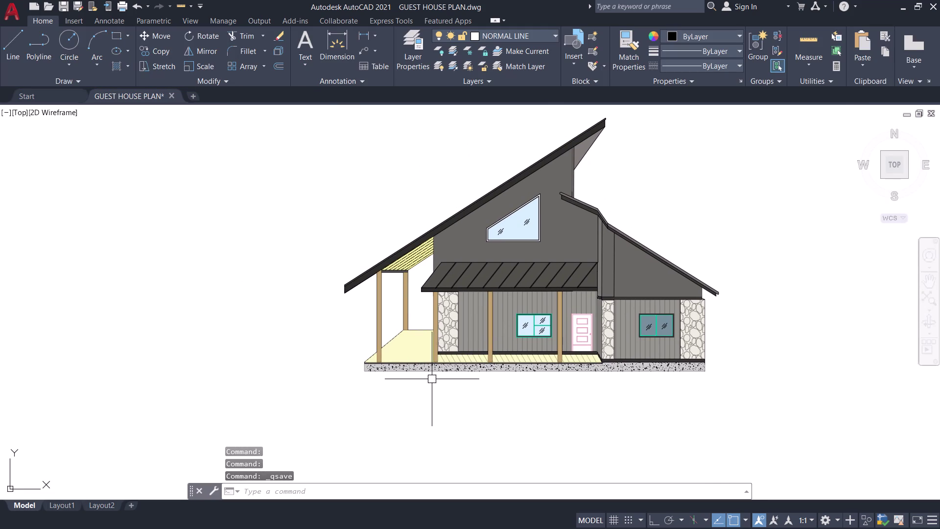
scroll(up, 3)
middle_drag(427, 376, 384, 400)
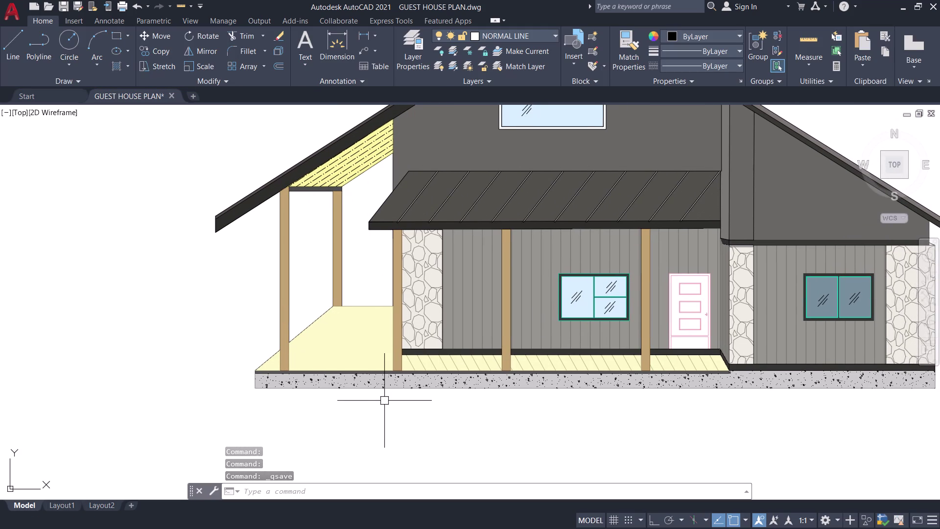
middle_drag(384, 400, 491, 400)
middle_drag(482, 396, 448, 407)
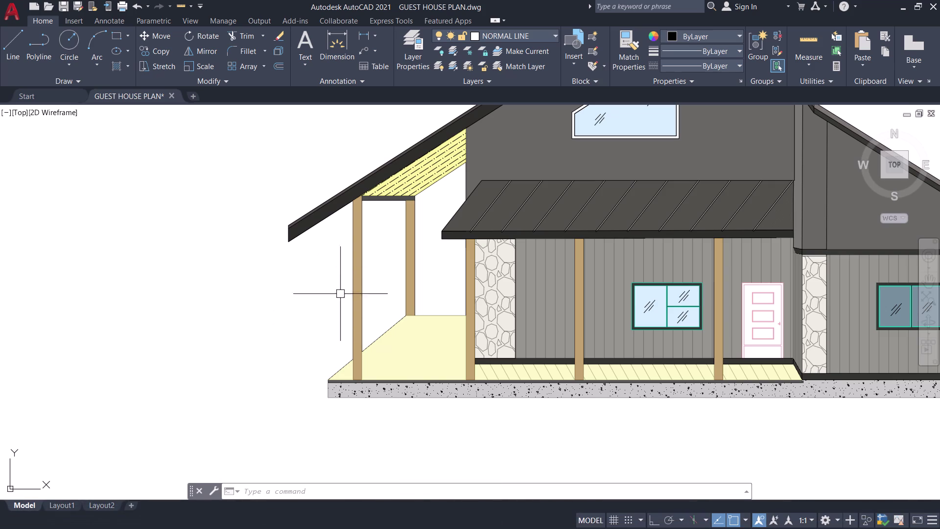
scroll(down, 3)
middle_drag(274, 276, 296, 343)
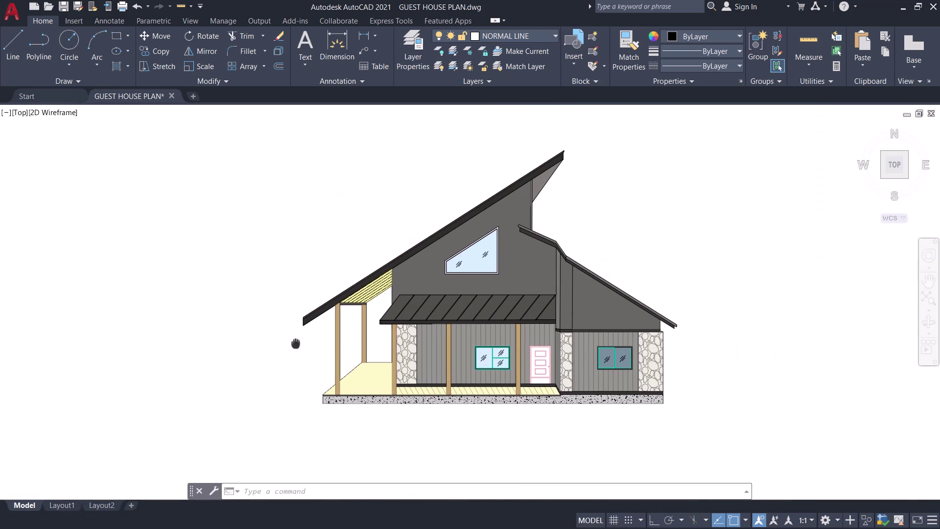
middle_drag(296, 343, 343, 336)
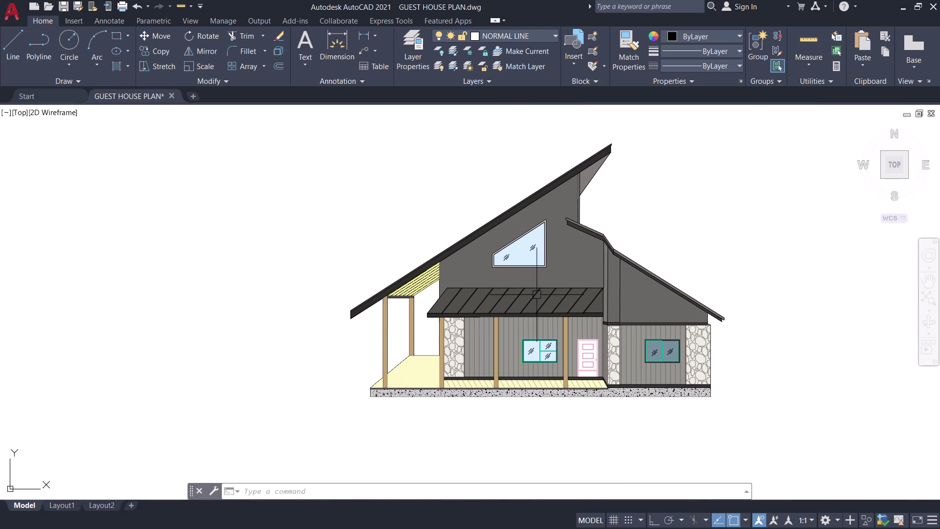
Hatch the small triangular gap under the right eave with the light grey solid.
scroll(up, 3)
scroll(up, 3)
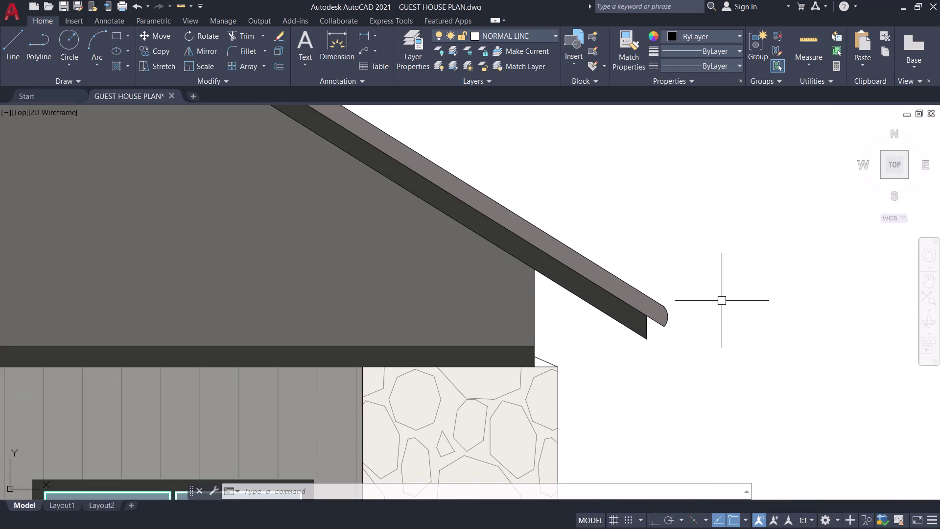
scroll(up, 3)
middle_drag(552, 345, 545, 326)
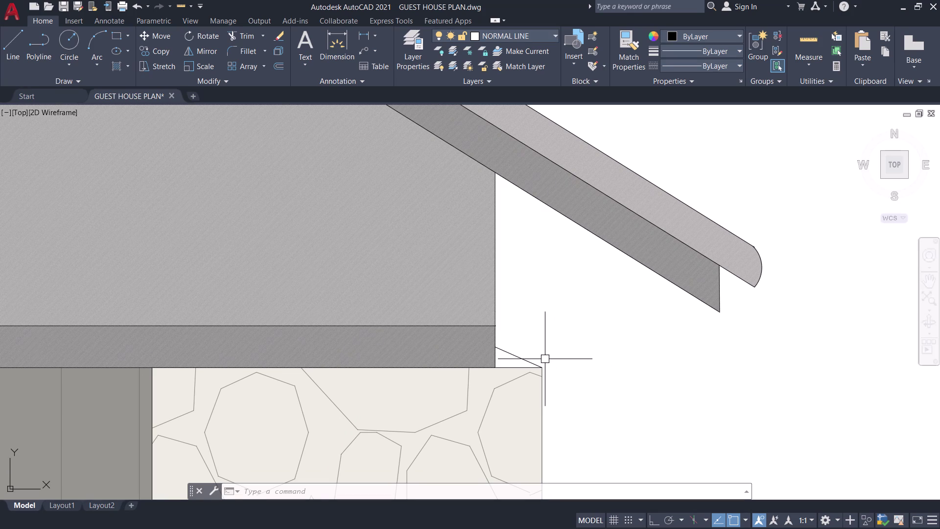
key(h)
key(space)
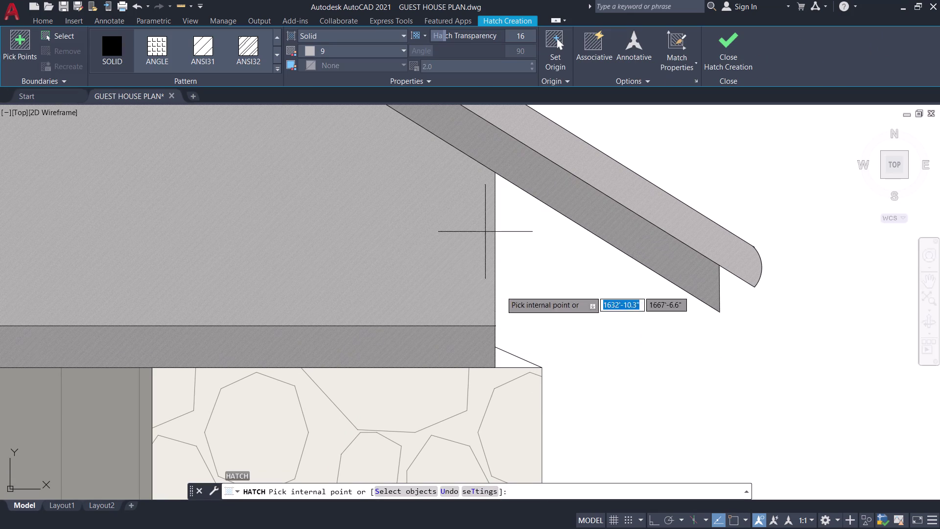
click(509, 361)
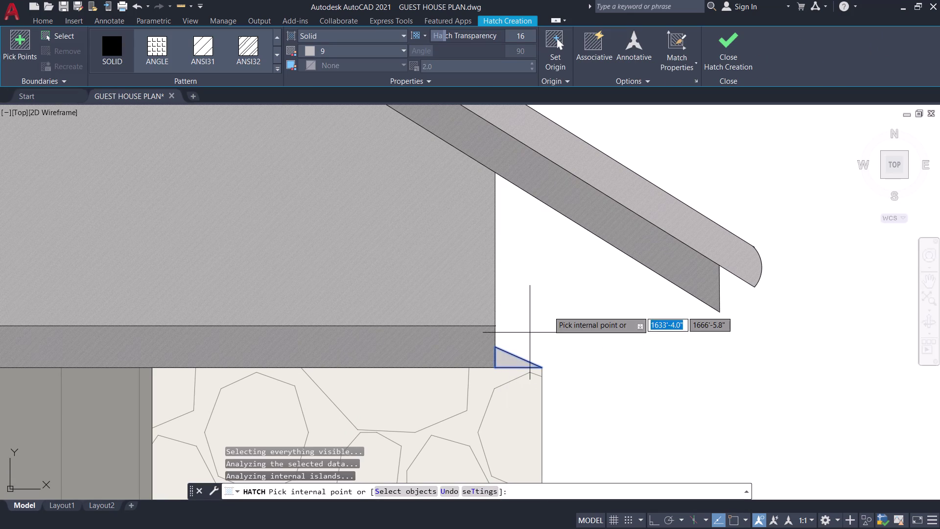
click(740, 39)
Pan across the front wall, porch and windows to review the elevation.
scroll(down, 3)
scroll(down, 3)
middle_drag(652, 319, 711, 283)
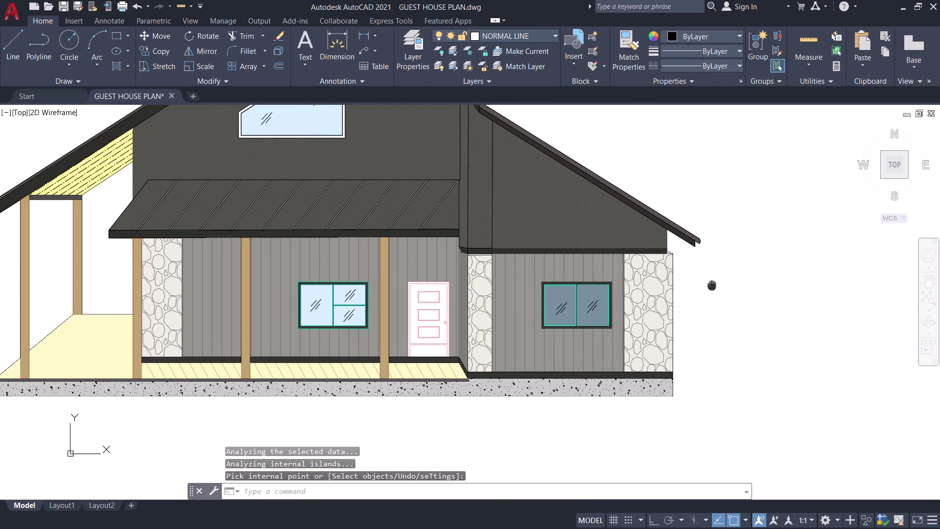
middle_drag(712, 284, 780, 265)
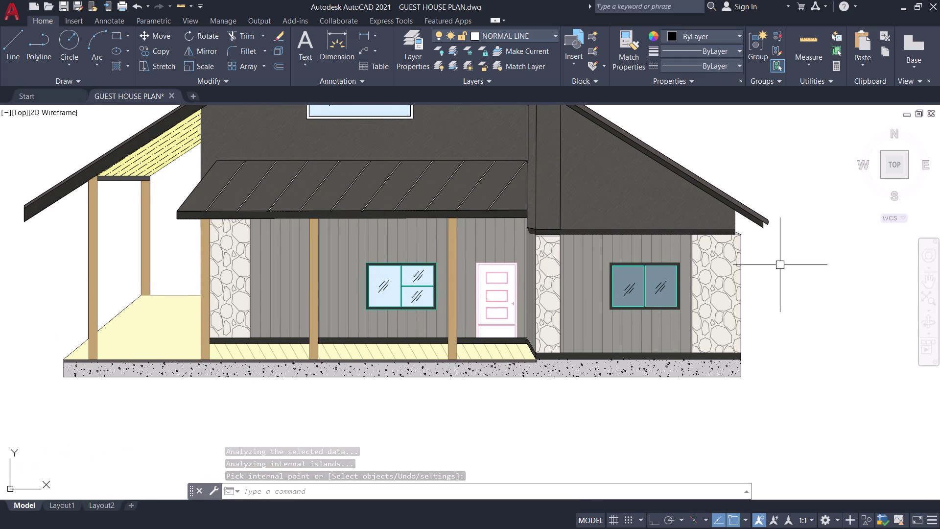
scroll(down, 3)
middle_drag(779, 265, 740, 308)
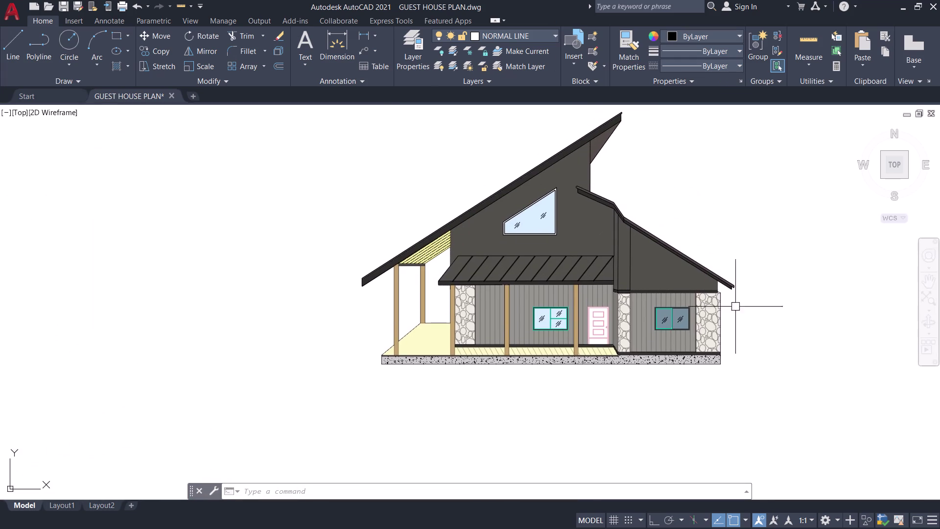
scroll(up, 3)
middle_drag(771, 300, 649, 168)
scroll(down, 3)
middle_drag(664, 203, 684, 219)
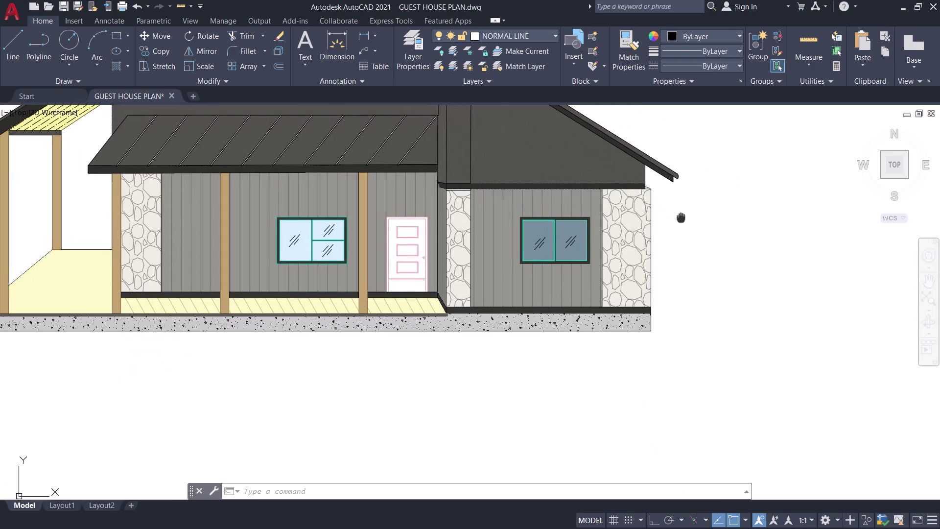
middle_drag(684, 220, 699, 293)
scroll(up, 3)
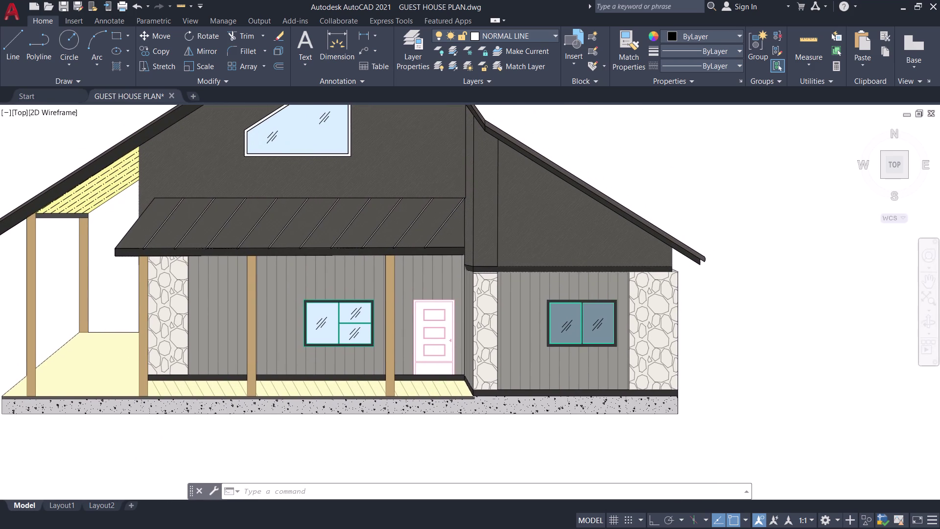
scroll(up, 3)
middle_drag(674, 271, 650, 229)
Erase the two stray leftover objects beside the right stone column.
scroll(up, 3)
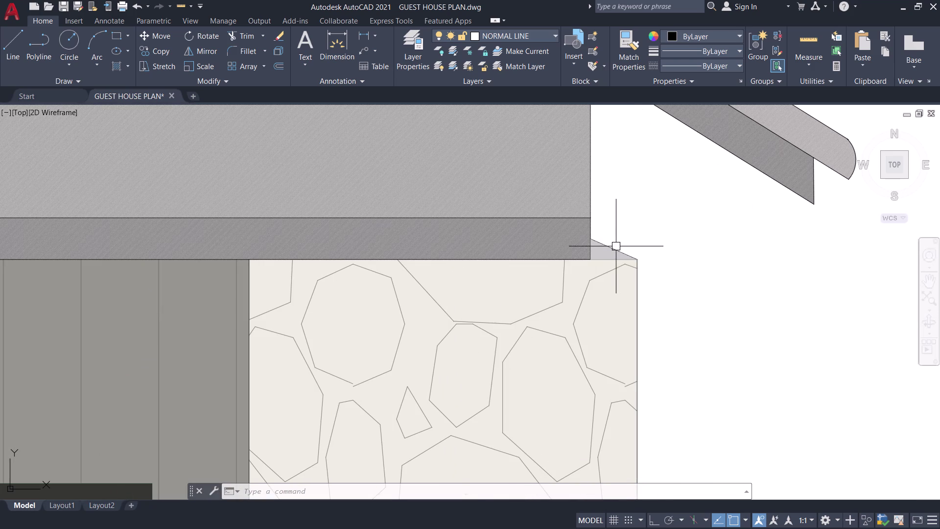
click(613, 248)
text(E)
key(space)
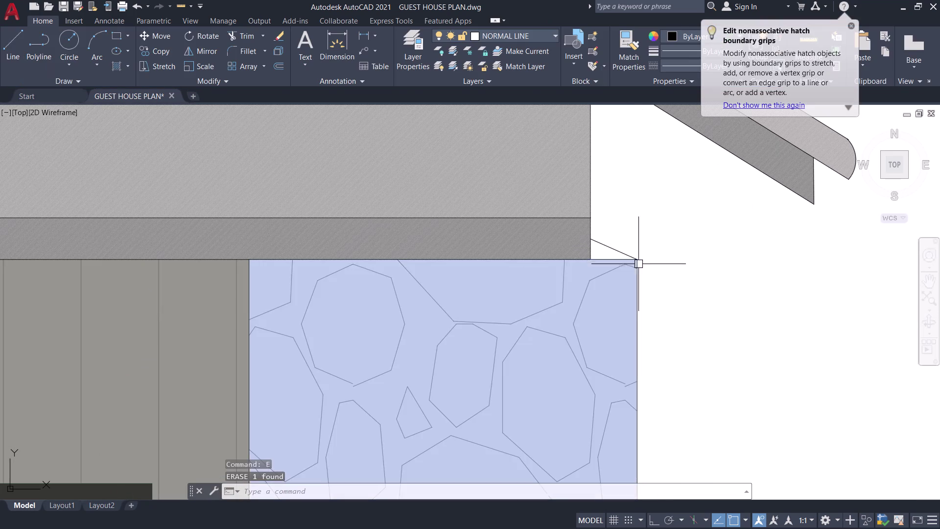
click(617, 247)
text(E)
key(space)
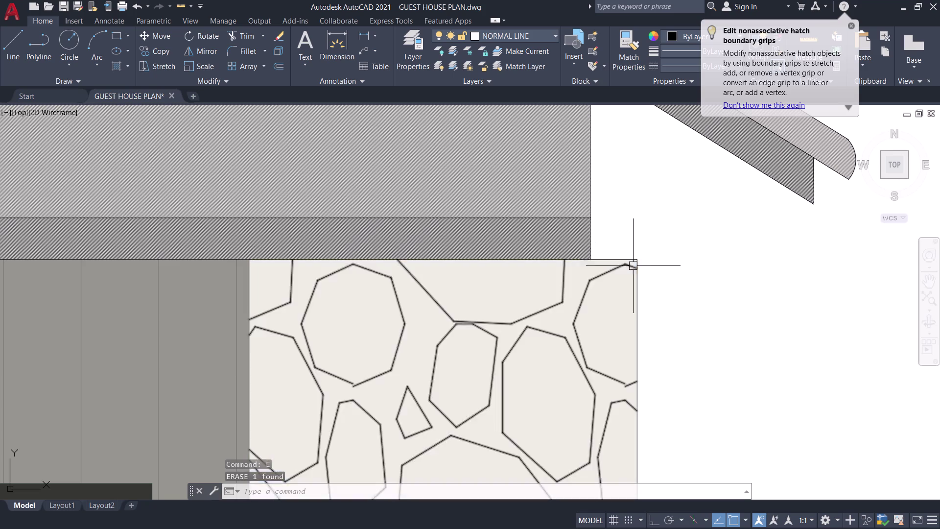
Drag the stone wall hatch's right edge grip back toward the wall line.
click(637, 272)
scroll(down, 3)
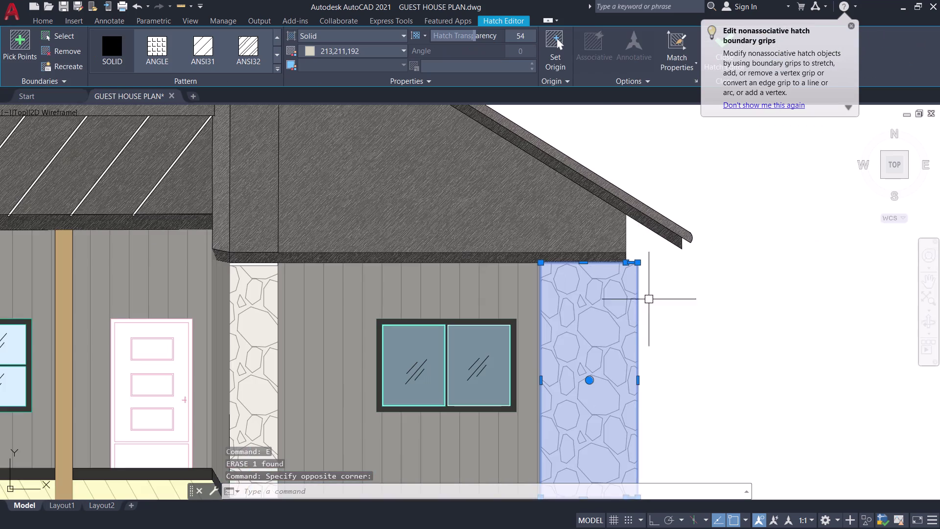
middle_drag(656, 333, 653, 288)
scroll(up, 3)
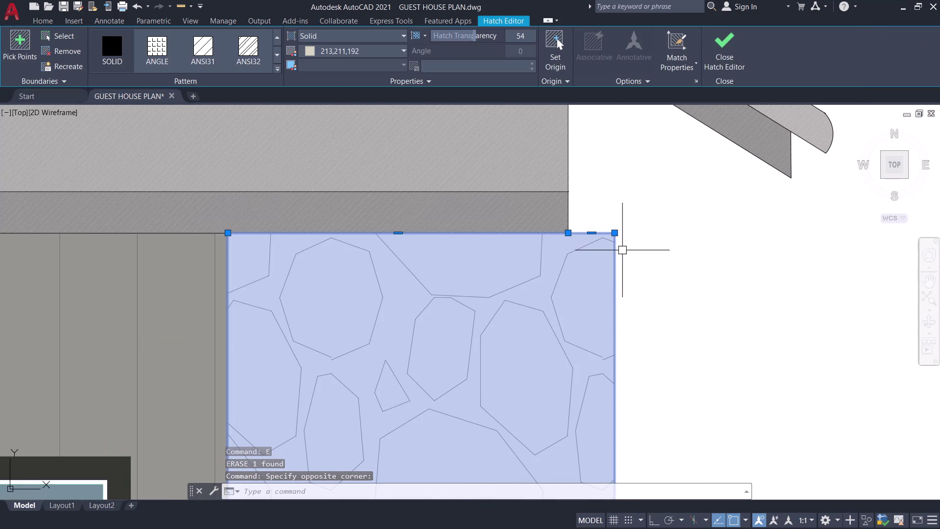
scroll(down, 3)
middle_drag(652, 292, 647, 171)
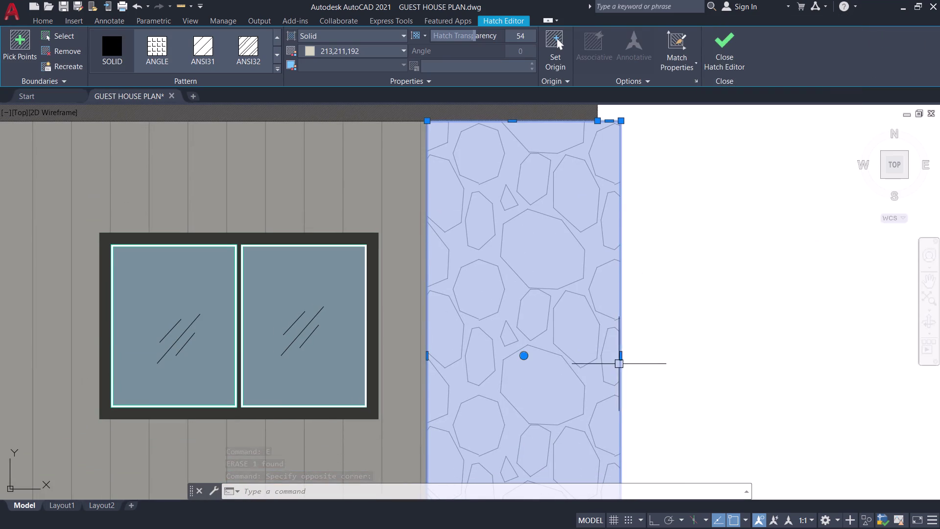
click(624, 356)
click(587, 359)
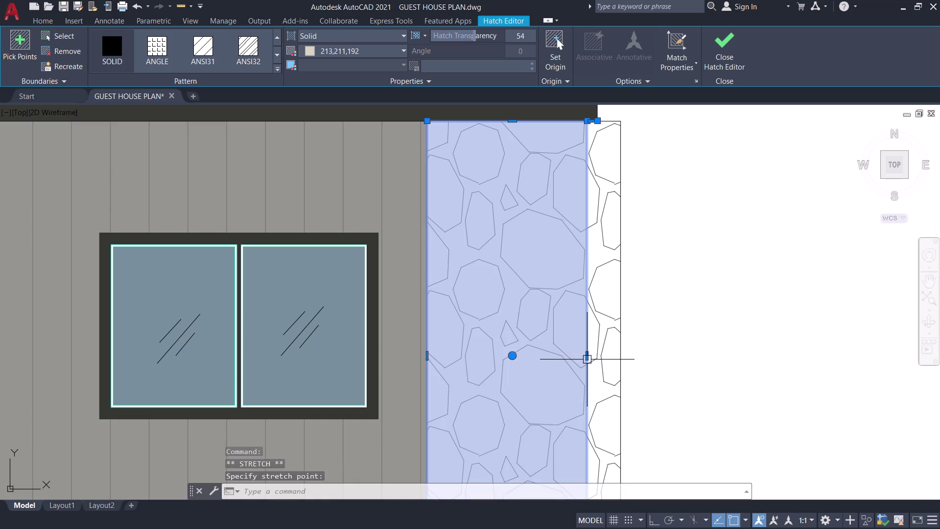
click(587, 356)
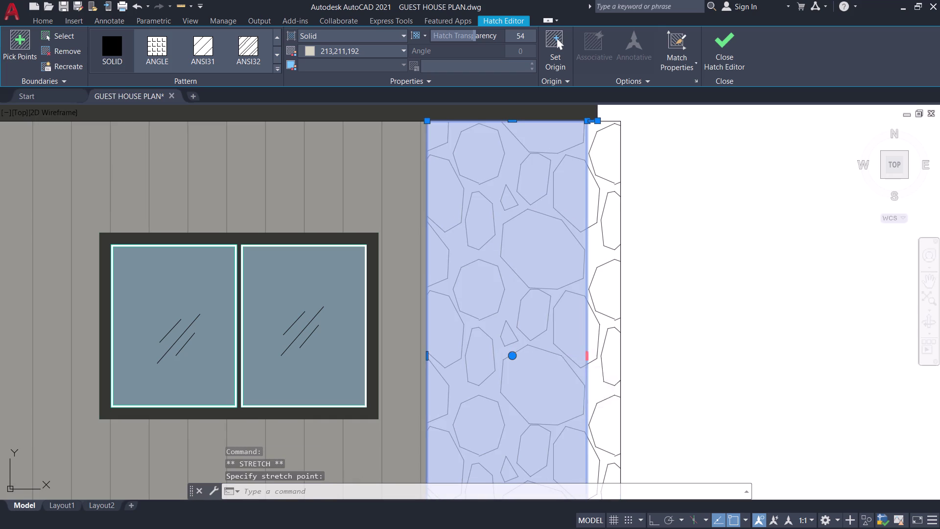
click(599, 356)
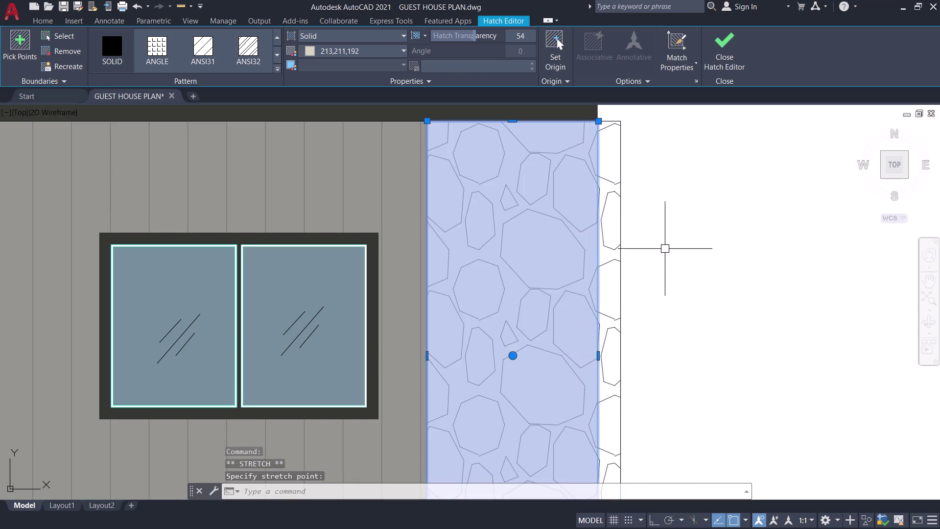
key(Escape)
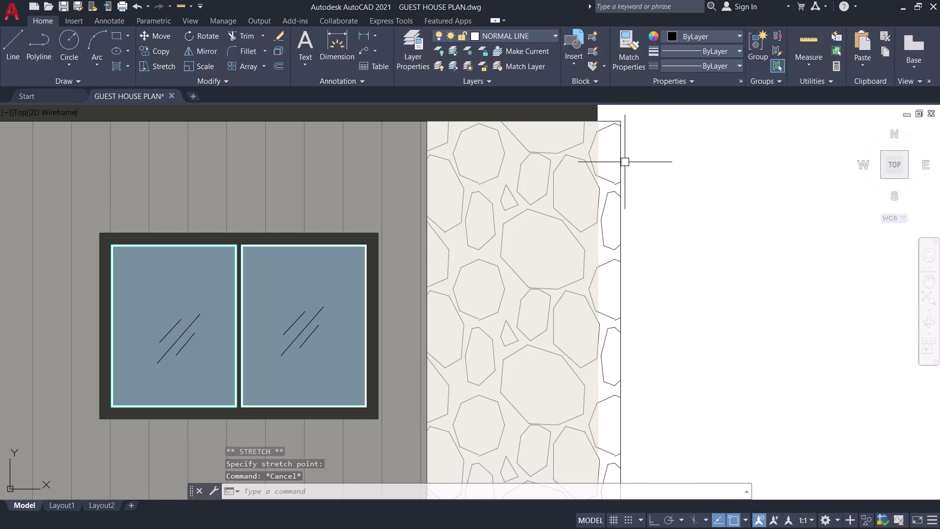
click(625, 161)
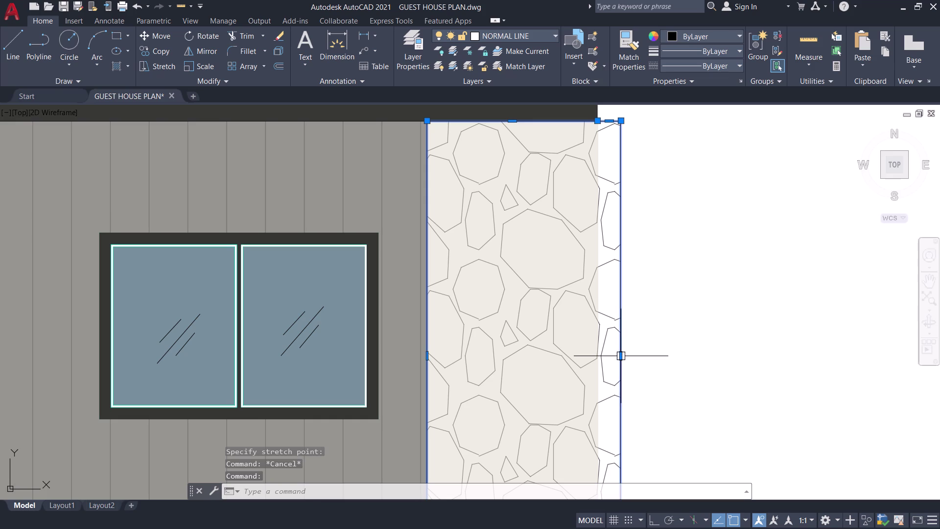
click(621, 357)
click(599, 357)
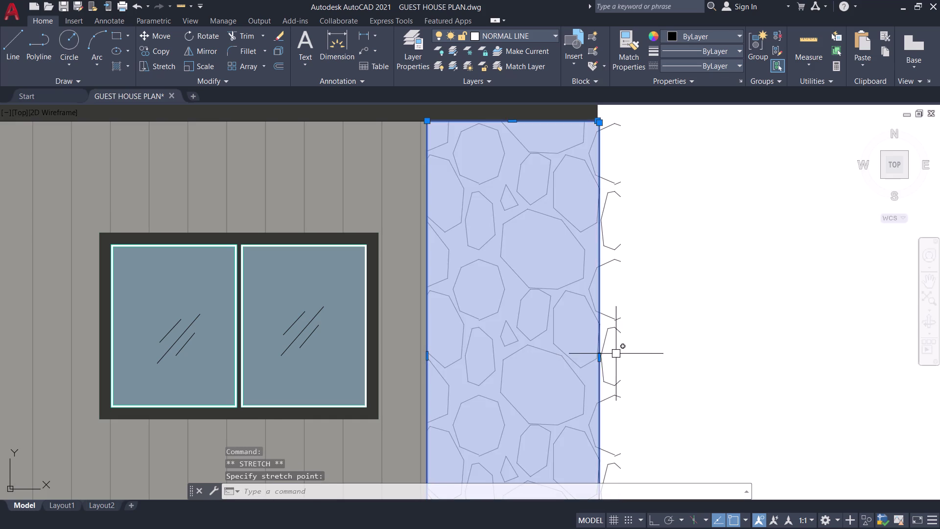
key(Escape)
Attempt to TRIM the leftover stone lines, then cancel.
key(t)
key(r)
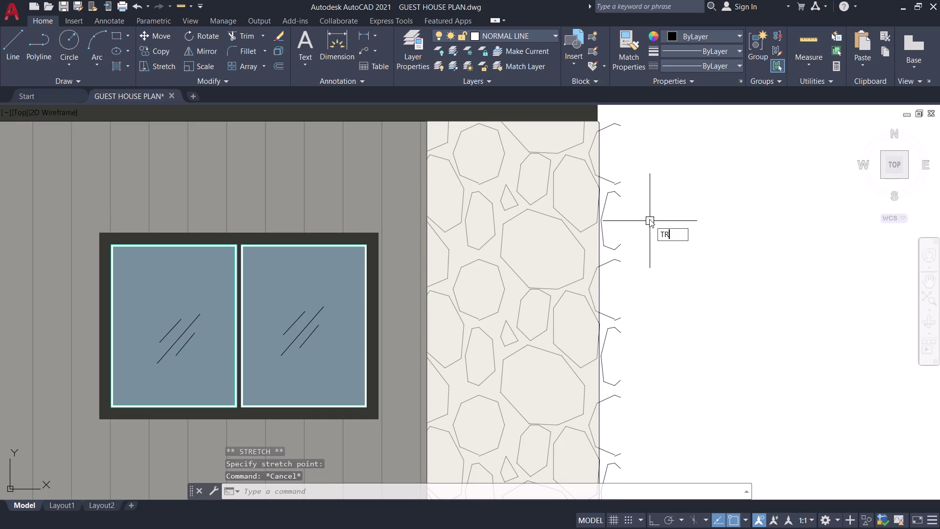
key(space)
click(613, 121)
click(612, 128)
click(612, 127)
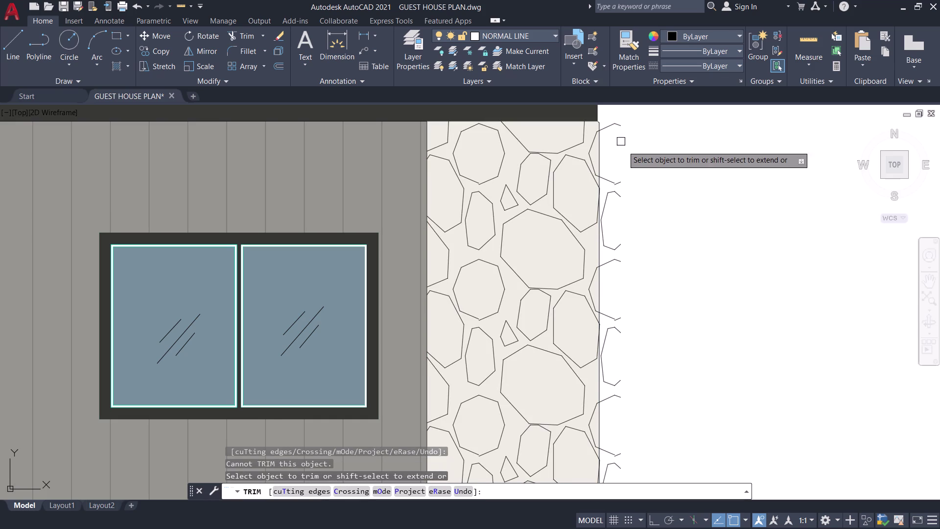
key(Escape)
Set the stone hatch's right edge onto the wall line.
click(616, 196)
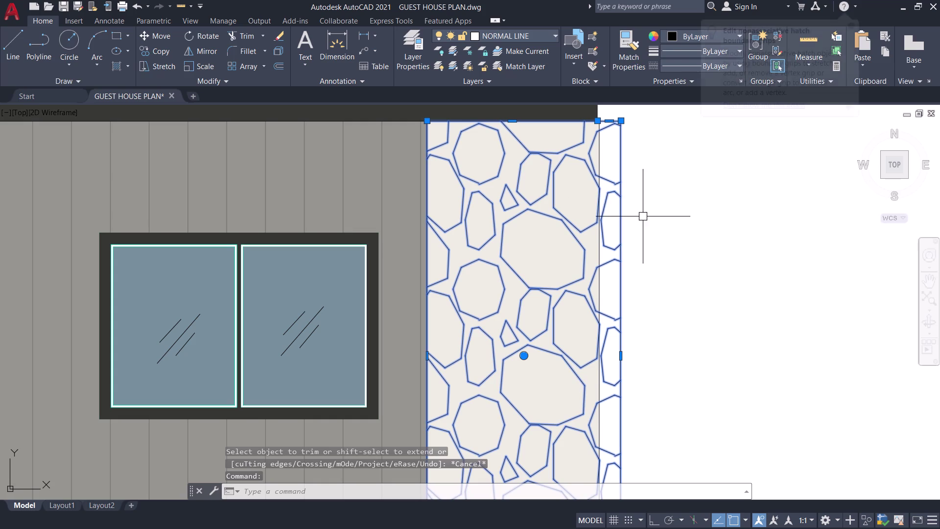
click(624, 358)
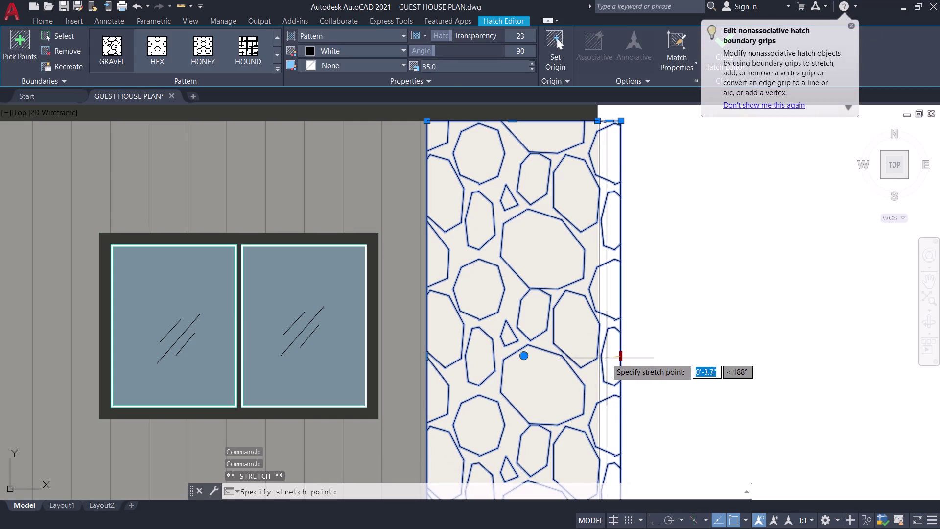
click(601, 357)
key(space)
scroll(down, 3)
middle_drag(656, 335, 680, 287)
key(Escape)
middle_drag(677, 288, 679, 303)
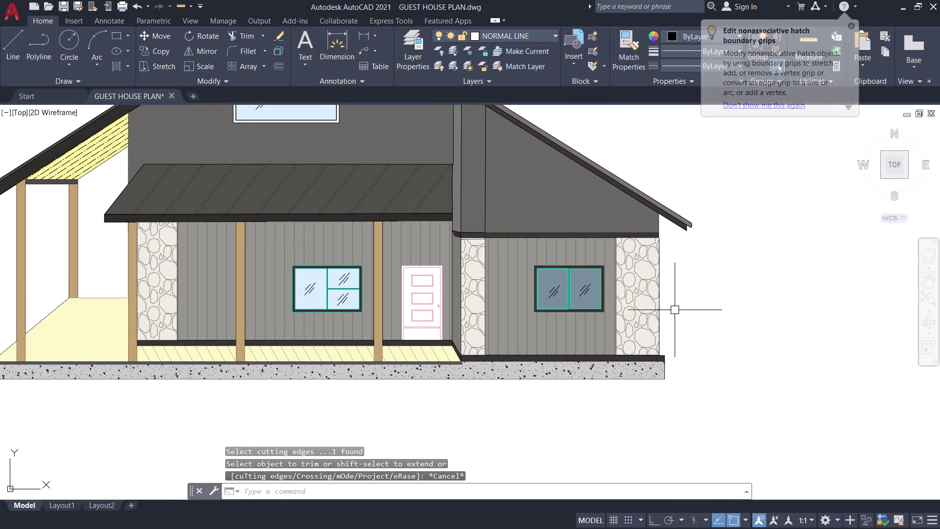
Quick-save the guest house drawing.
scroll(up, 3)
scroll(down, 3)
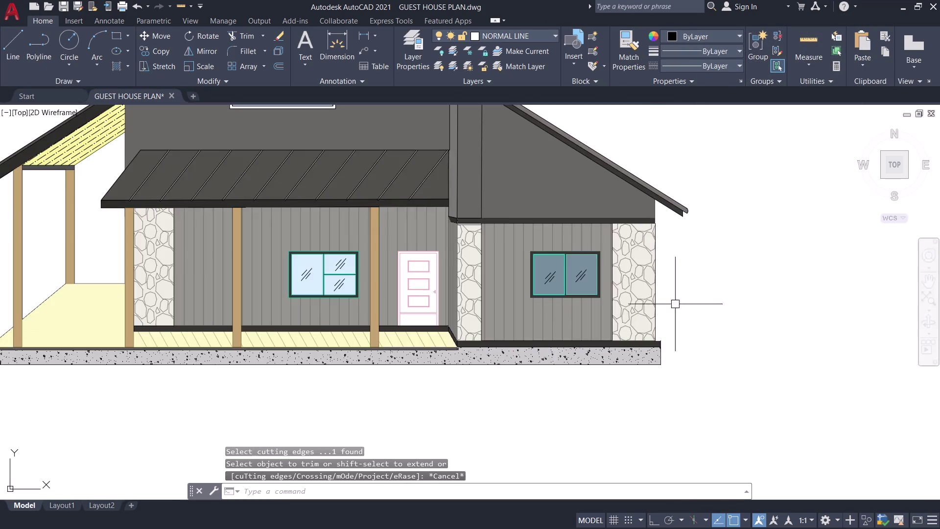
scroll(down, 3)
middle_drag(686, 292, 727, 338)
key(ctrl+s)
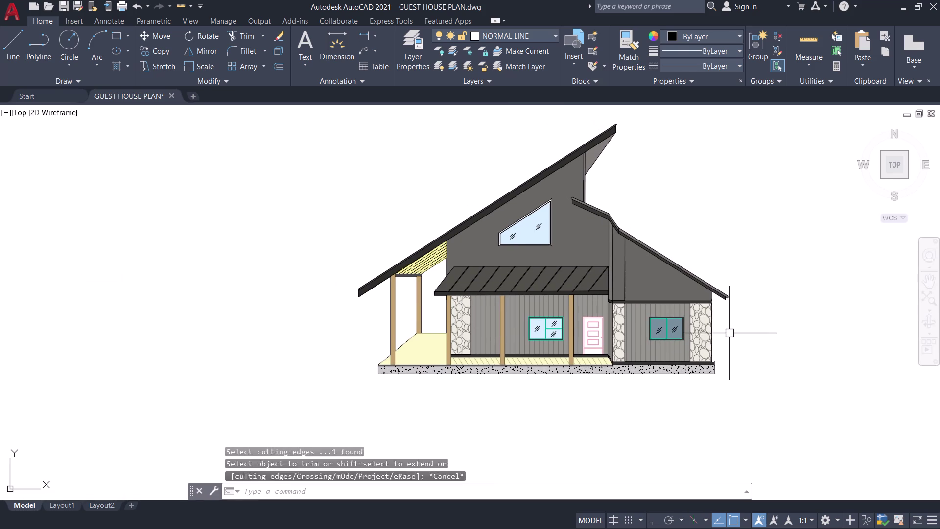
Start a new Solid hatch near the porch window and door.
scroll(up, 3)
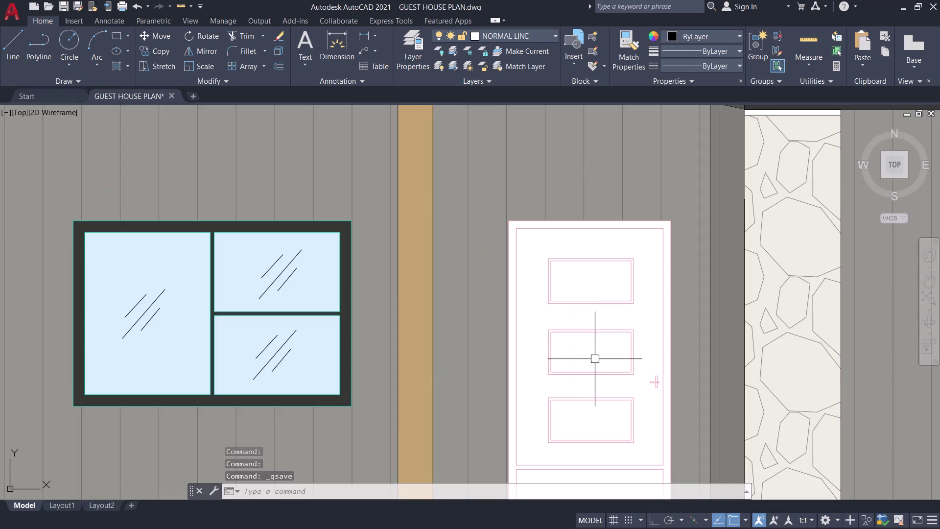
key(h)
key(space)
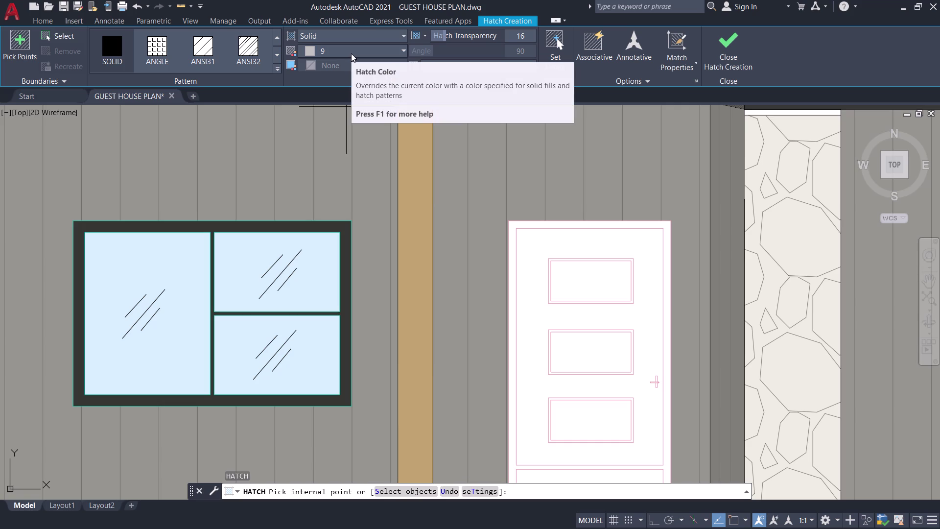
Choose aqua DIC 18 from the DIC COLOR GUIDE color book for the hatch.
click(359, 50)
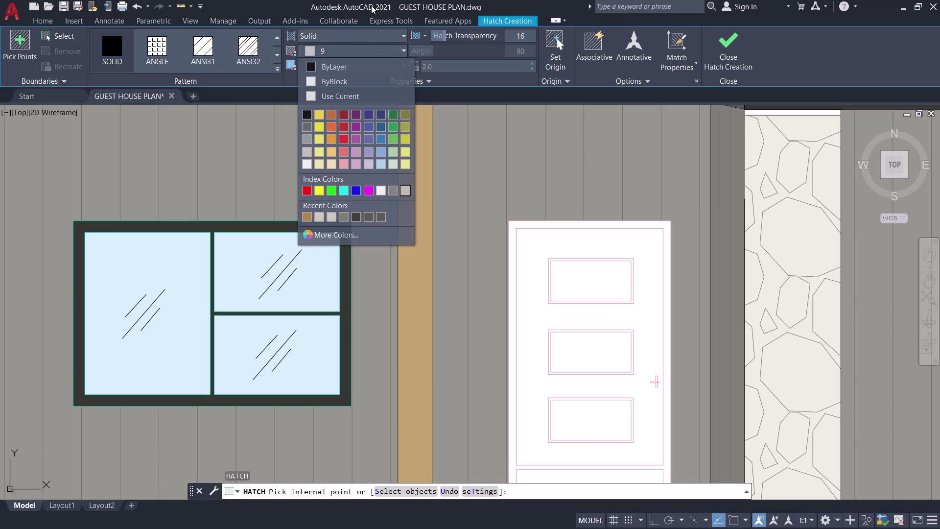
click(364, 238)
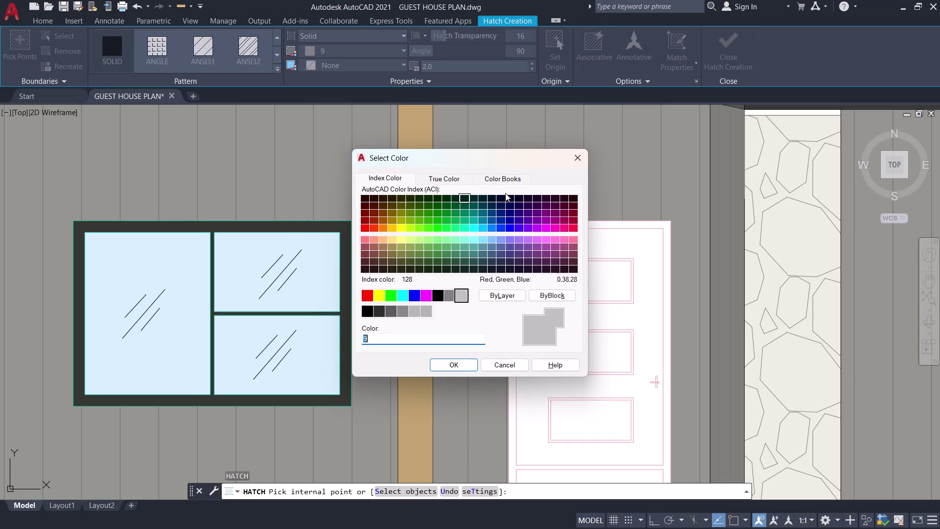
click(514, 179)
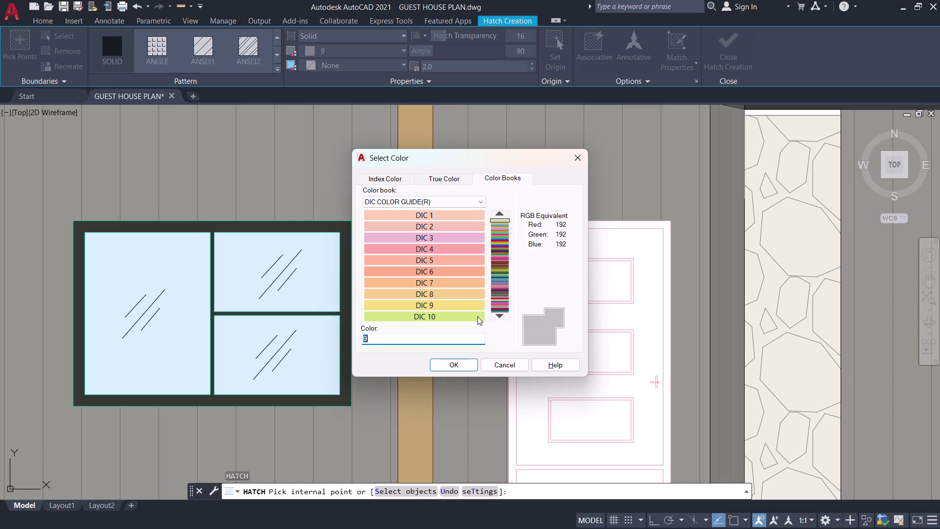
click(497, 289)
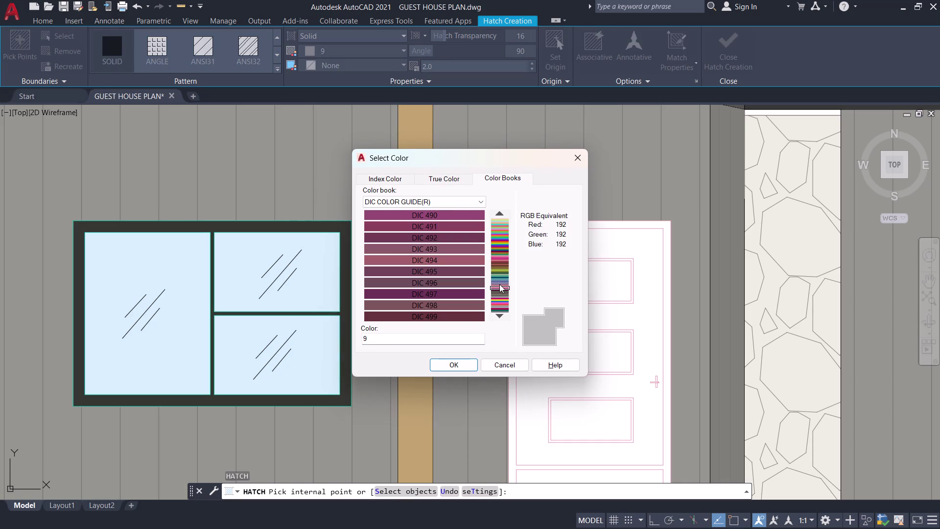
click(499, 284)
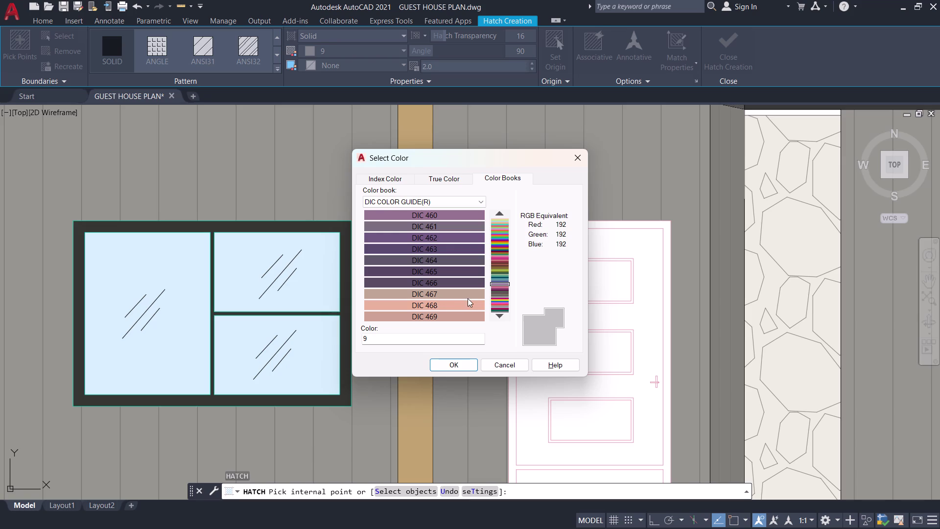
click(467, 301)
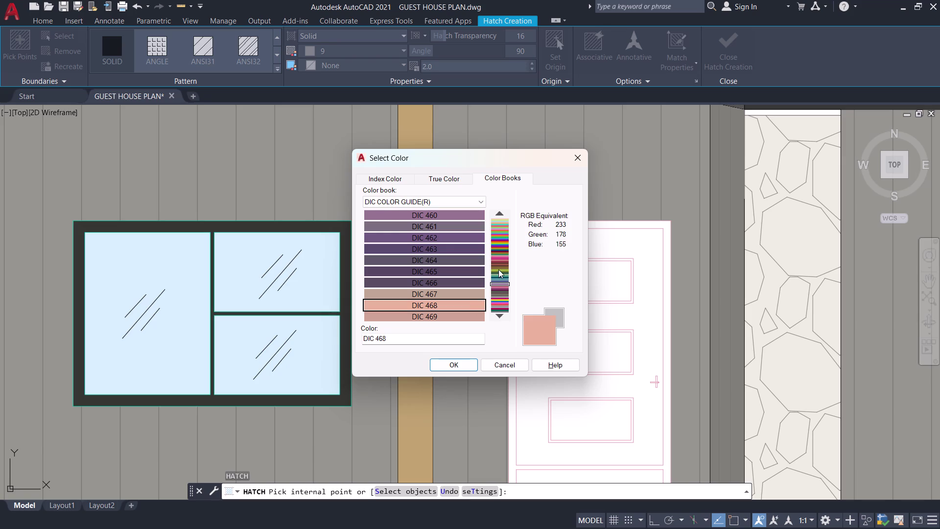
click(499, 269)
click(500, 244)
click(499, 235)
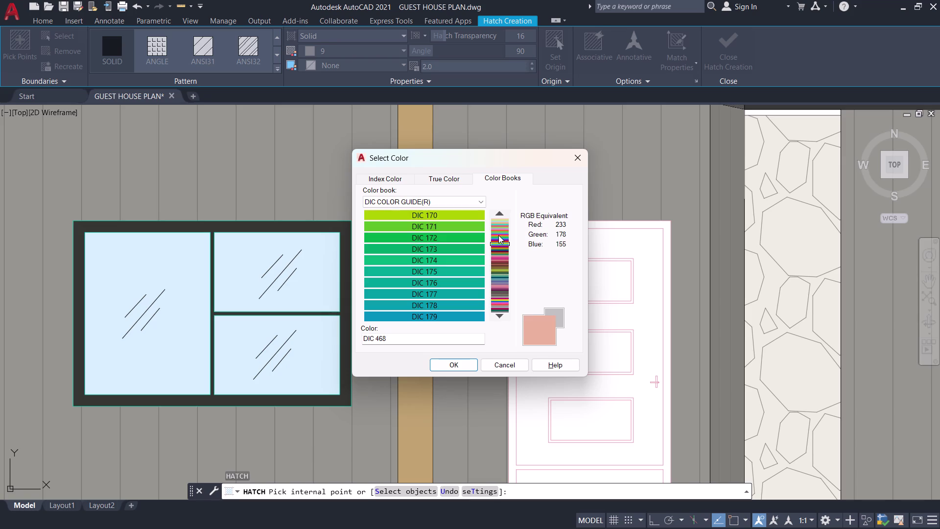
click(501, 220)
click(501, 218)
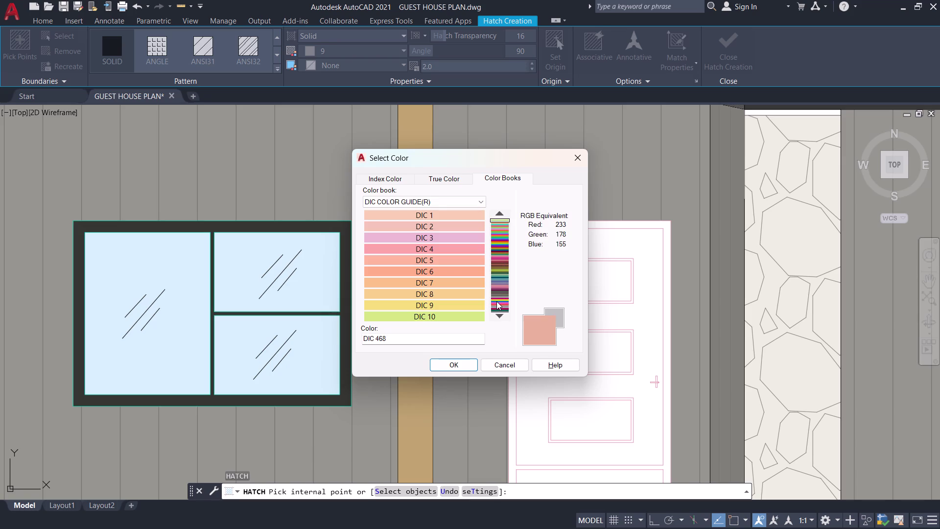
click(501, 224)
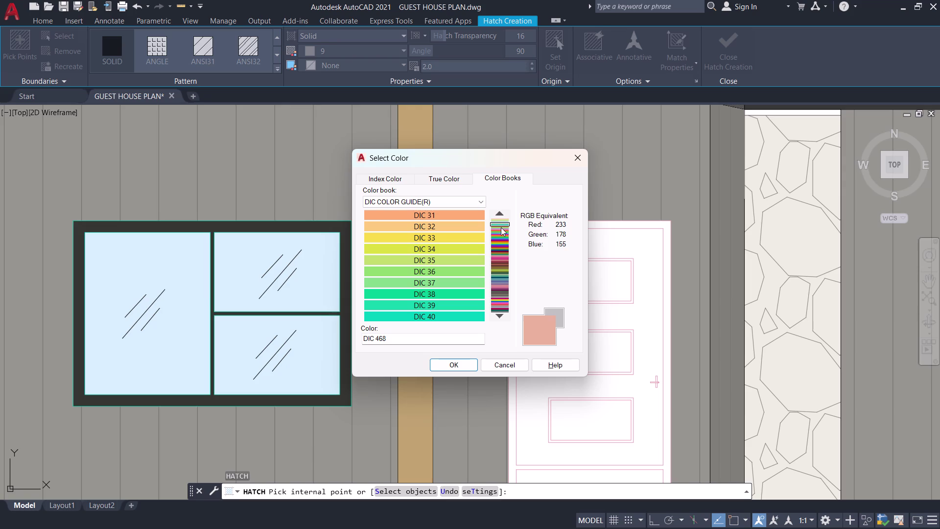
click(501, 227)
click(500, 230)
click(500, 236)
click(501, 236)
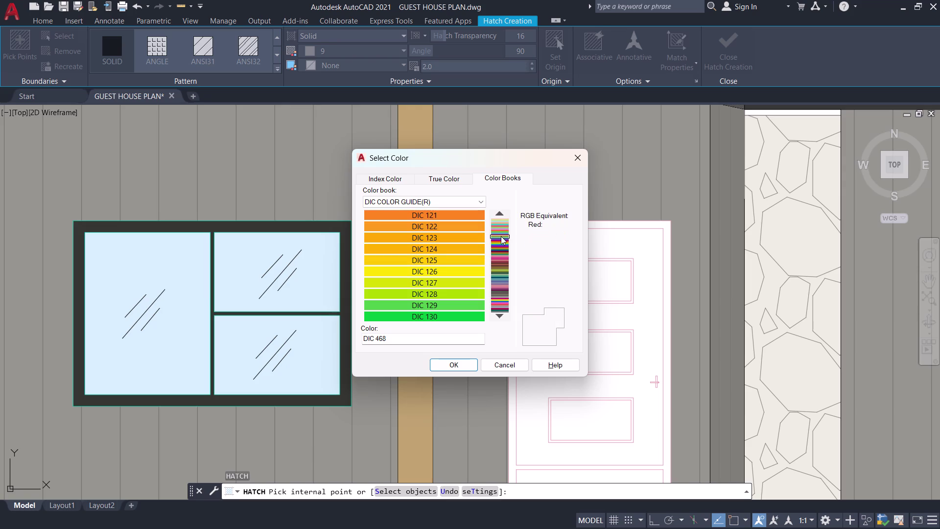
click(501, 238)
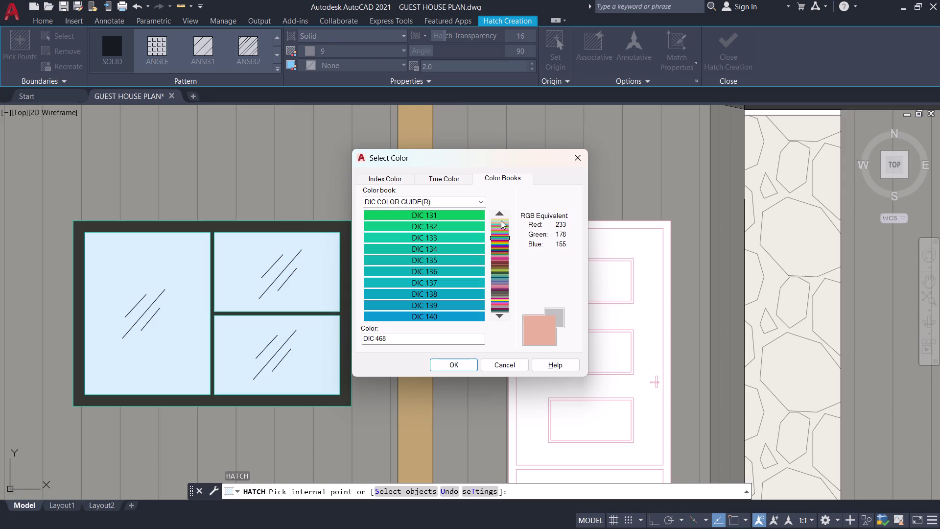
click(501, 220)
click(477, 269)
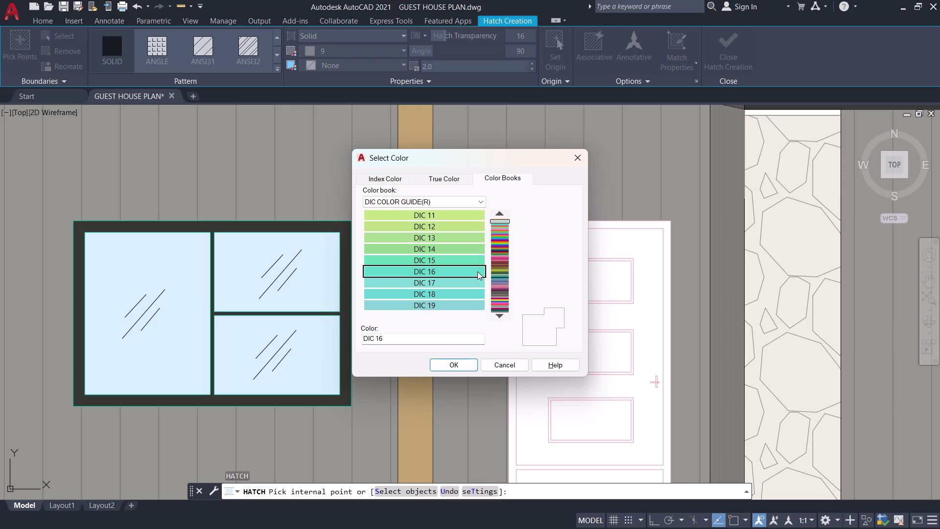
click(445, 294)
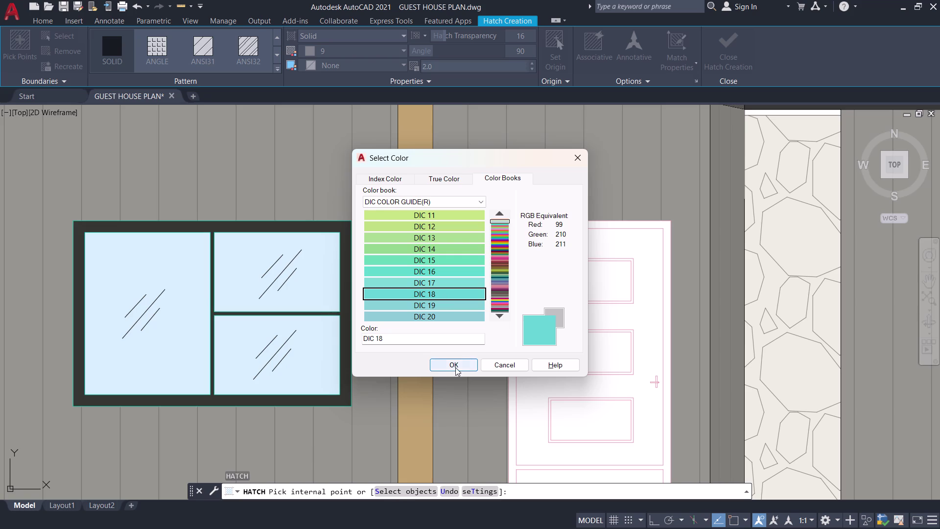
click(454, 366)
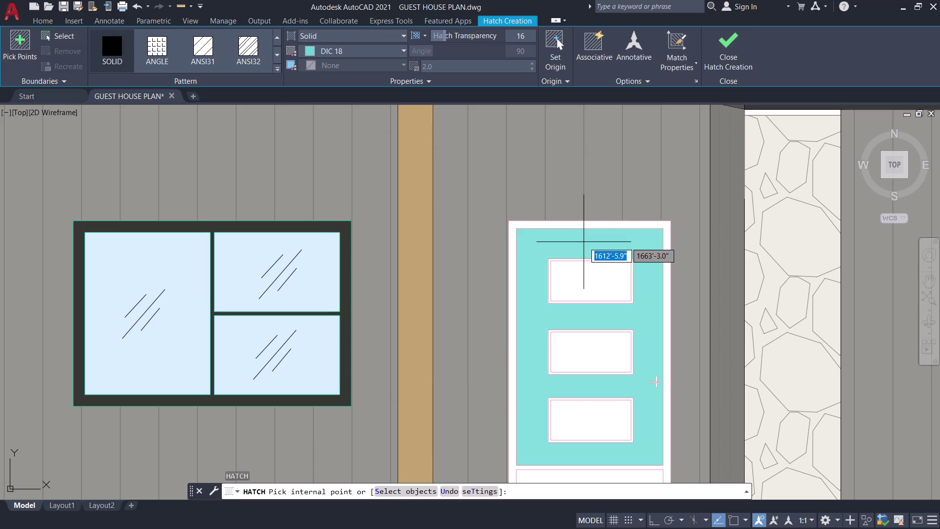
scroll(down, 3)
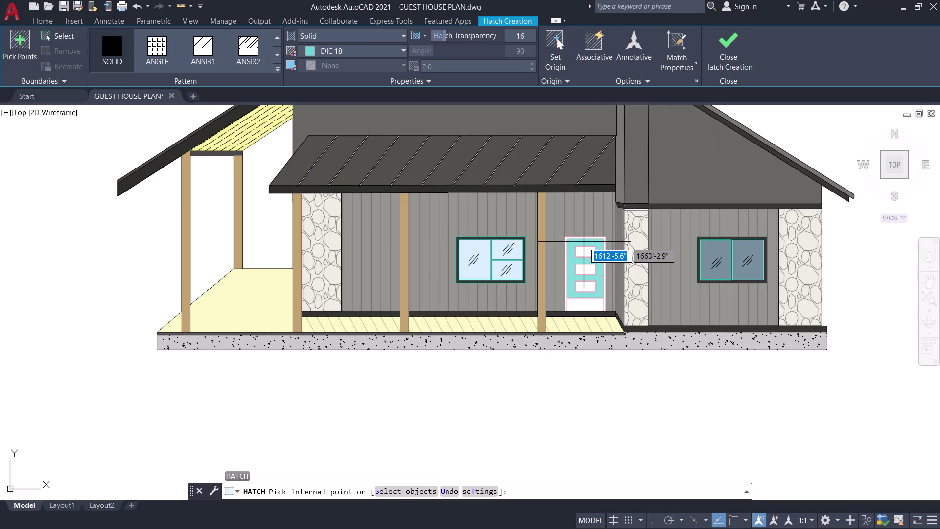
scroll(up, 3)
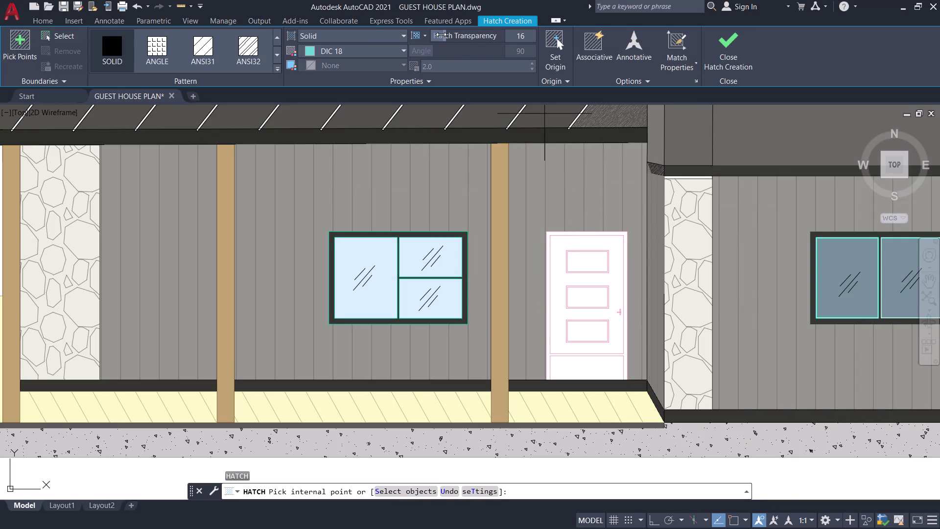
drag(441, 35, 427, 35)
drag(446, 38, 438, 38)
click(522, 35)
key(5)
key(Return)
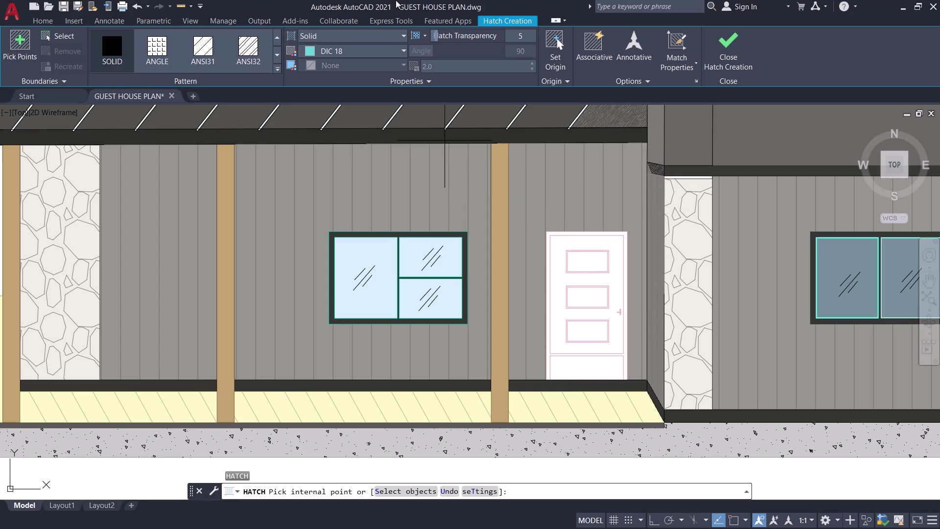
Switch the hatch colour to Red and pick the front door regions.
click(377, 48)
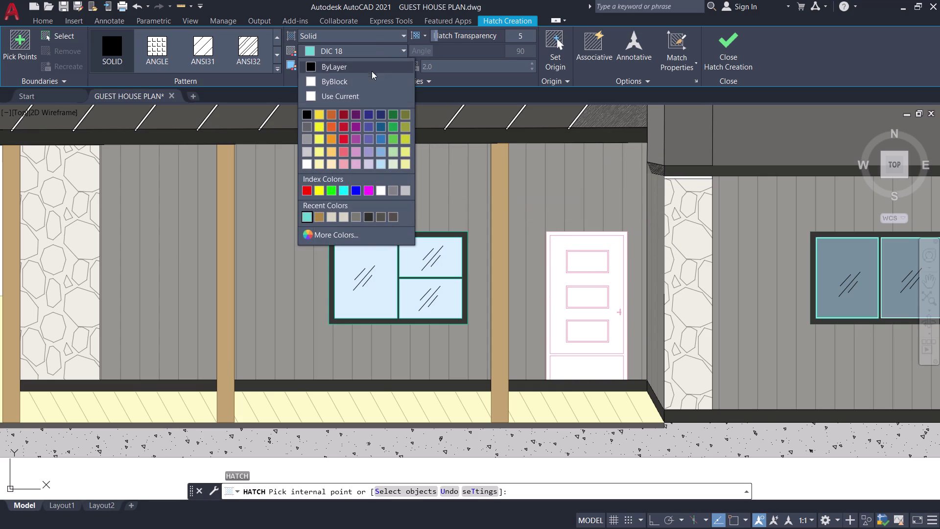
click(342, 193)
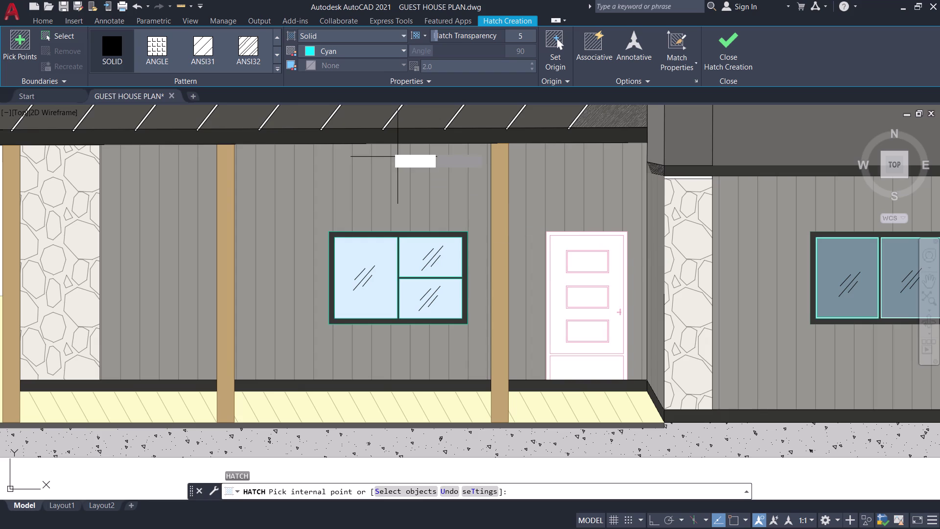
click(341, 47)
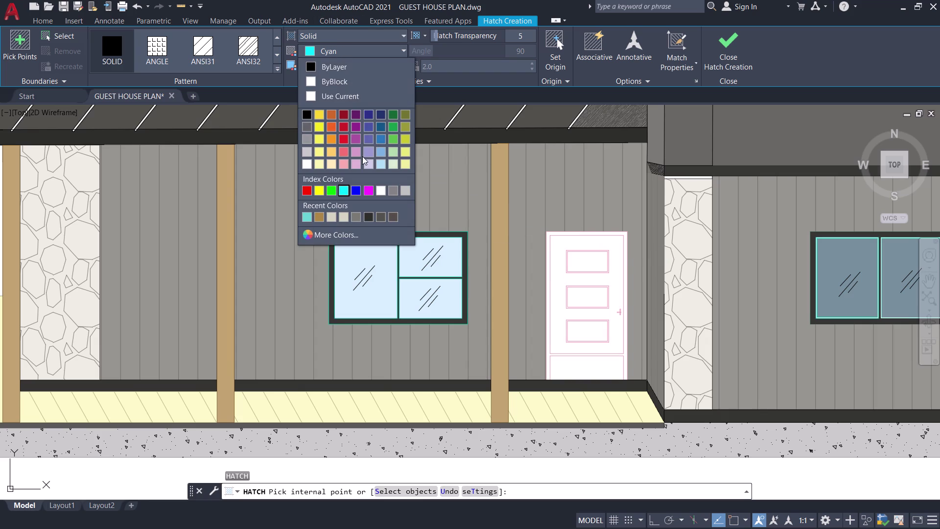
click(304, 190)
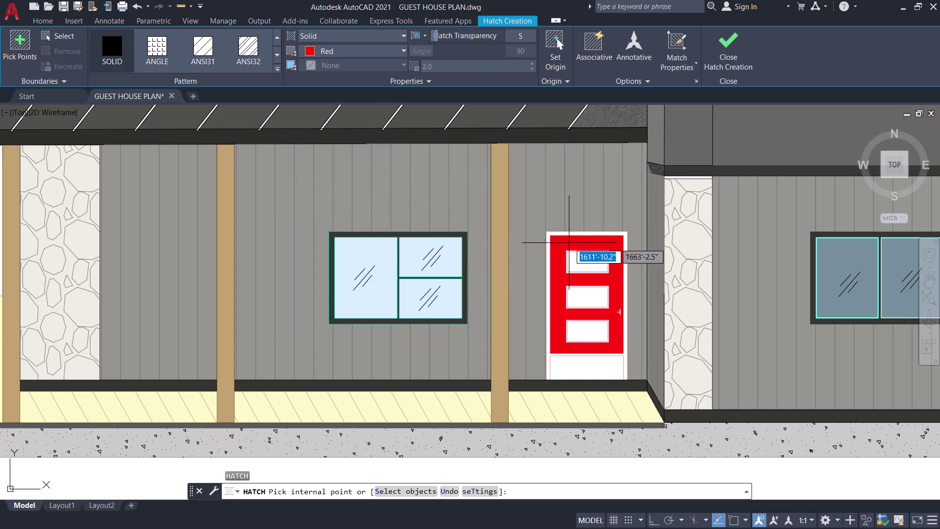
scroll(down, 3)
middle_drag(570, 243, 594, 277)
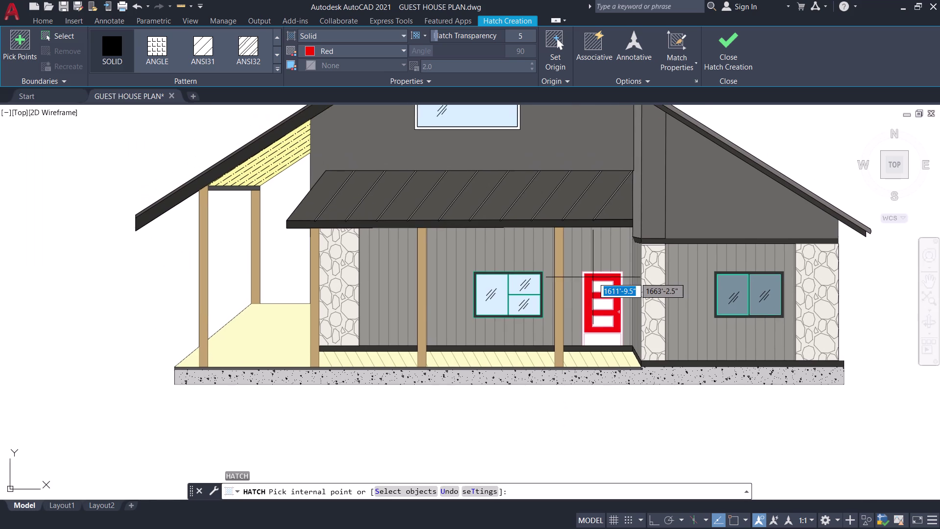
scroll(up, 3)
click(592, 276)
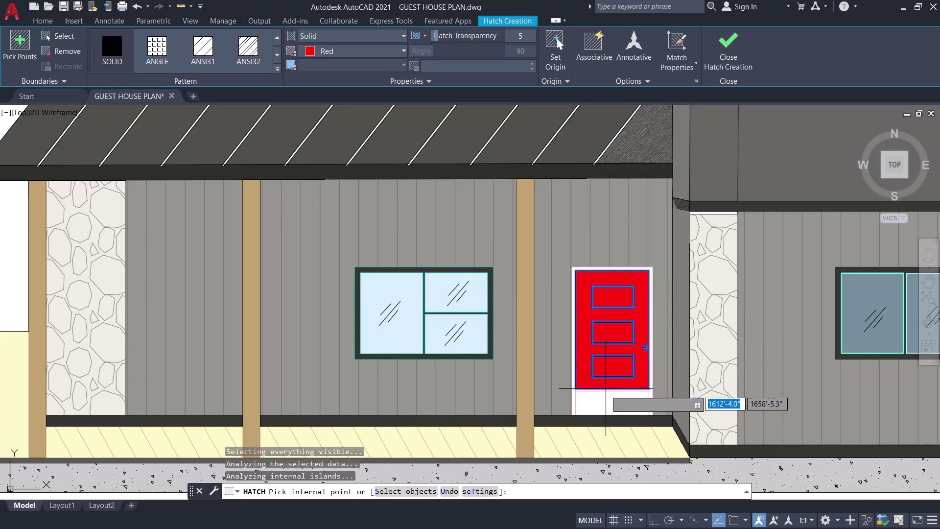
scroll(up, 3)
click(604, 393)
scroll(down, 3)
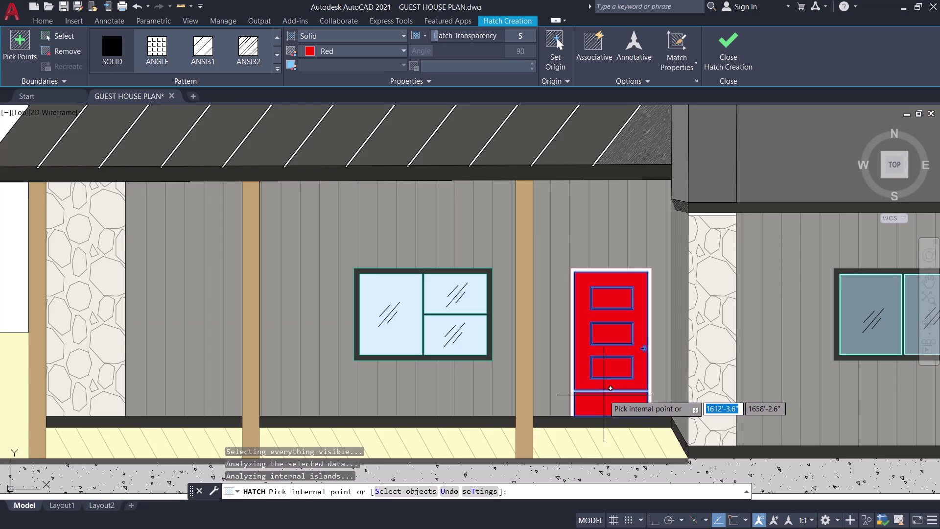
scroll(up, 3)
scroll(up, 3)
scroll(up, 3)
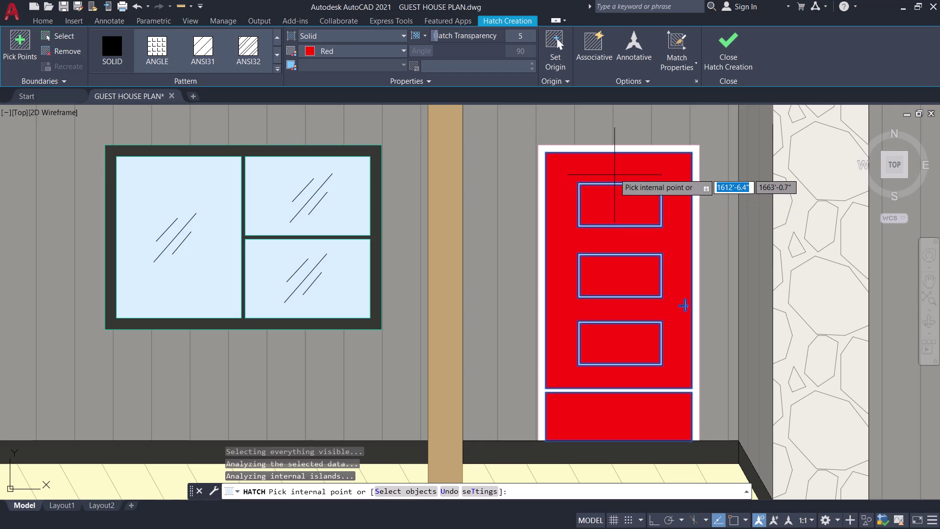
Set the red door hatch's transparency to 26 and close it.
drag(441, 35, 483, 40)
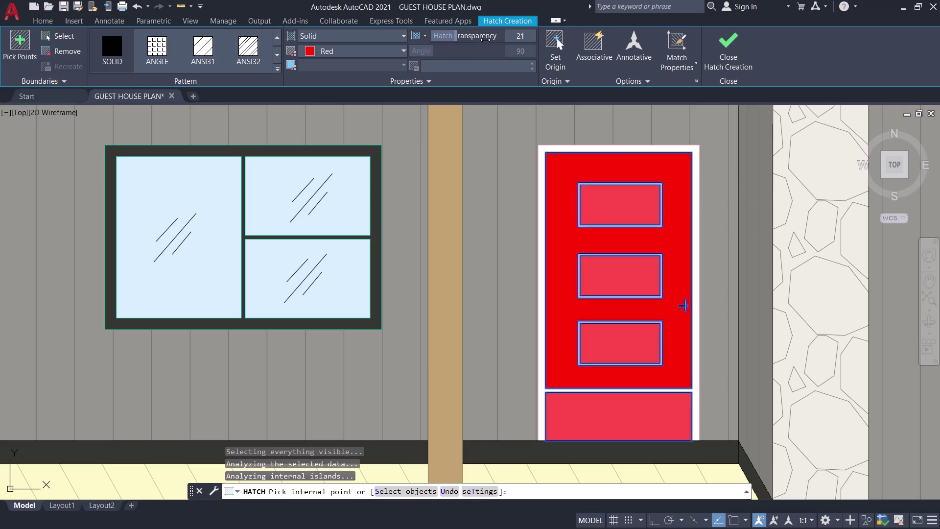
drag(483, 39, 489, 43)
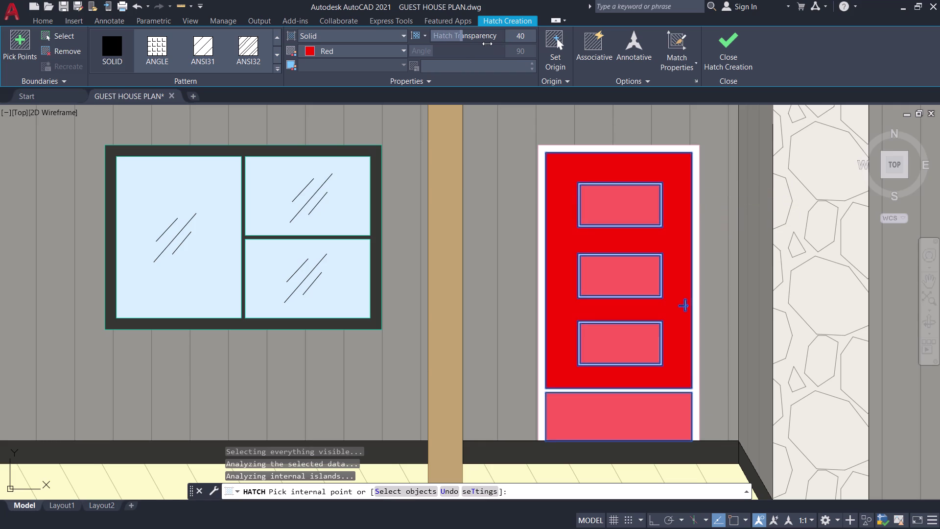
drag(489, 44, 469, 44)
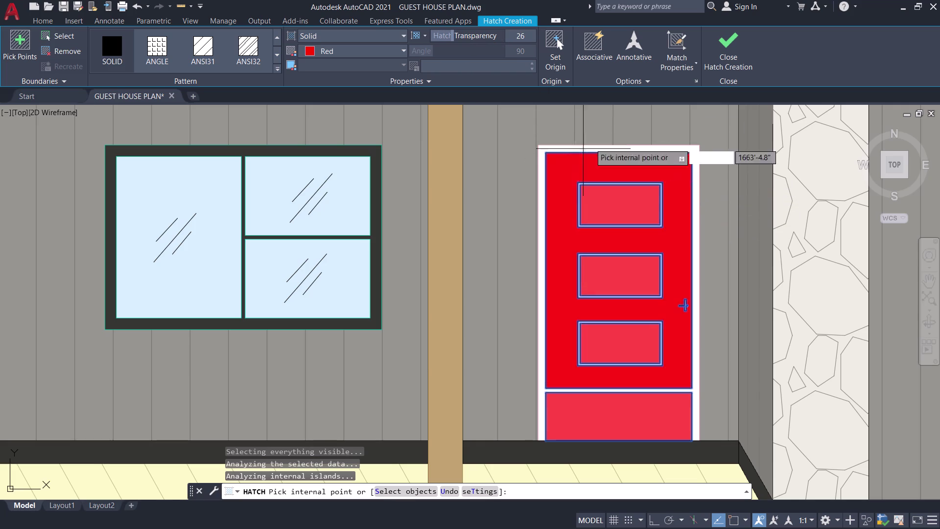
click(731, 43)
scroll(down, 3)
middle_drag(580, 224, 627, 252)
scroll(up, 3)
scroll(down, 3)
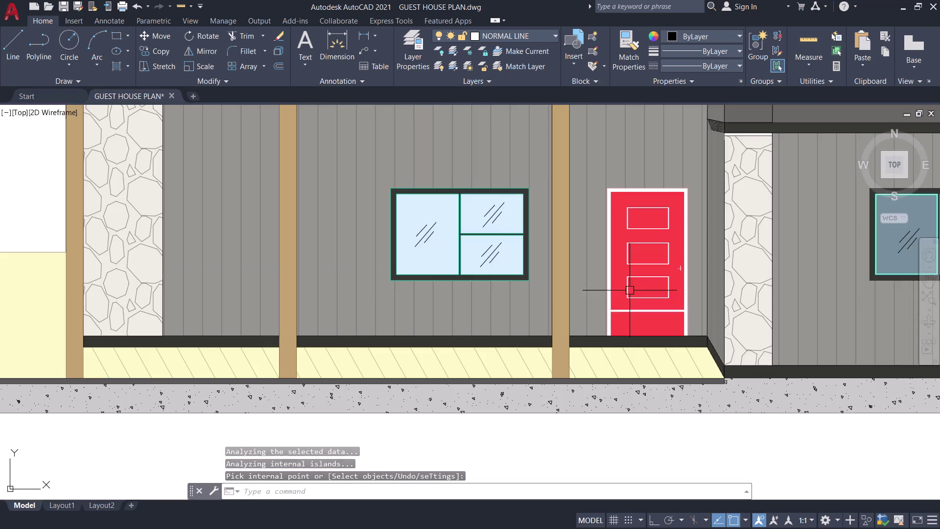
Hatch the door frame in solid colour 45,45,42 at transparency 10.
scroll(up, 3)
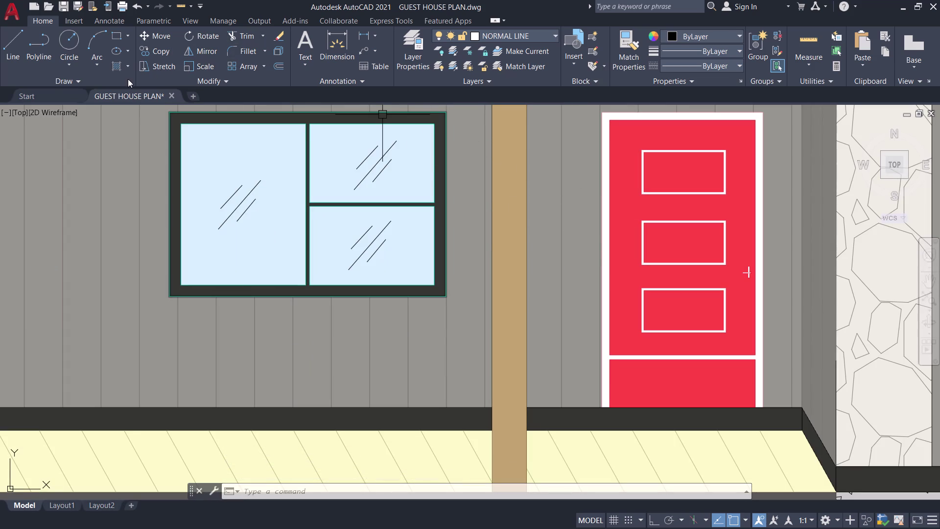
click(117, 62)
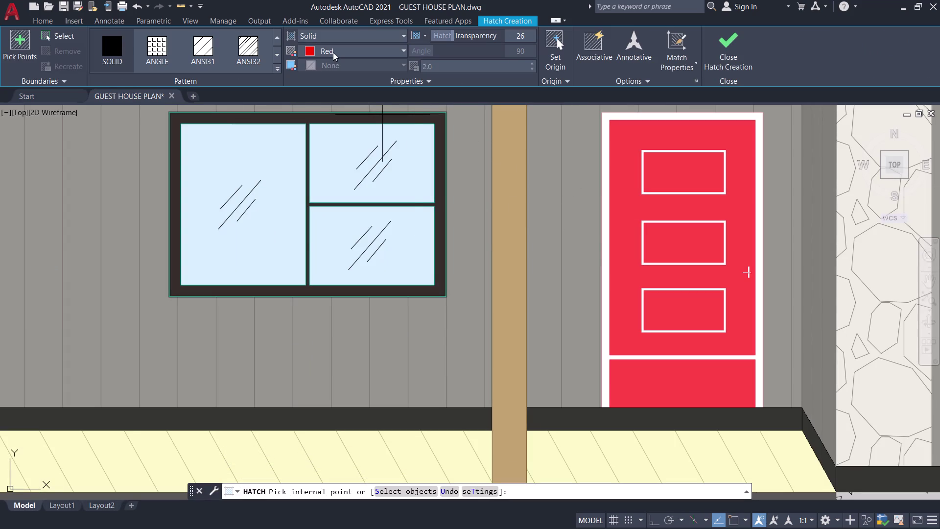
click(334, 49)
click(369, 217)
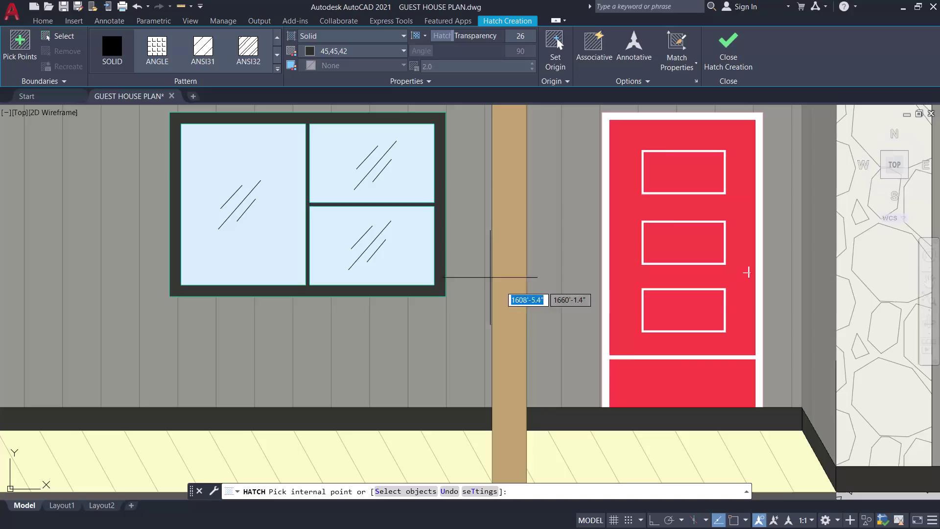
scroll(up, 3)
click(589, 340)
scroll(down, 3)
drag(451, 36, 440, 34)
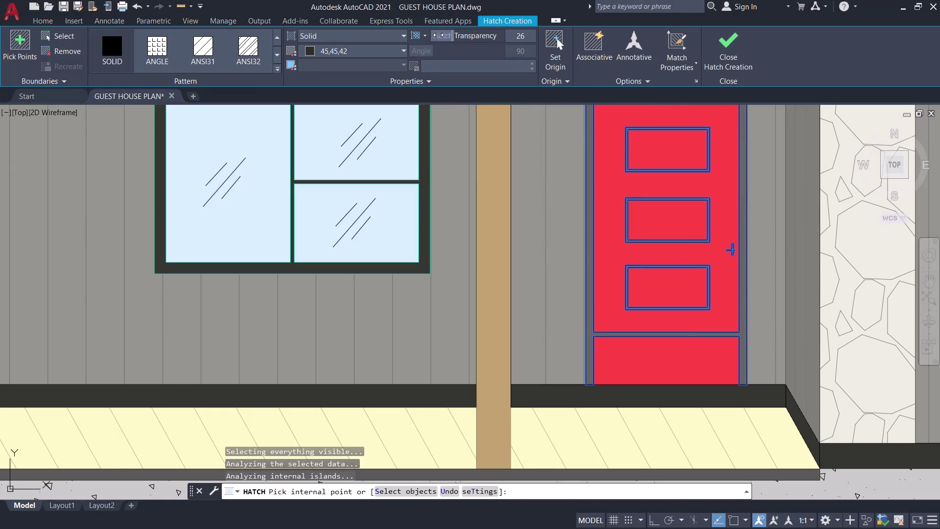
drag(439, 35, 409, 32)
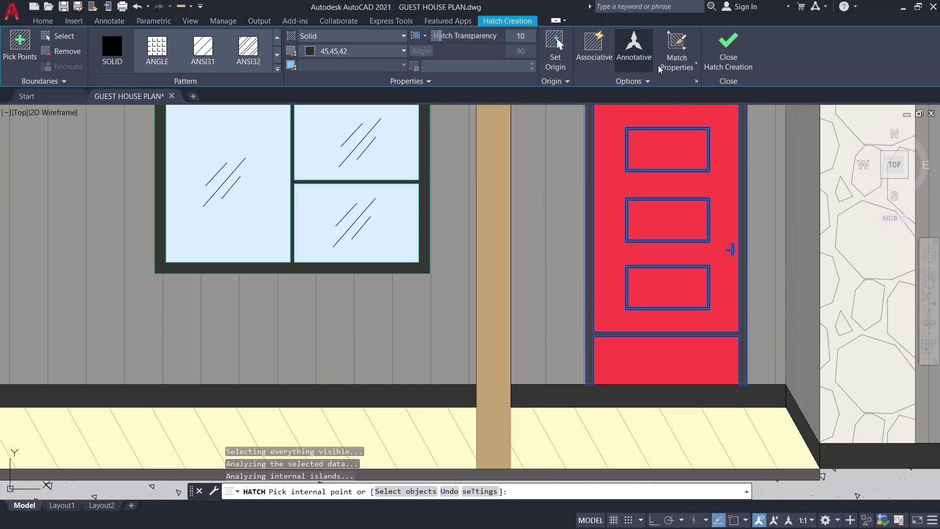
click(727, 47)
scroll(down, 3)
scroll(down, 3)
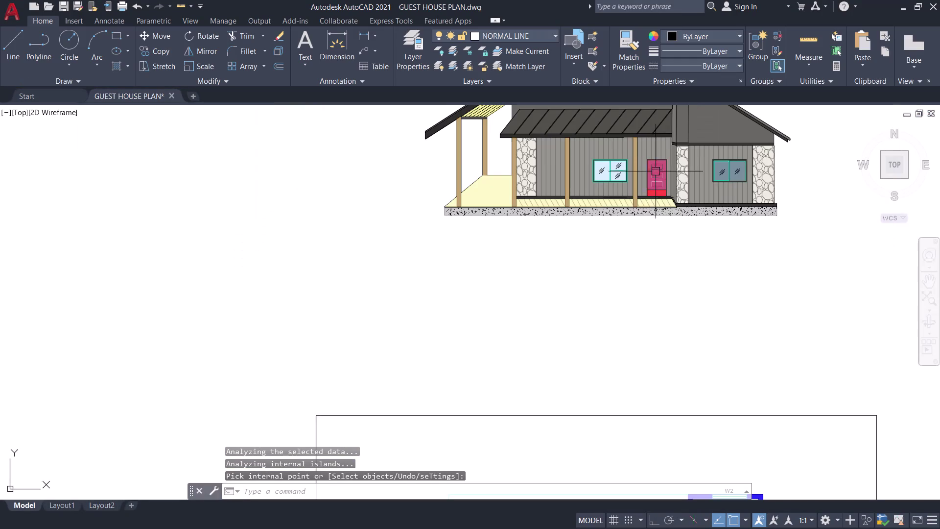
middle_drag(634, 245, 618, 311)
scroll(up, 3)
middle_drag(633, 318, 633, 324)
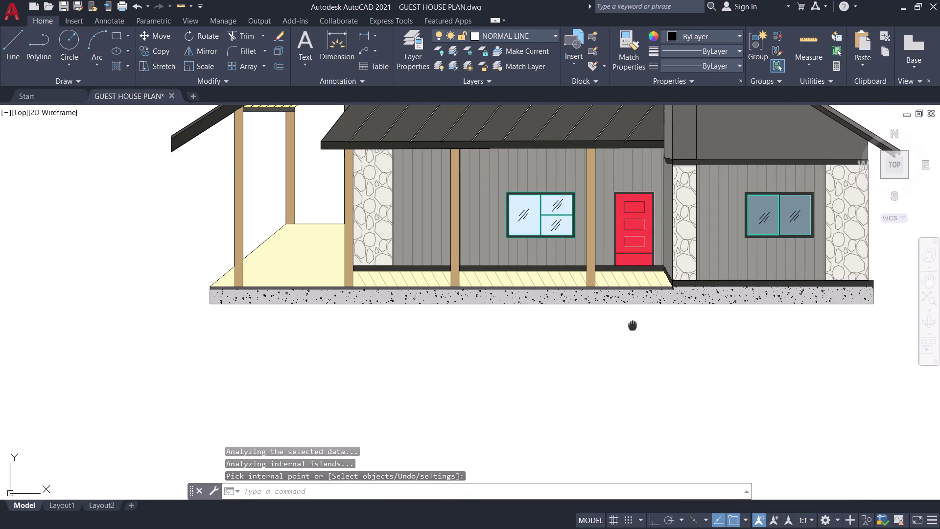
middle_drag(633, 324, 636, 358)
scroll(up, 3)
scroll(up, 3)
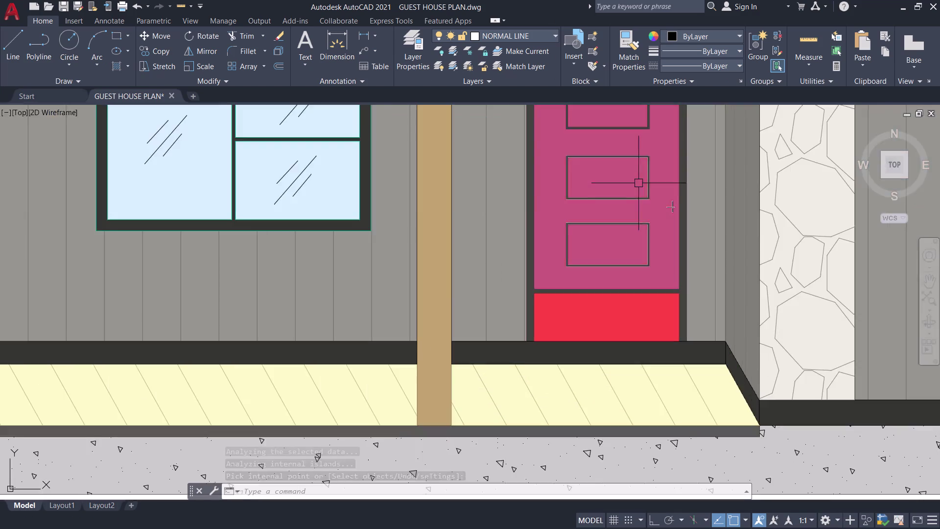
scroll(up, 3)
scroll(down, 3)
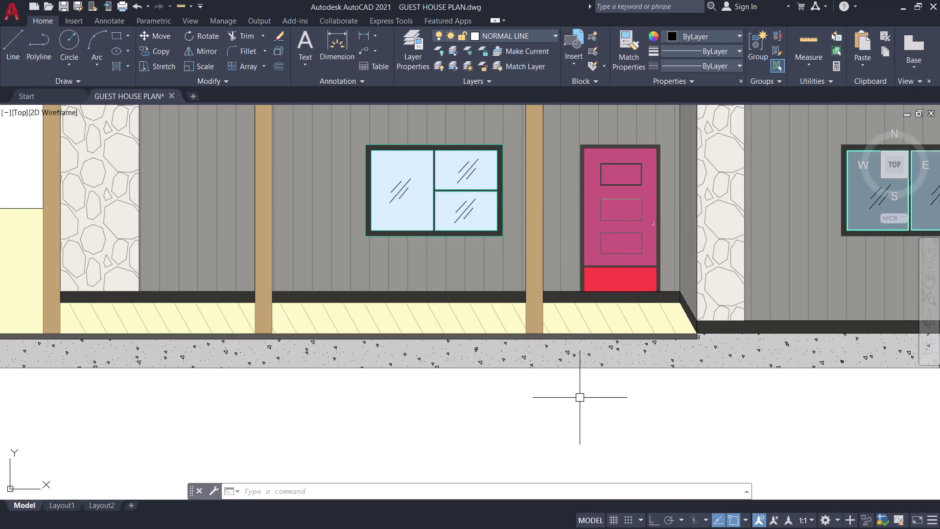
middle_drag(582, 398, 619, 441)
scroll(up, 3)
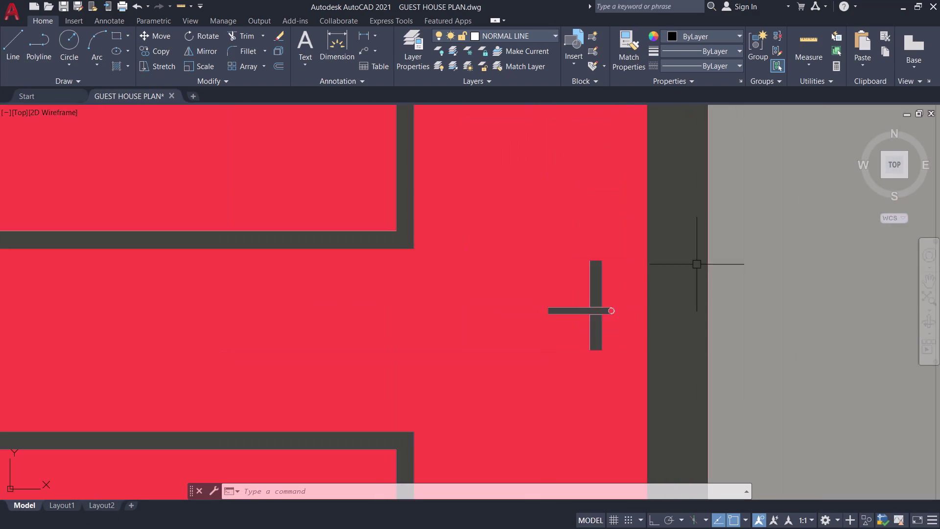
scroll(down, 3)
scroll(down, 3)
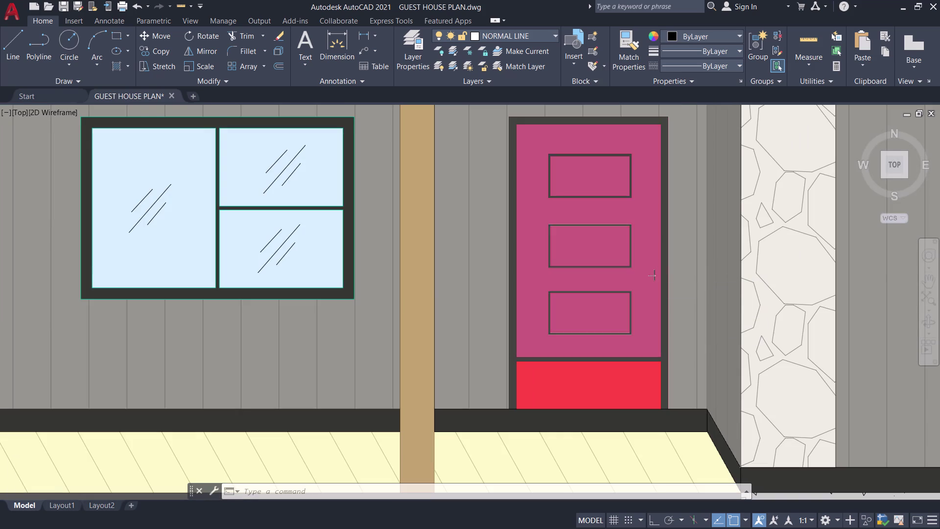
scroll(down, 3)
middle_drag(558, 431, 638, 449)
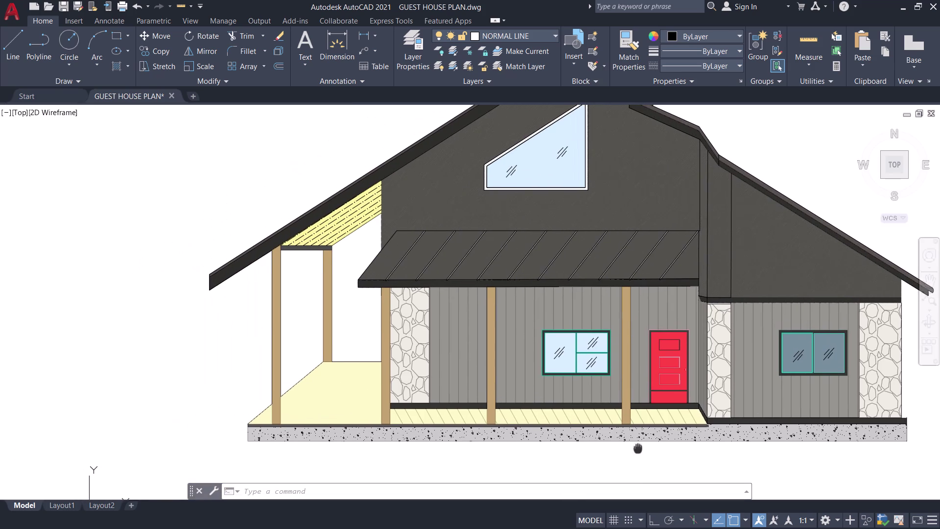
middle_drag(638, 448, 638, 448)
scroll(up, 3)
click(674, 361)
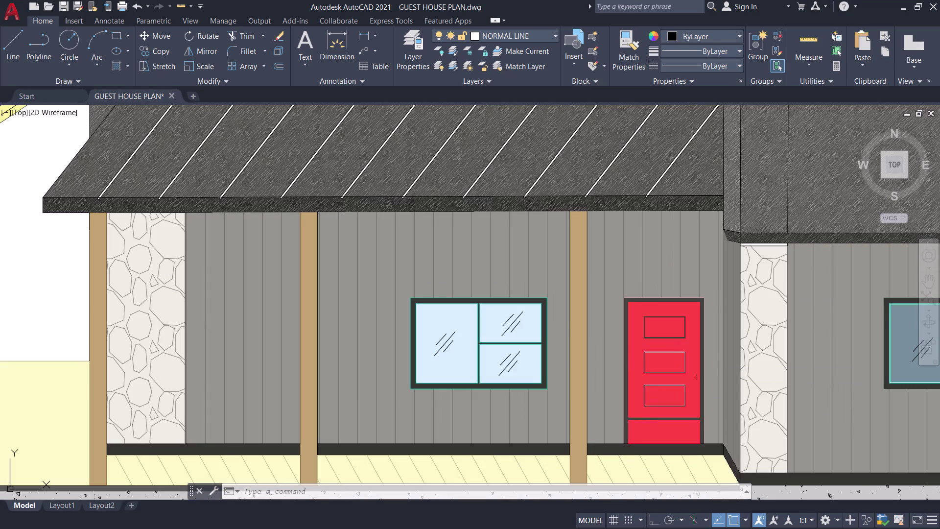
key(Escape)
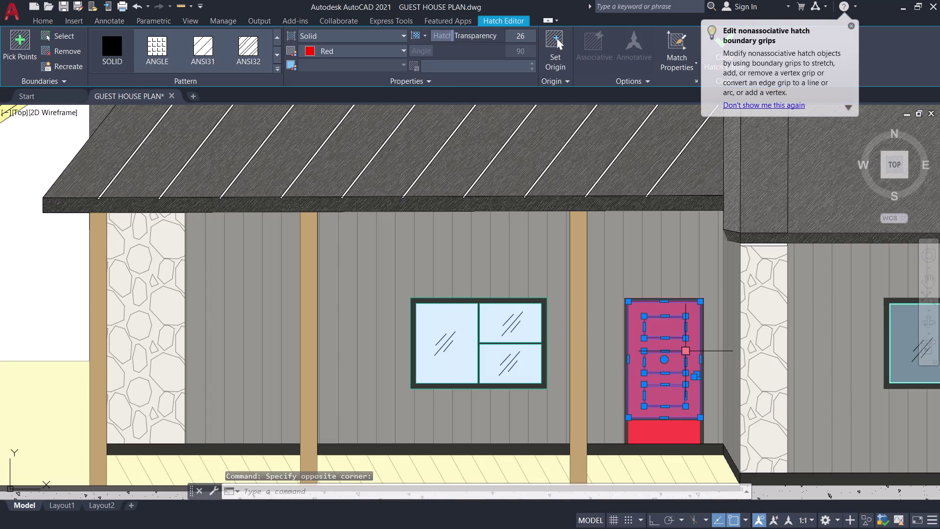
key(Escape)
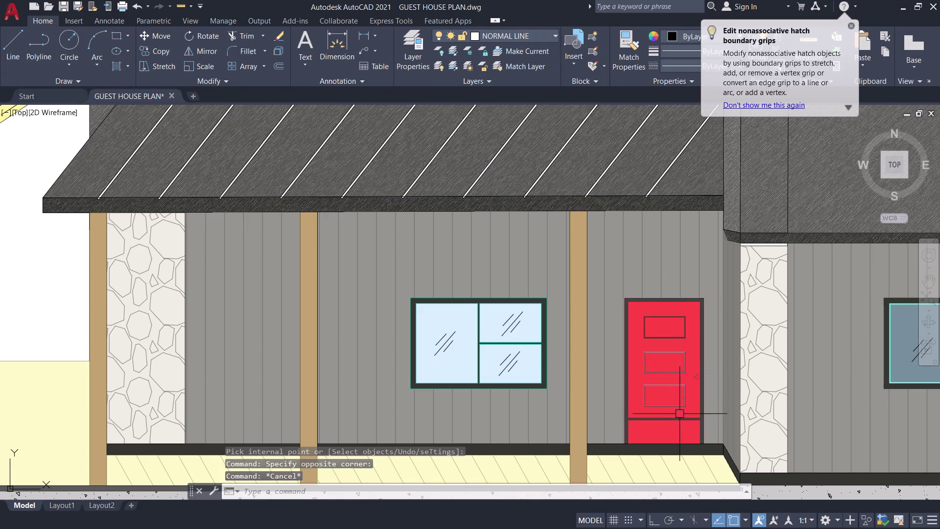
scroll(up, 3)
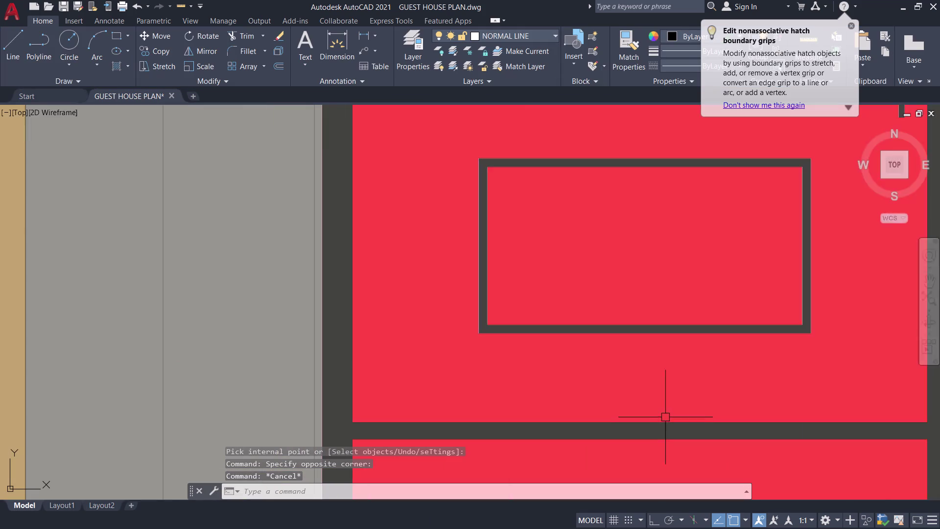
scroll(down, 3)
middle_drag(647, 372, 634, 266)
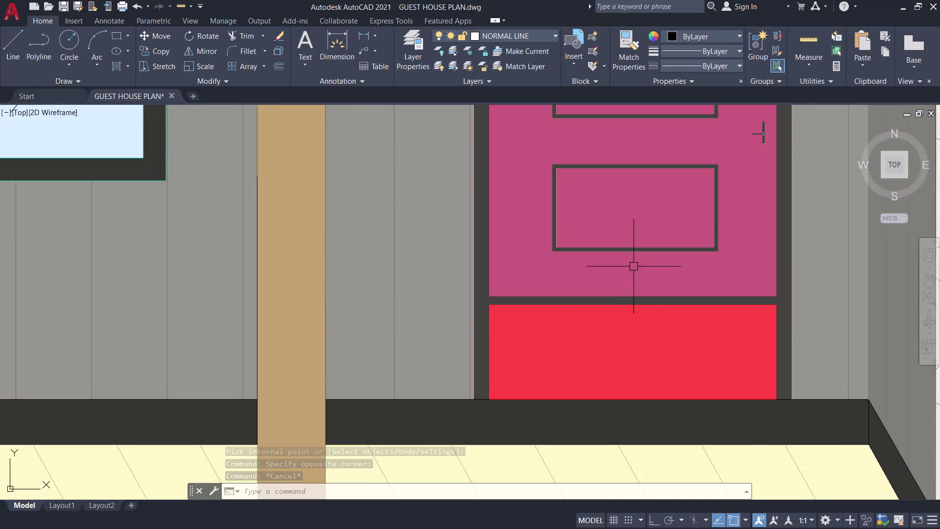
click(640, 301)
scroll(up, 3)
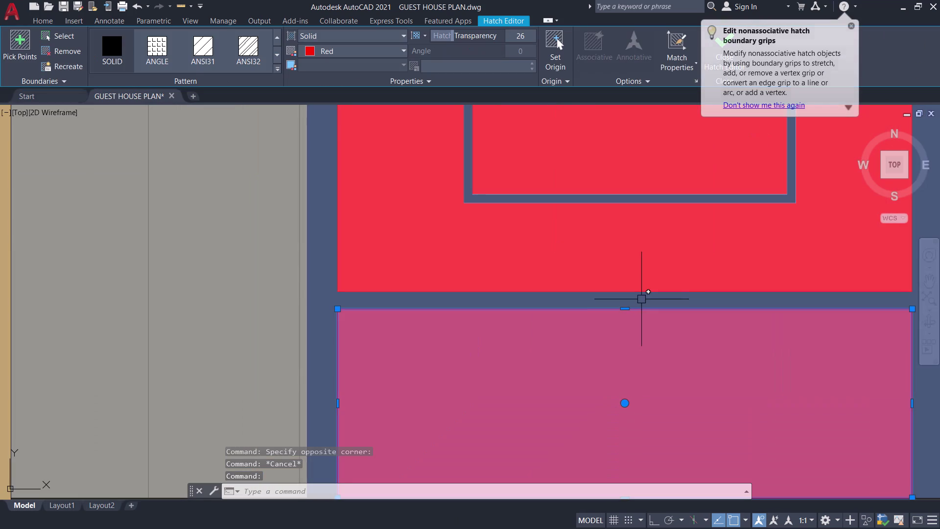
key(Escape)
click(641, 299)
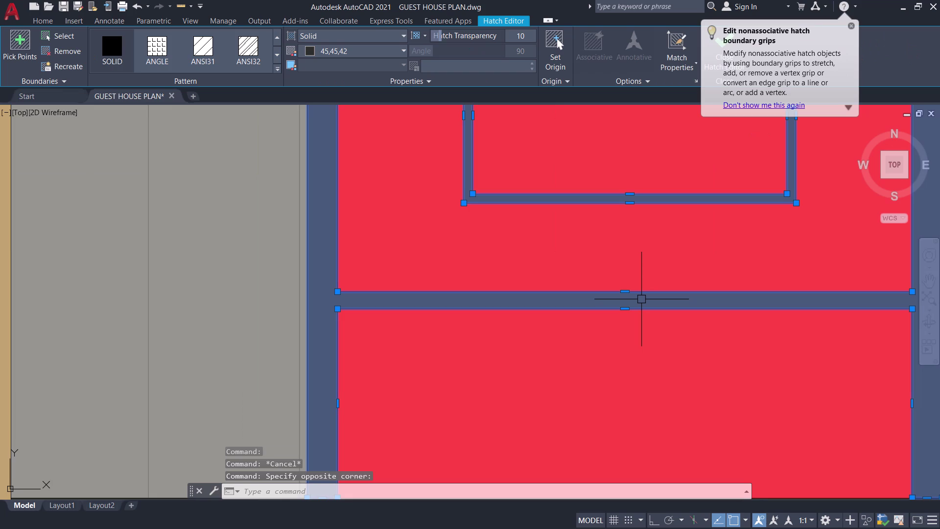
scroll(down, 3)
key(Escape)
scroll(down, 3)
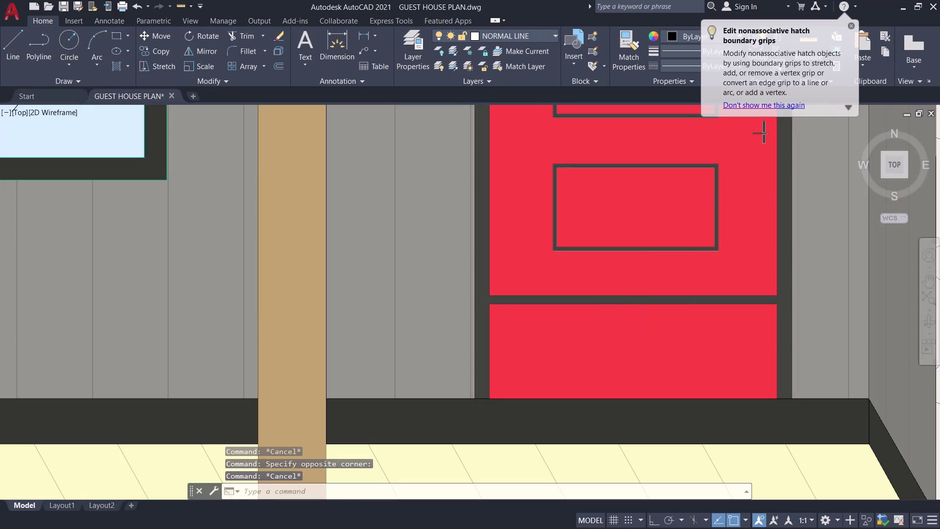
scroll(down, 3)
scroll(down, 3)
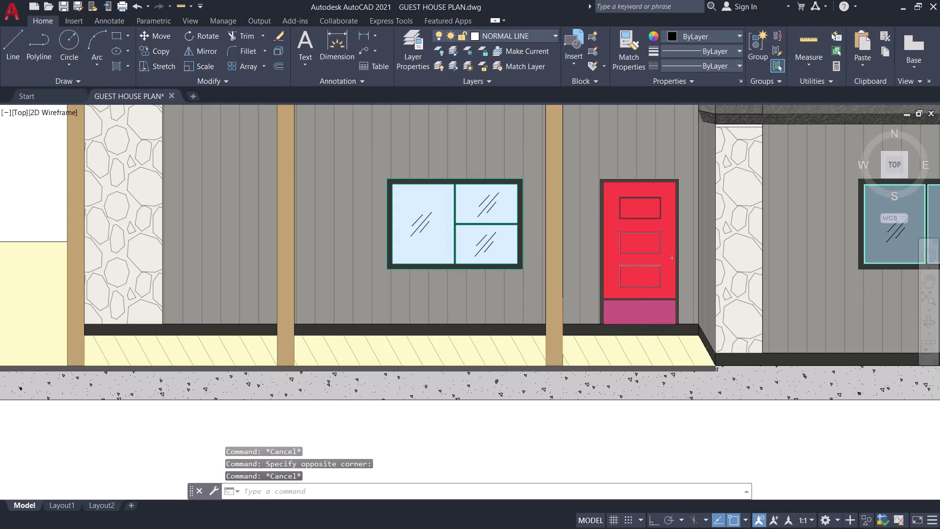
Pan and zoom around the front elevation, then save the drawing.
middle_drag(643, 387, 687, 406)
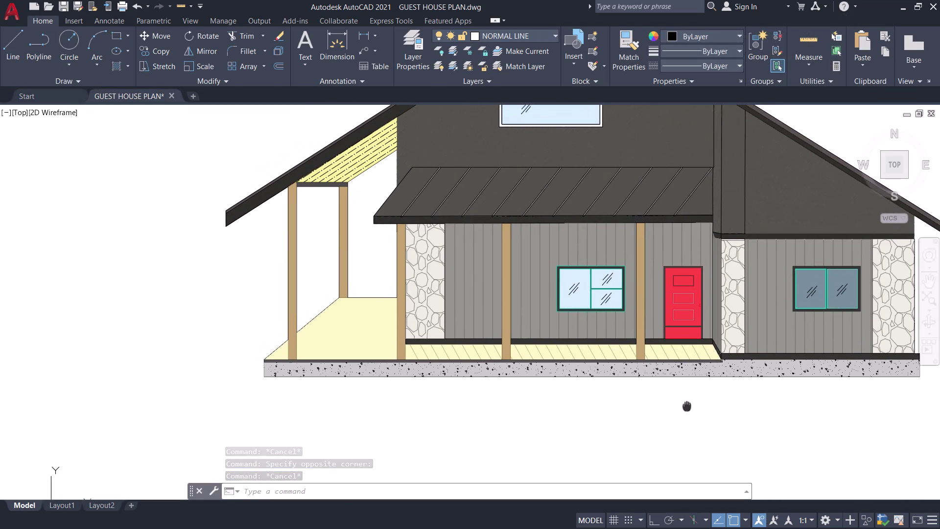
middle_drag(687, 406, 686, 432)
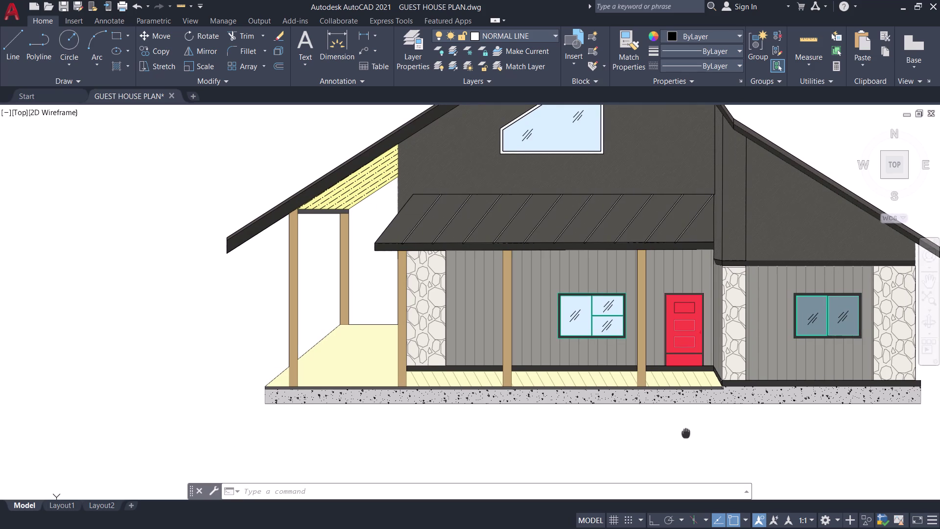
middle_drag(685, 432, 677, 427)
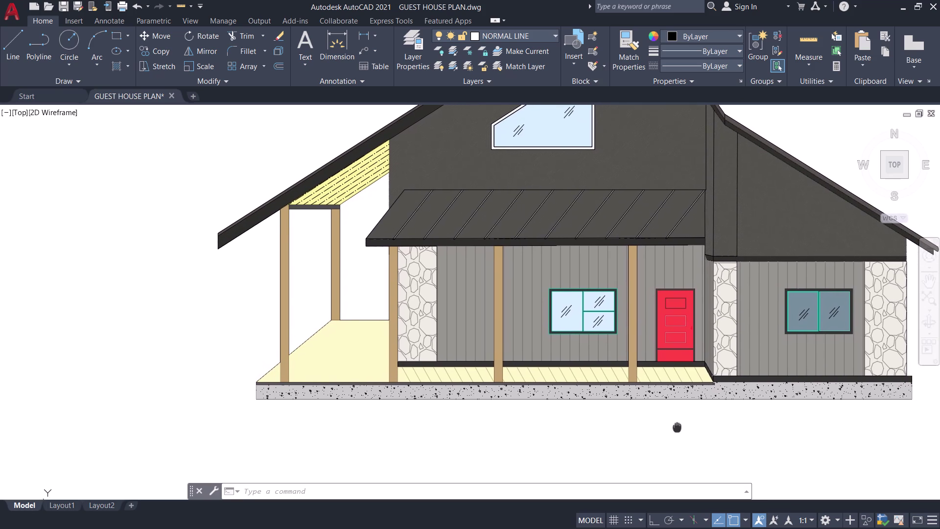
middle_drag(677, 427, 676, 423)
scroll(up, 3)
scroll(up, 3)
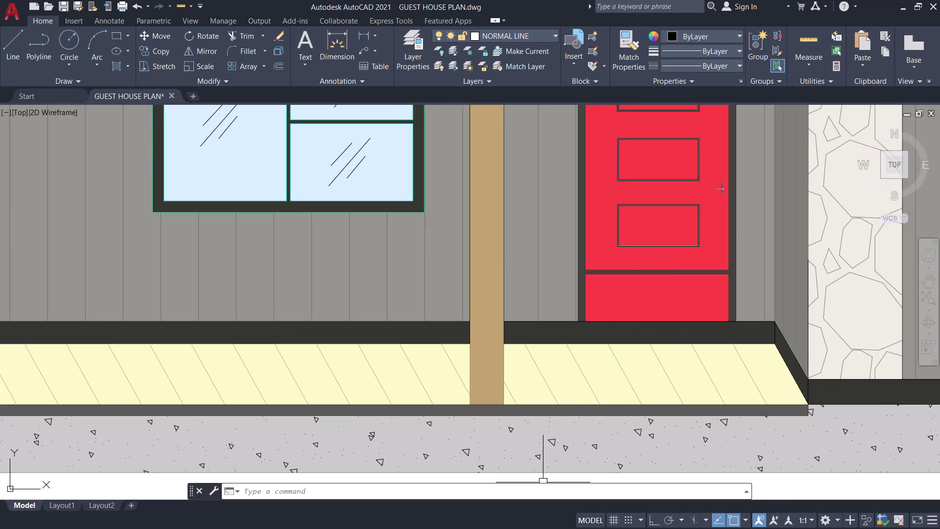
scroll(down, 3)
scroll(down, 3)
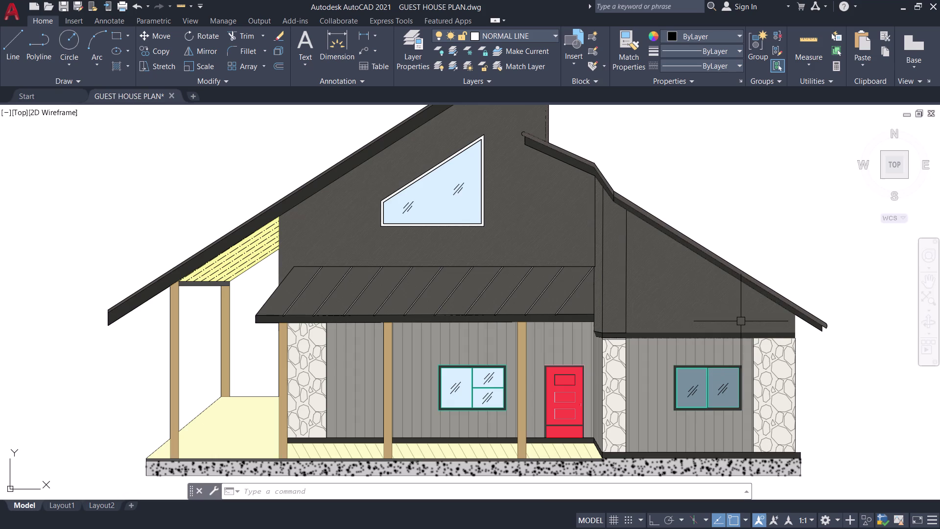
key(ctrl+s)
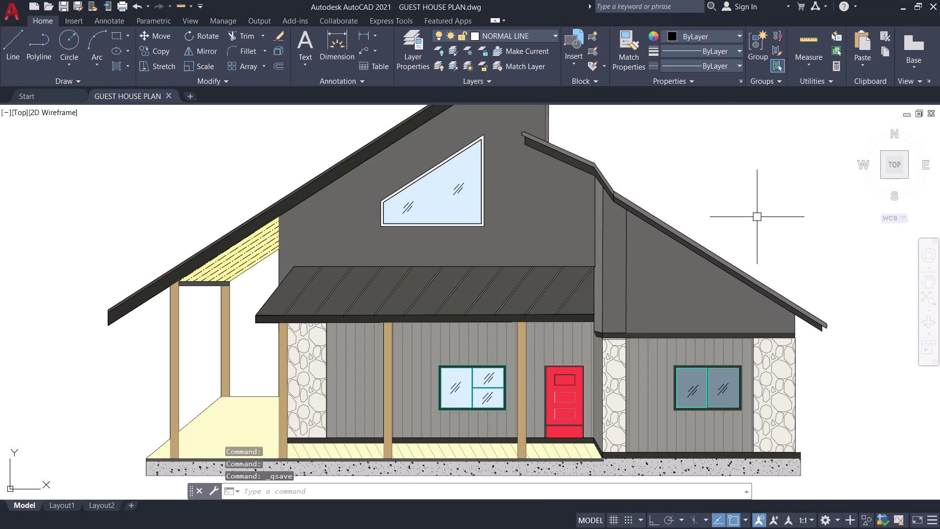
Reposition the view on the elevation and save the drawing again.
middle_drag(768, 189, 827, 187)
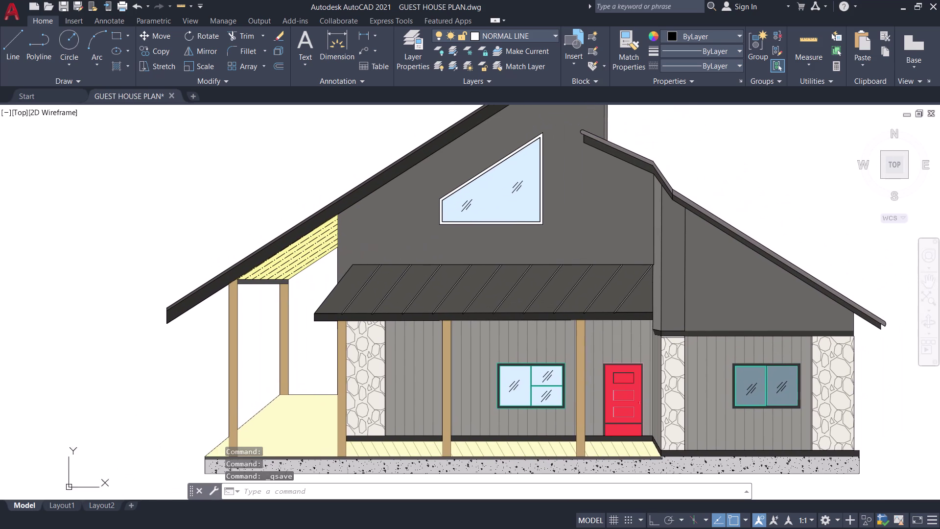
scroll(down, 3)
middle_drag(796, 186, 727, 263)
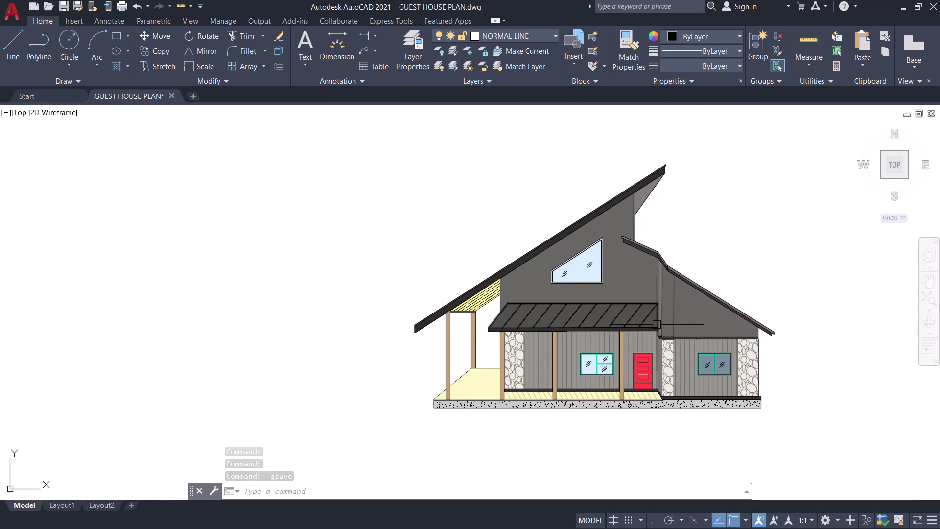
scroll(up, 3)
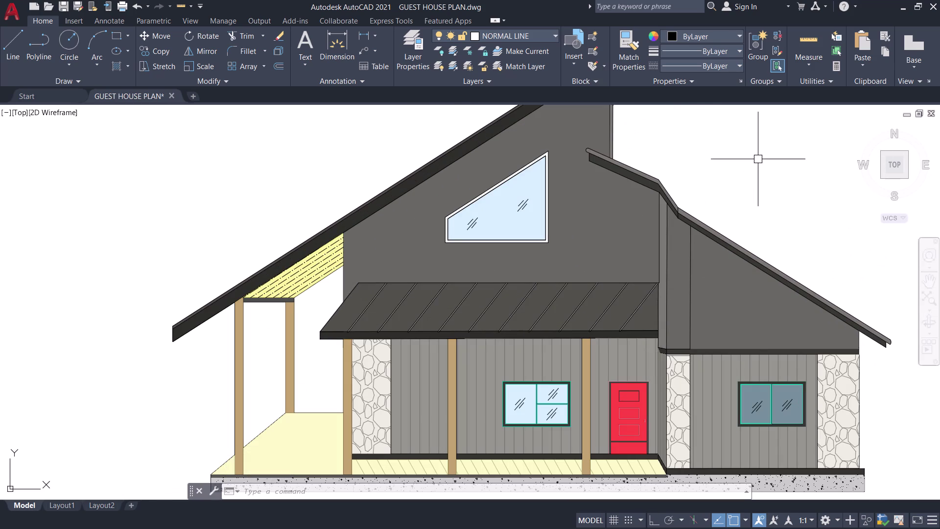
scroll(down, 3)
middle_drag(760, 172, 683, 227)
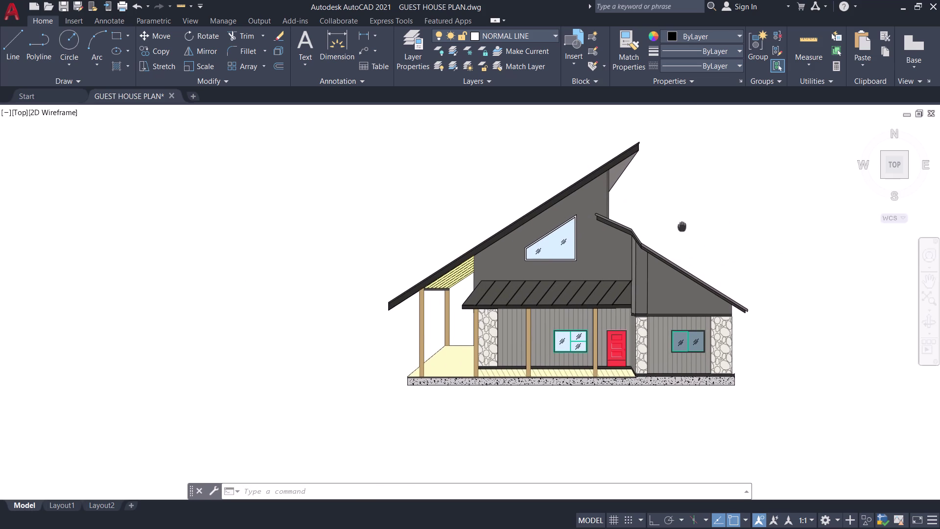
middle_drag(682, 227, 678, 215)
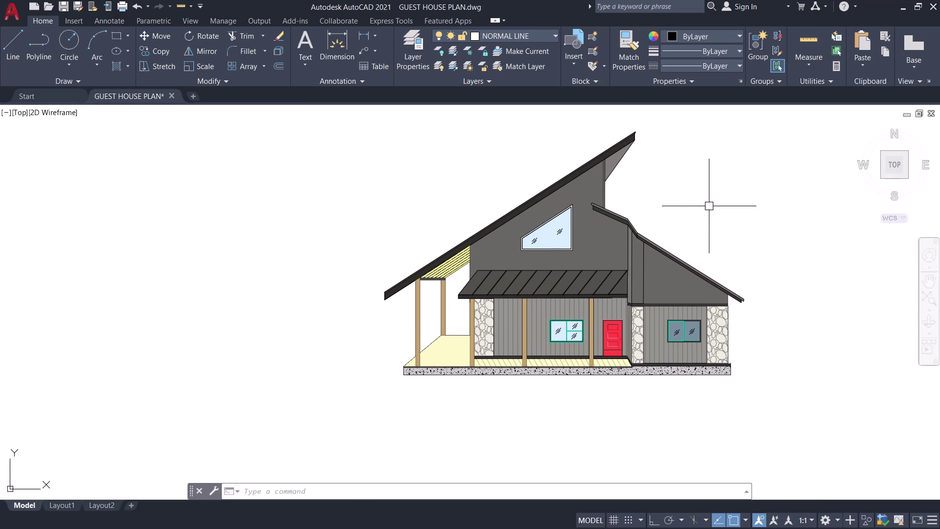
key(ctrl+s)
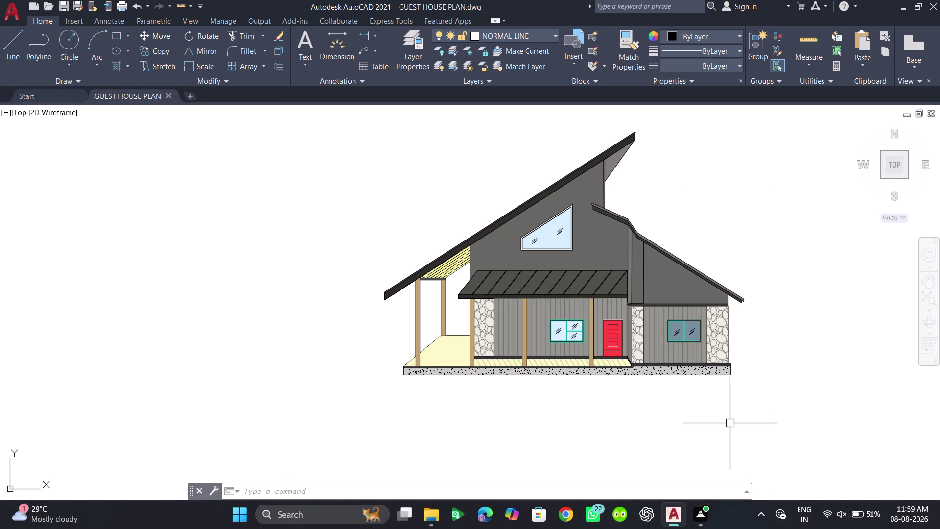
Window-select the right window's glass hatches to open them in Hatch Editor.
scroll(up, 3)
click(691, 350)
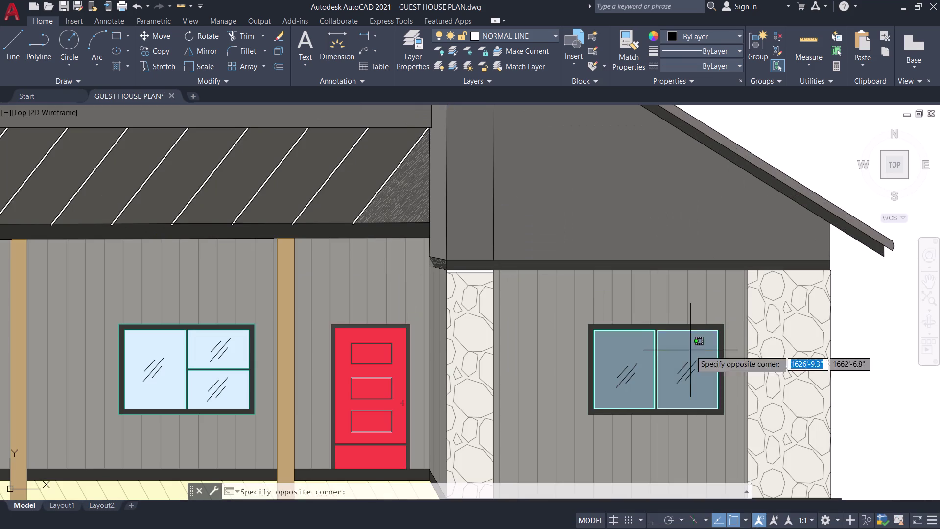
click(635, 347)
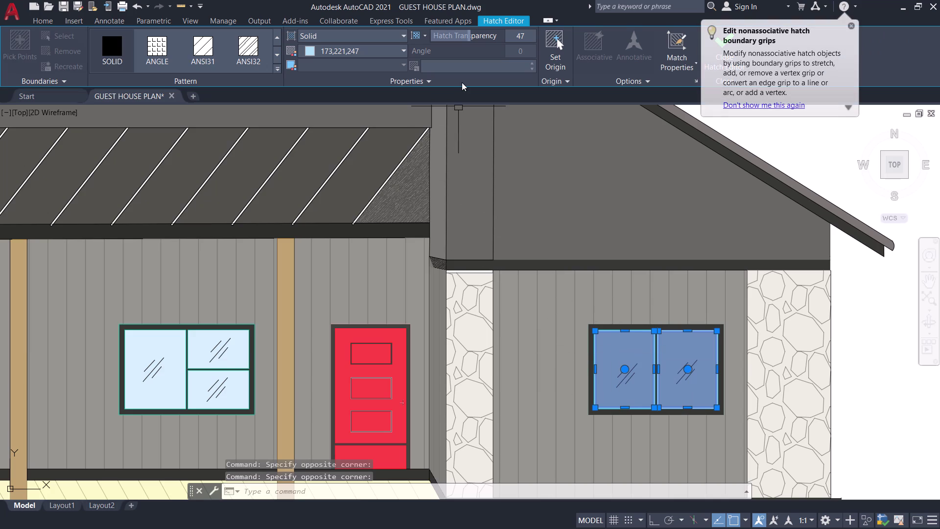
Set the right window's glass hatch transparency to 70.
drag(469, 34, 453, 34)
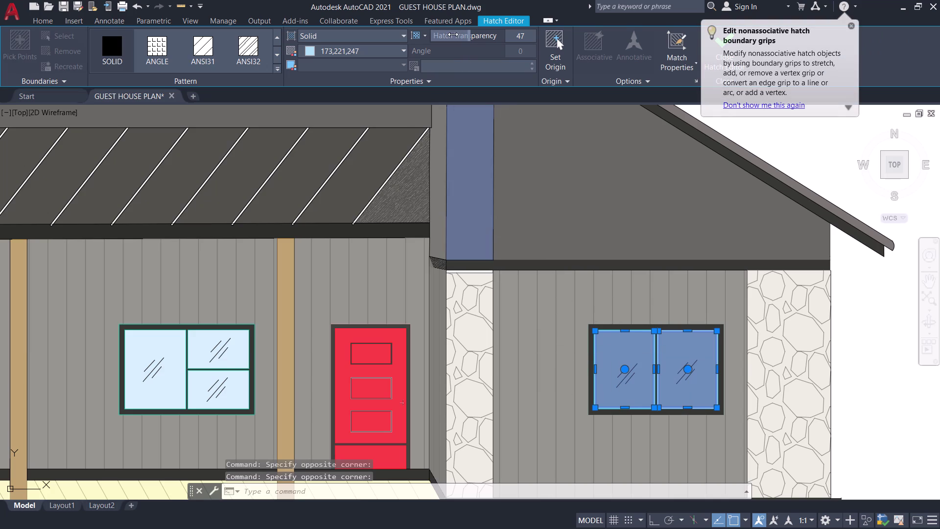
drag(453, 34, 490, 38)
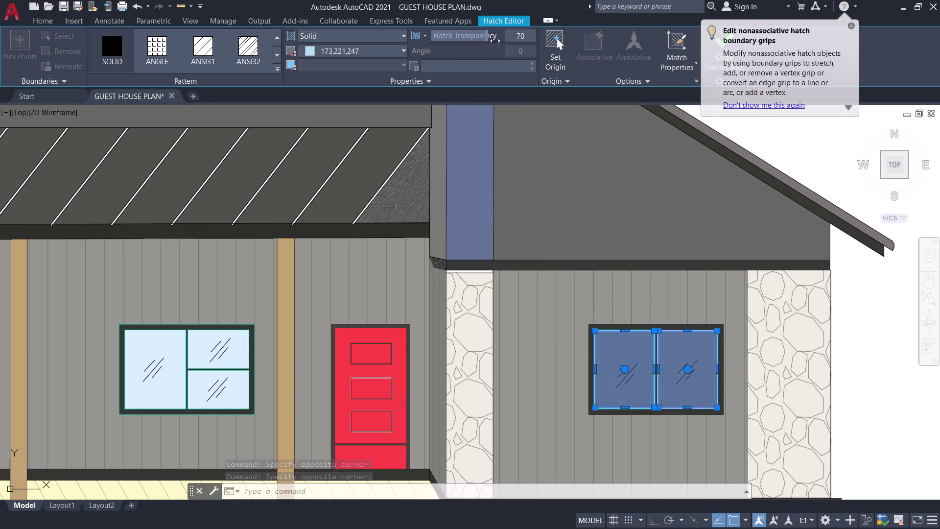
click(848, 20)
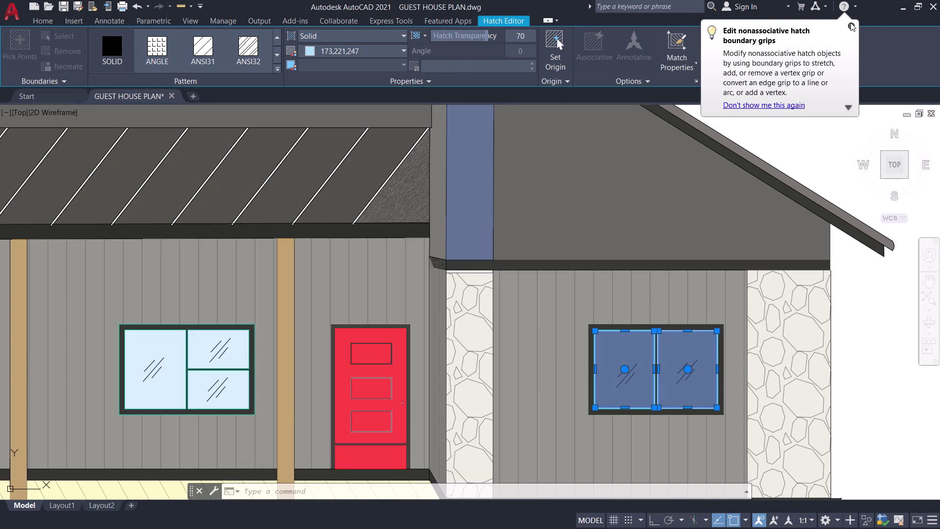
click(850, 22)
key(Escape)
Send the right wing's grey siding hatch to back and close Hatch Editor.
scroll(down, 3)
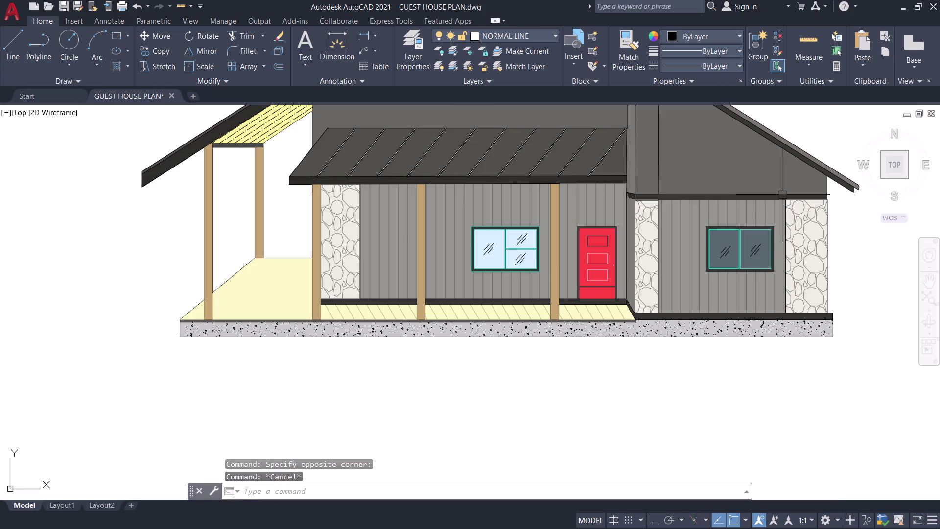
click(748, 215)
scroll(up, 3)
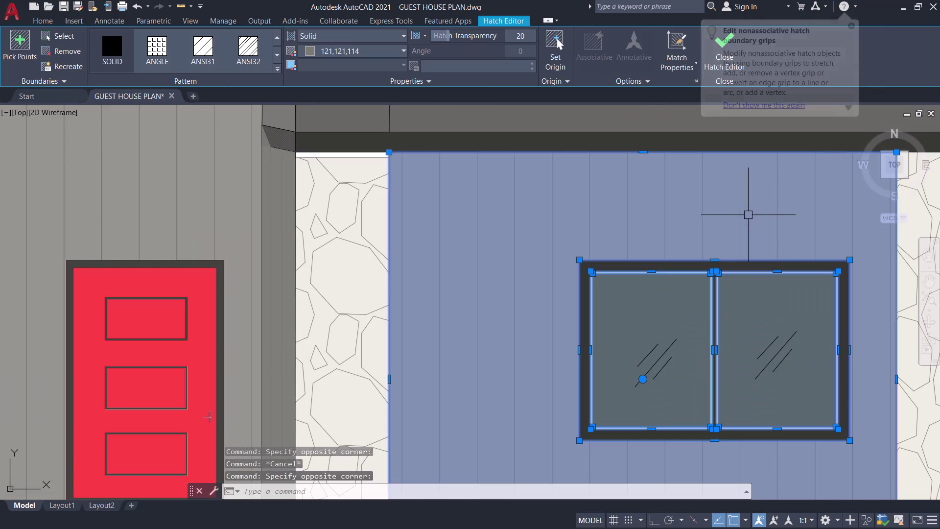
click(640, 80)
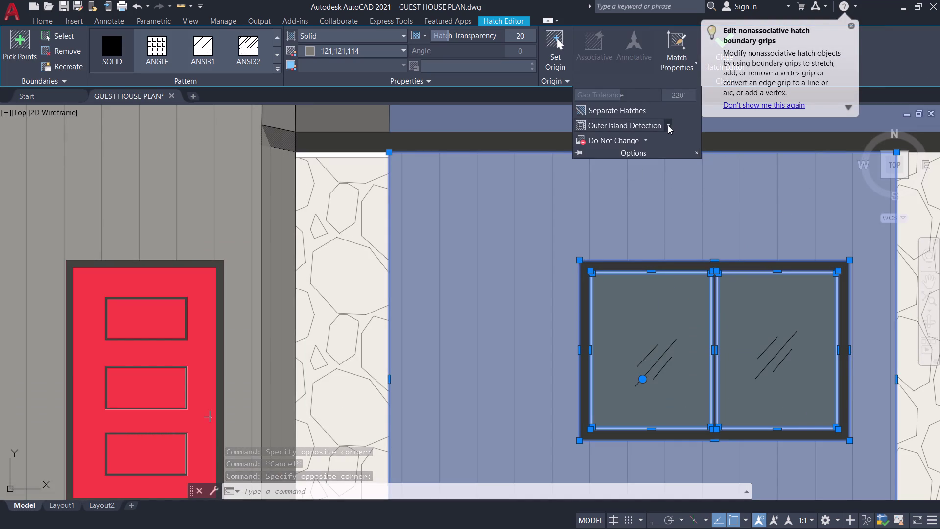
click(645, 140)
click(633, 182)
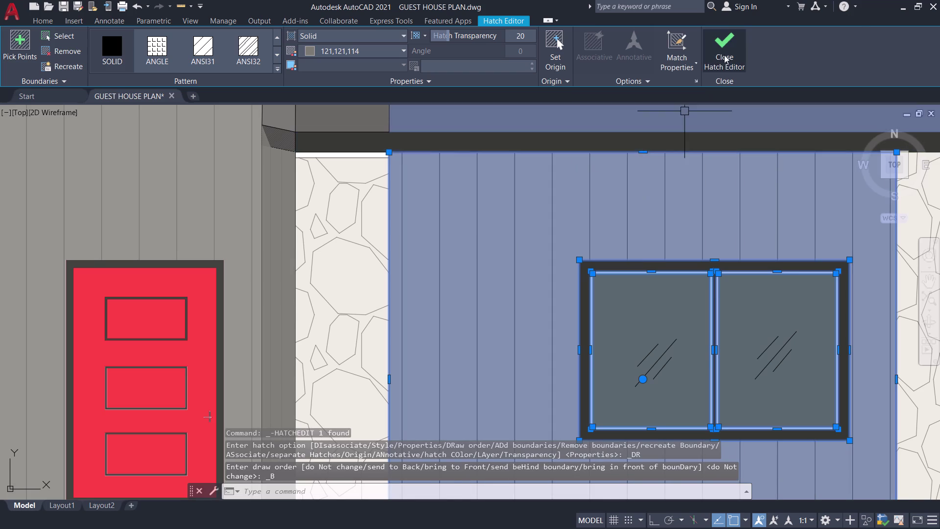
click(727, 48)
scroll(down, 3)
scroll(down, 3)
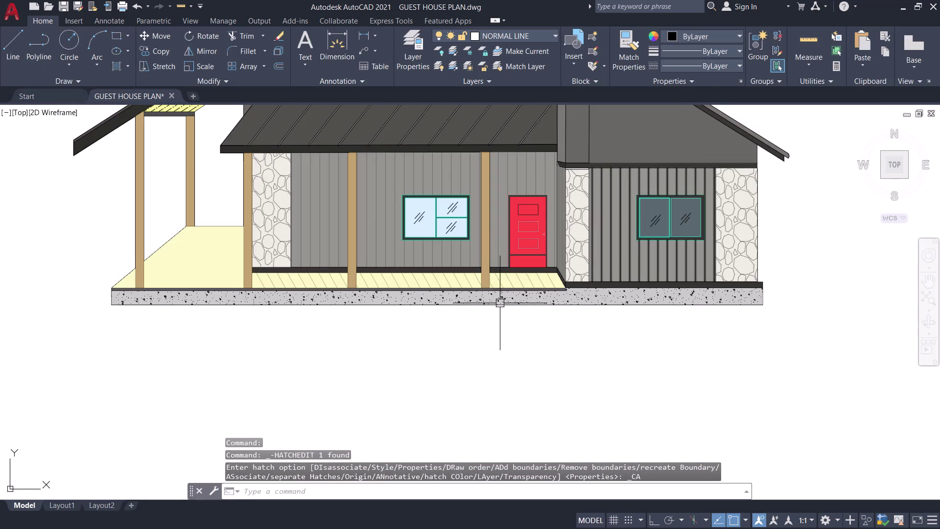
Erase the right-wing window's two glass pane hatches.
middle_drag(488, 327, 427, 383)
middle_drag(534, 383, 515, 433)
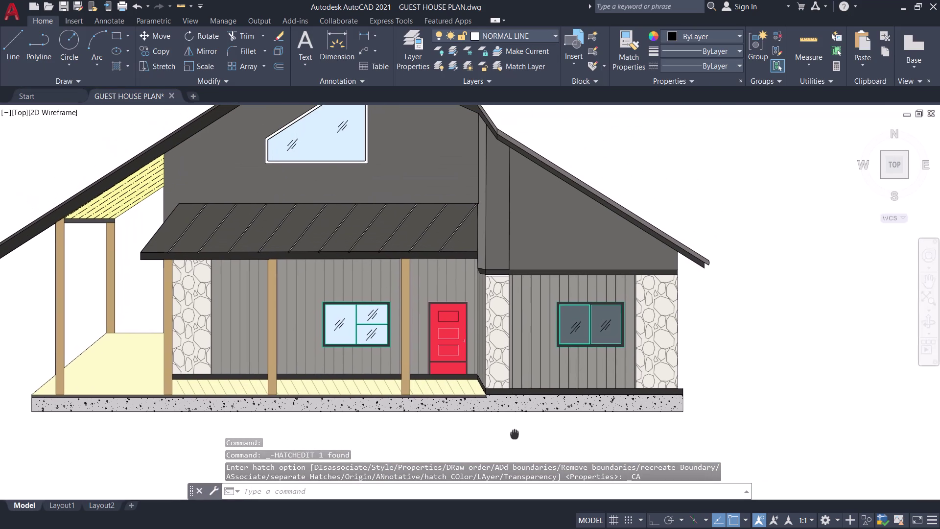
middle_drag(514, 433, 515, 435)
scroll(up, 3)
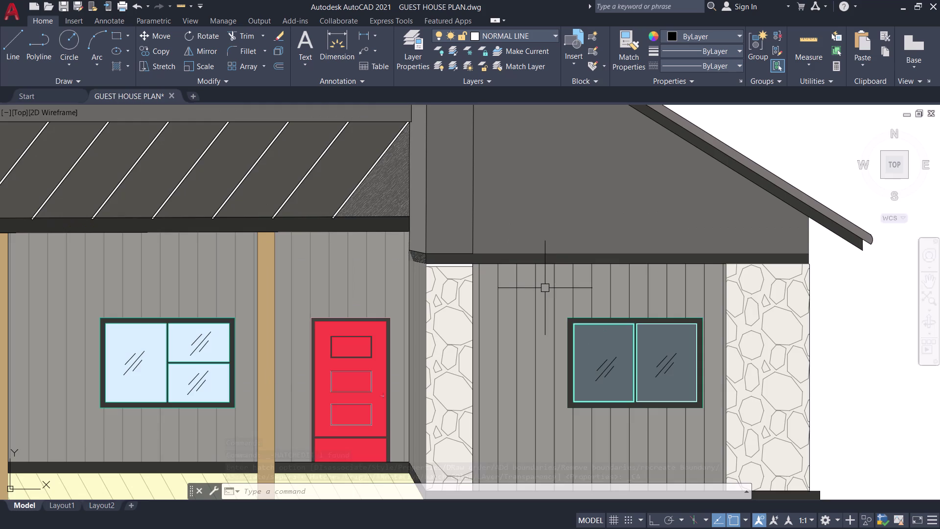
scroll(up, 3)
click(612, 335)
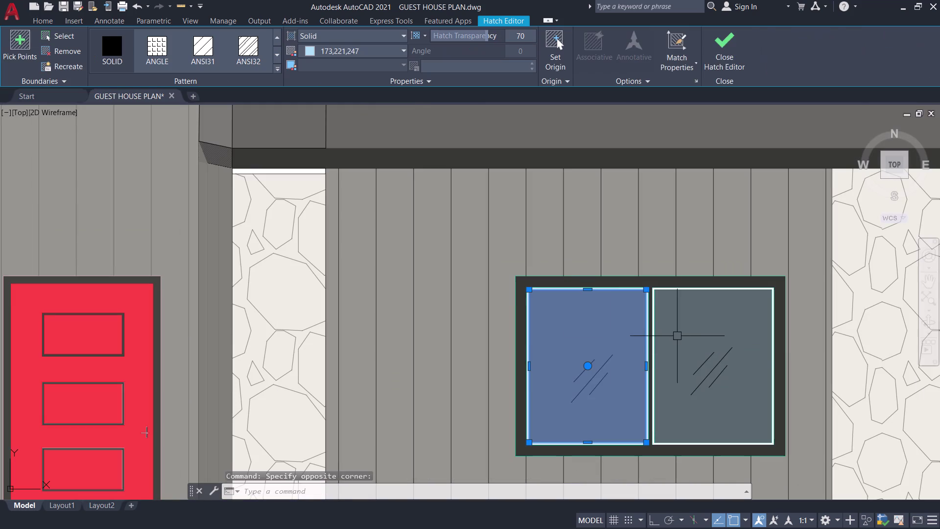
click(688, 334)
key(e)
key(space)
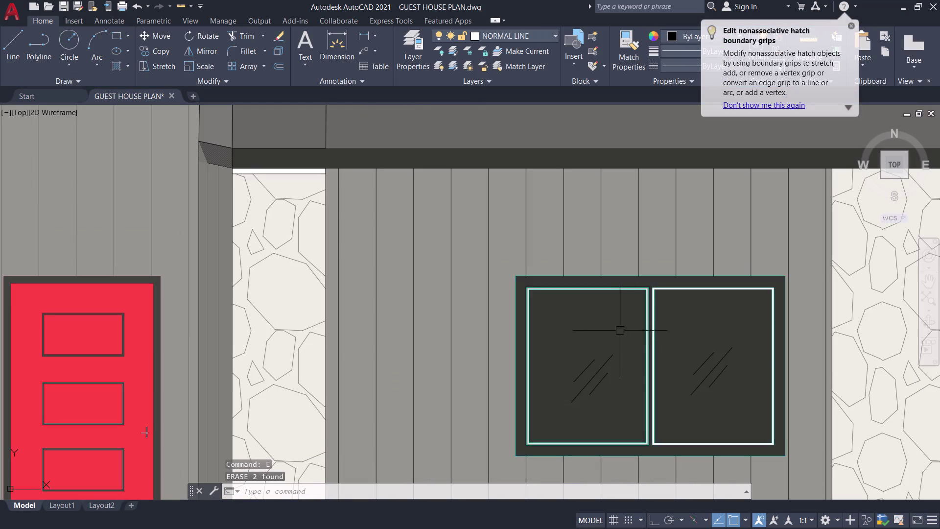
Erase the dark frame hatch around the panes.
click(610, 330)
text(E)
key(space)
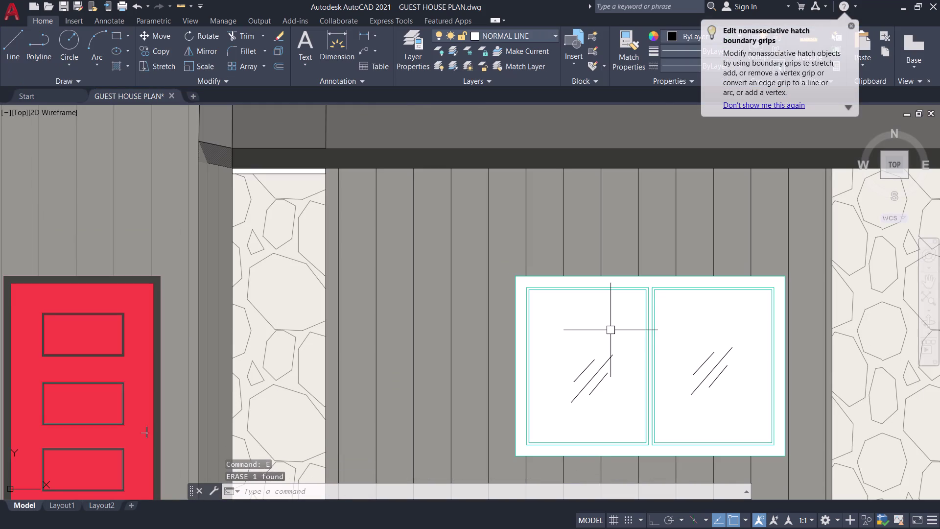
scroll(down, 3)
scroll(up, 3)
Hatch both right-wing panes with colour 173,221,247 at transparency 38.
text(H)
key(space)
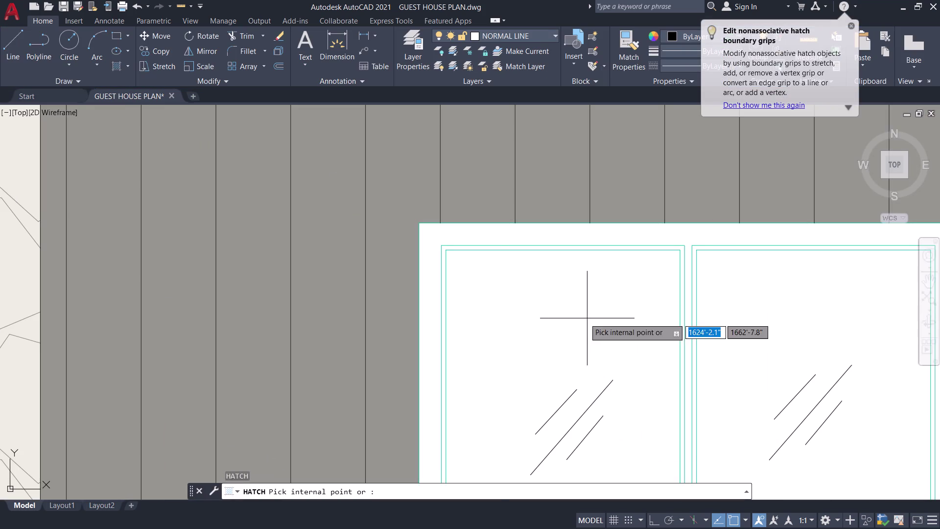
click(376, 49)
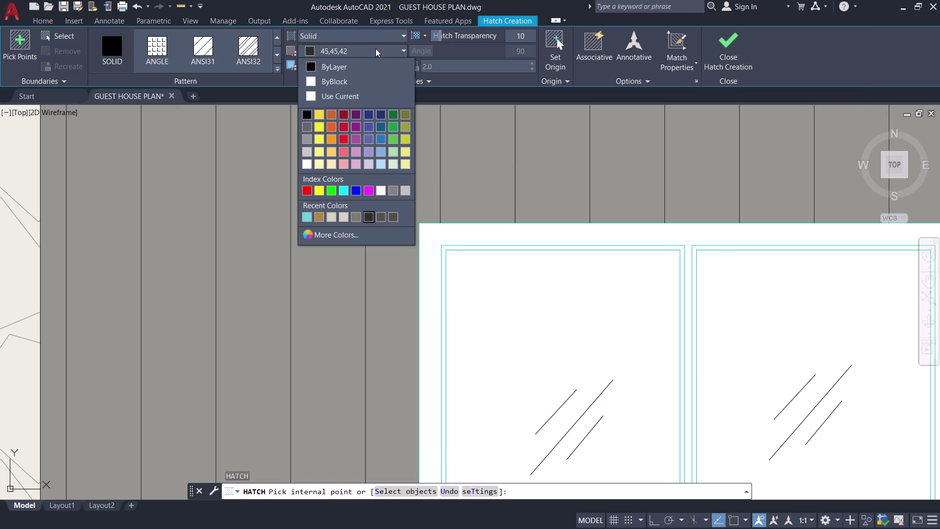
click(381, 161)
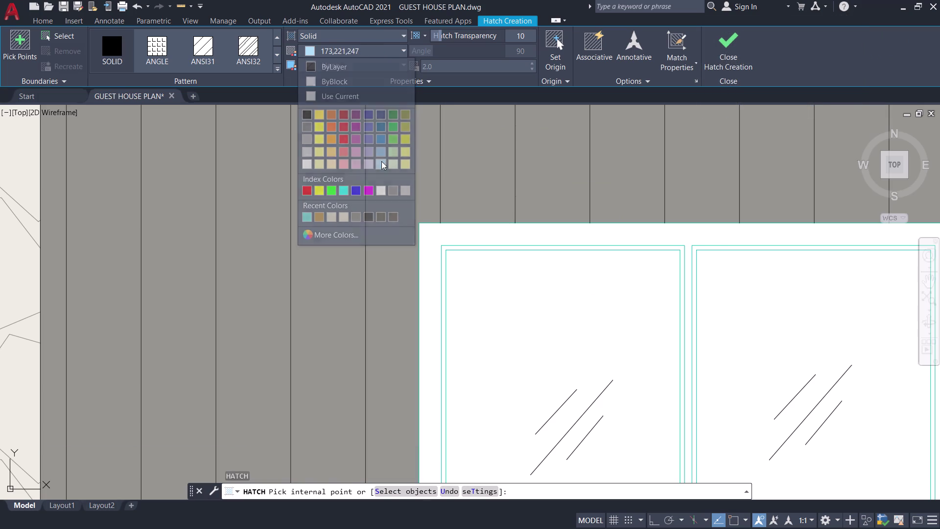
click(578, 333)
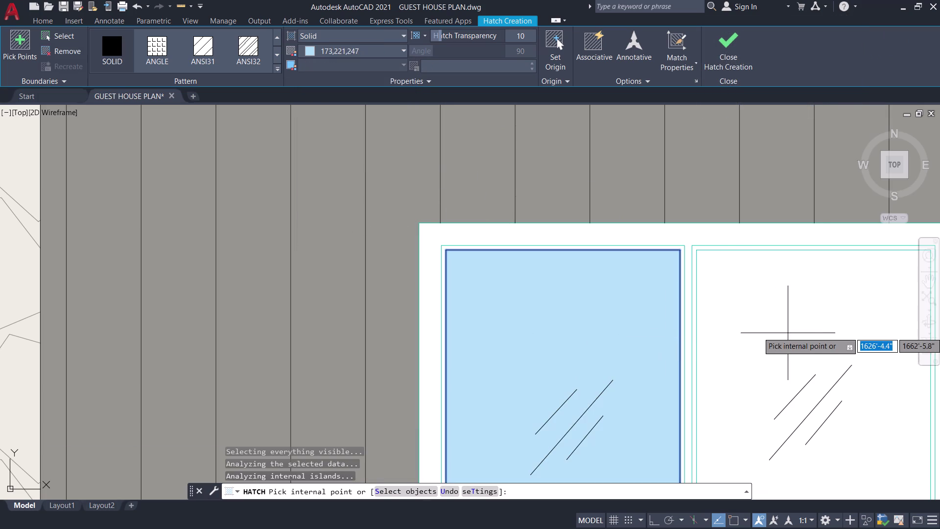
click(789, 332)
scroll(down, 3)
middle_drag(789, 331, 701, 288)
scroll(up, 3)
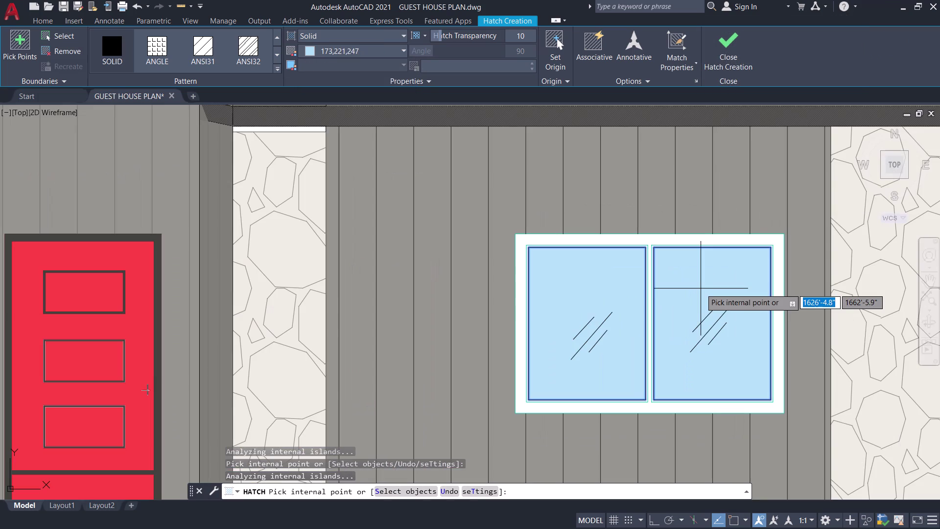
drag(440, 33, 451, 33)
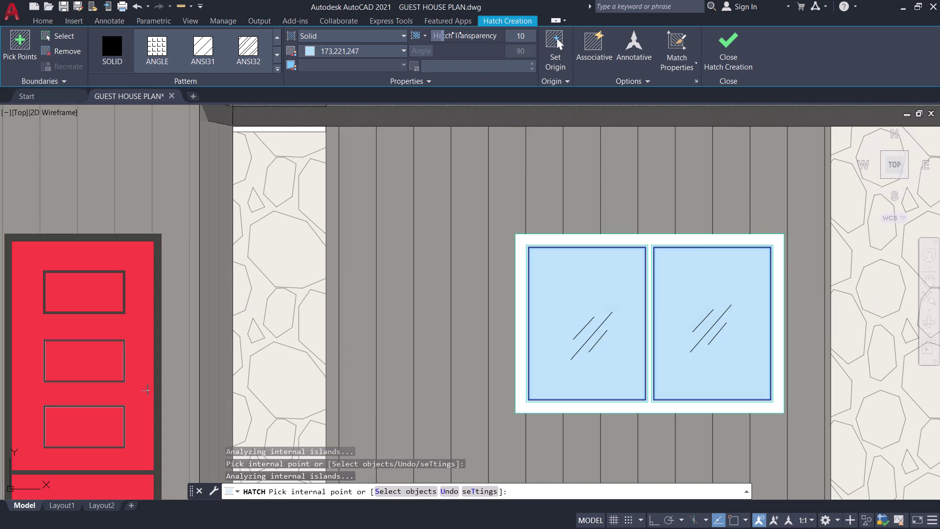
drag(451, 32, 497, 40)
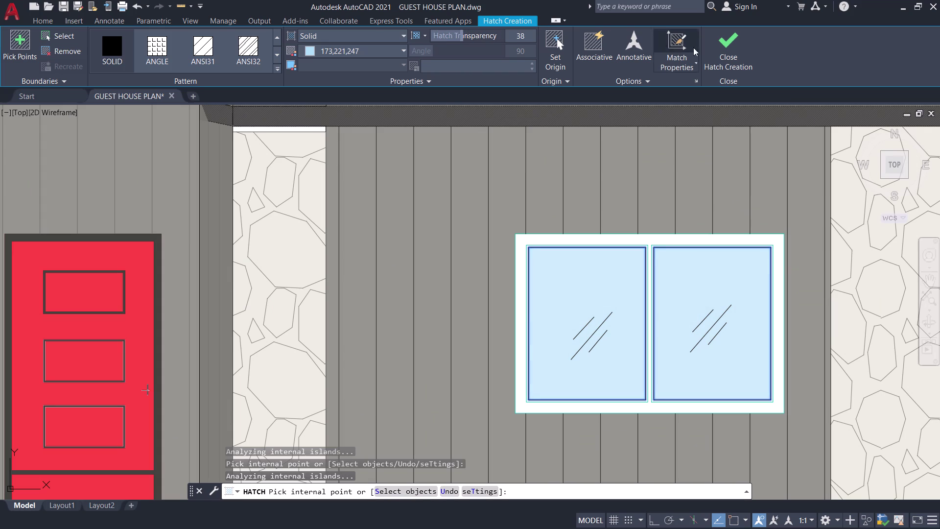
click(737, 34)
scroll(down, 3)
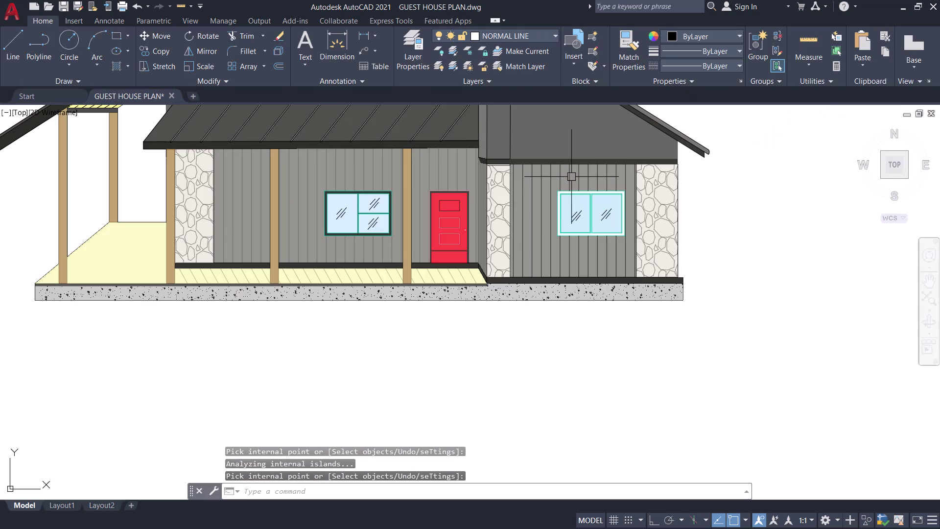
Hatch the window frame area in charcoal 45,45,42 at transparency 13.
scroll(up, 3)
text(H)
key(space)
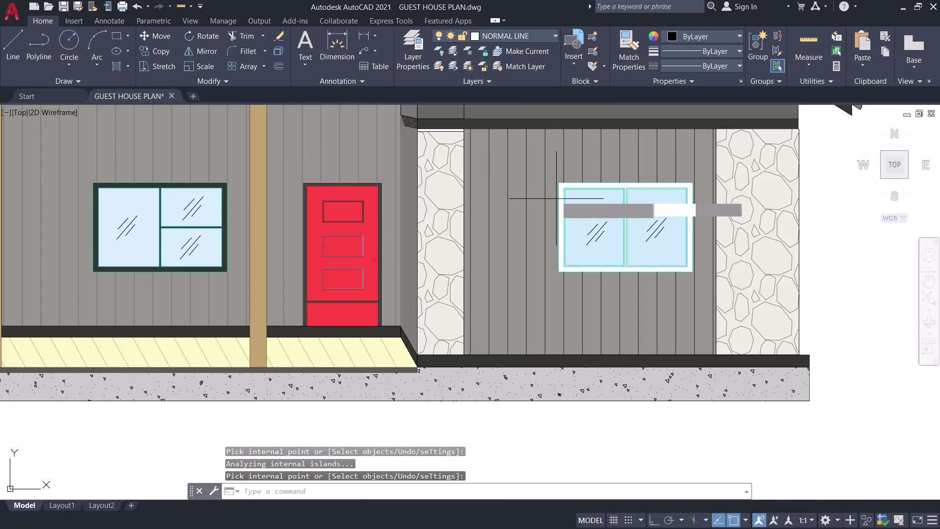
click(390, 51)
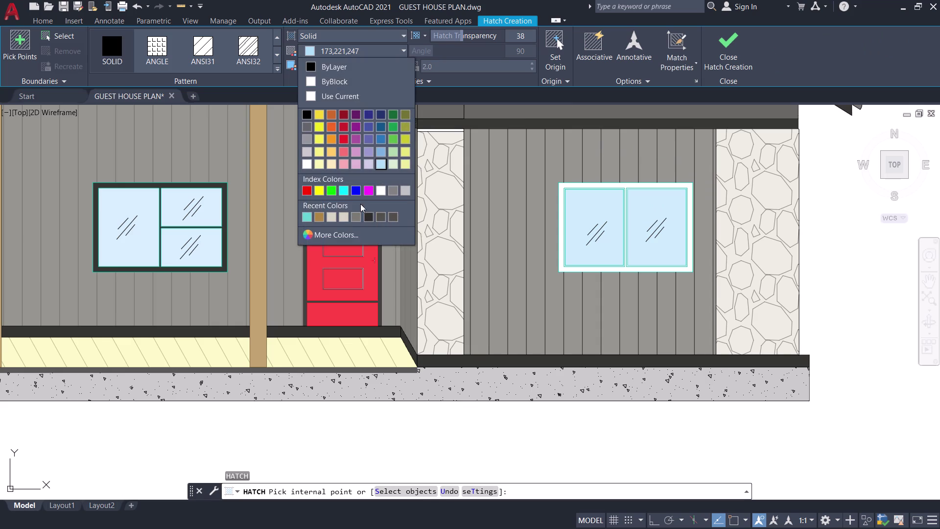
click(367, 218)
scroll(up, 3)
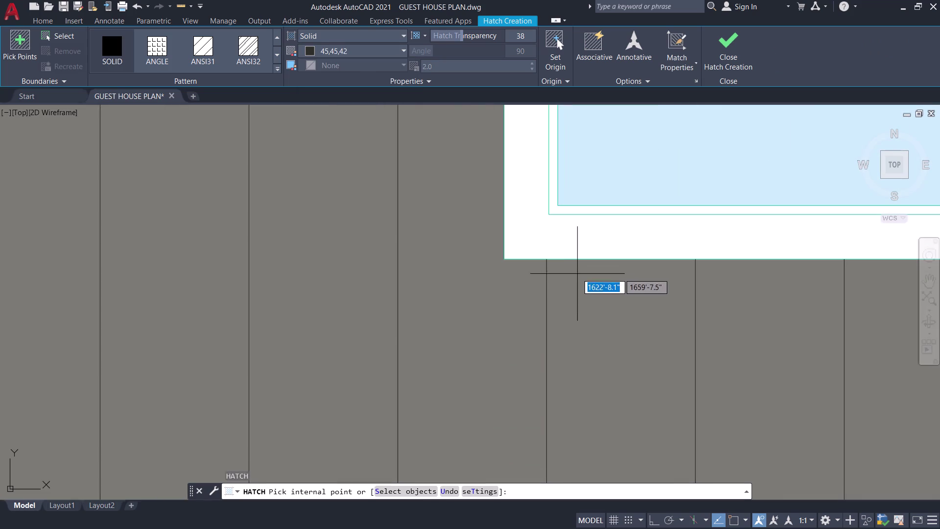
click(574, 241)
scroll(down, 3)
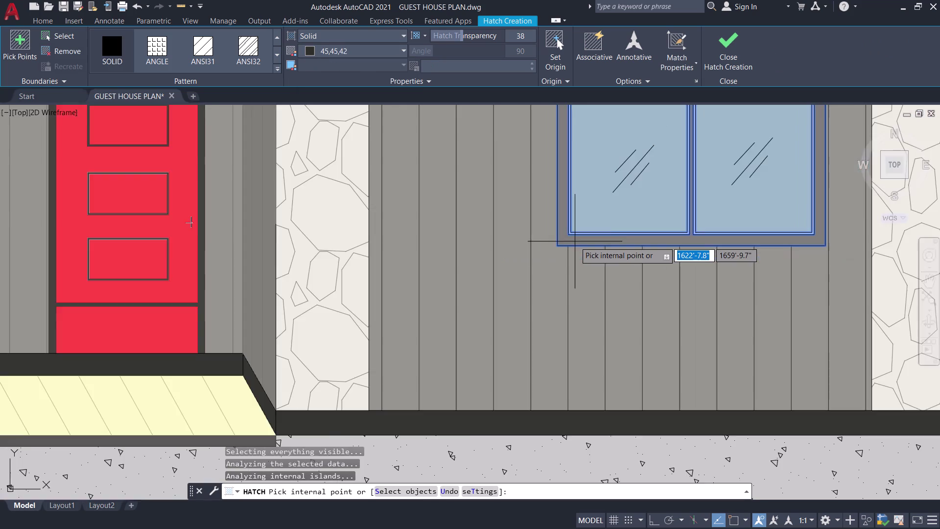
scroll(down, 3)
drag(460, 34, 436, 35)
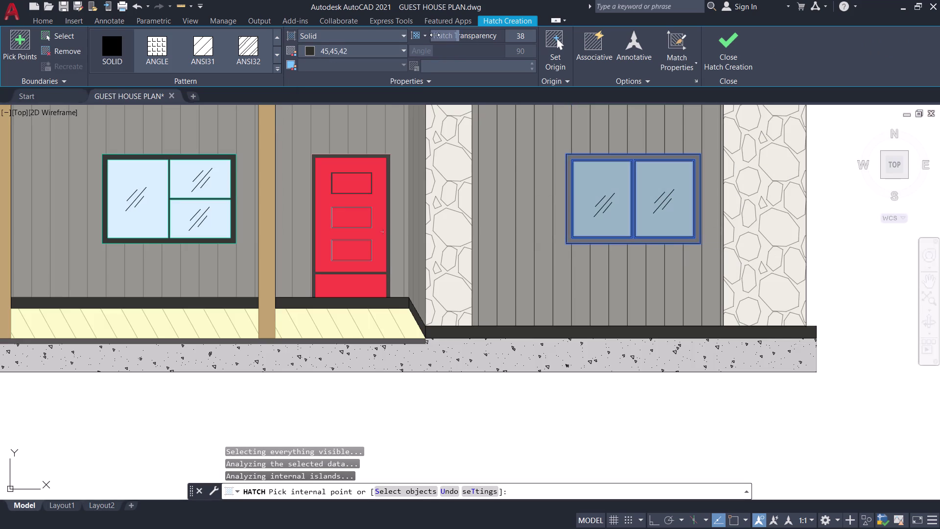
drag(435, 35, 424, 34)
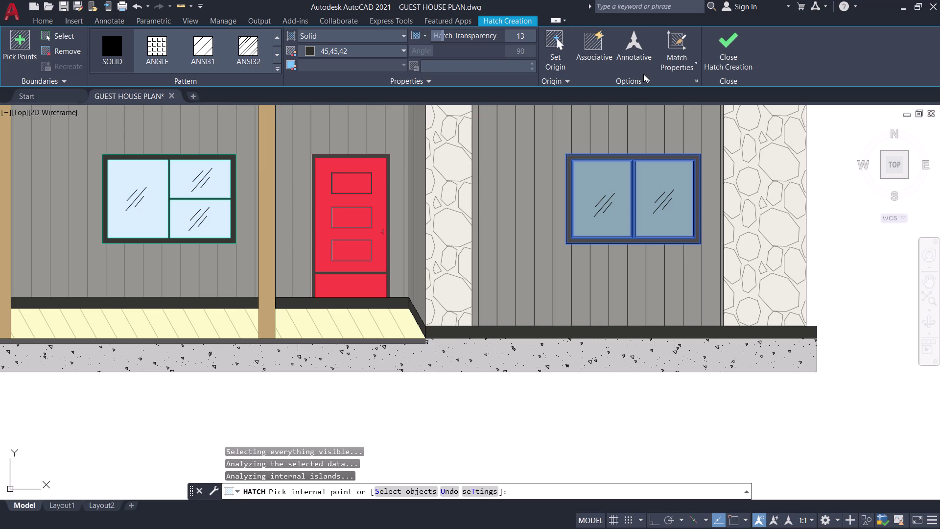
scroll(up, 3)
scroll(up, 3)
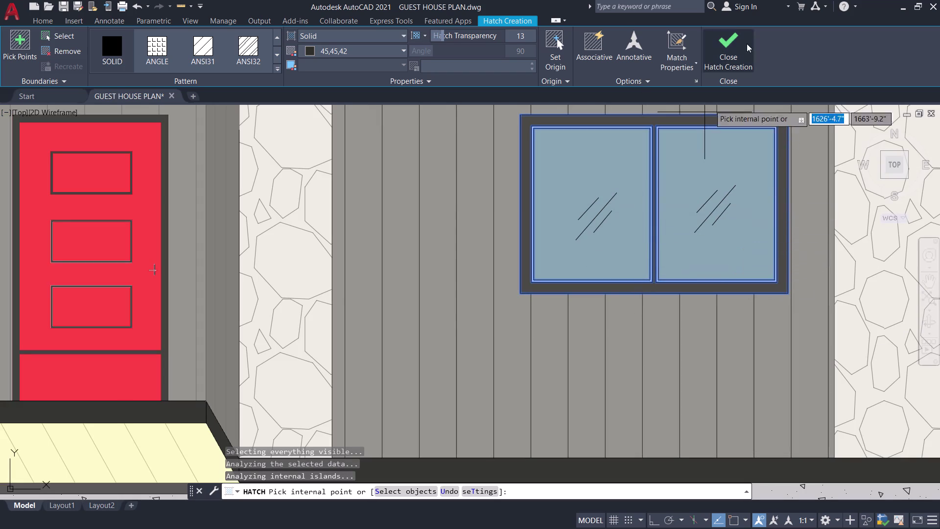
click(723, 39)
scroll(down, 3)
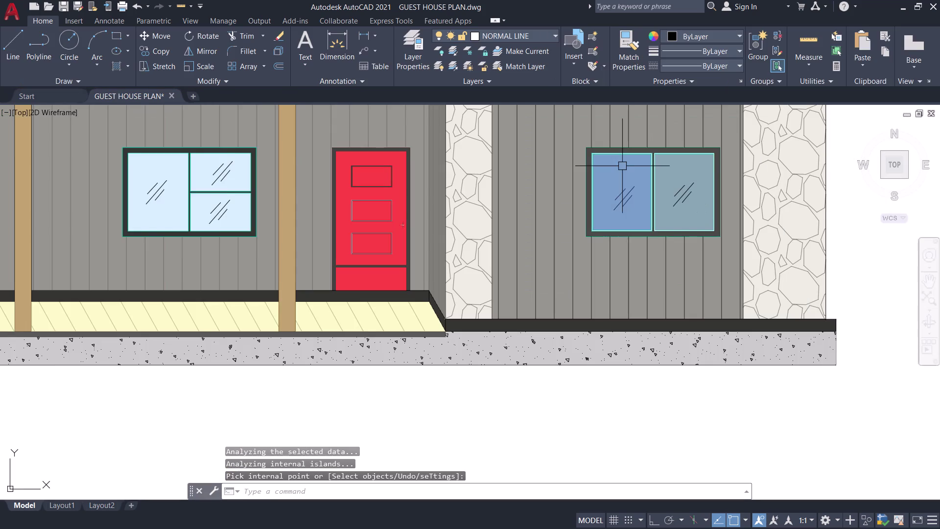
middle_drag(623, 166, 630, 246)
scroll(down, 3)
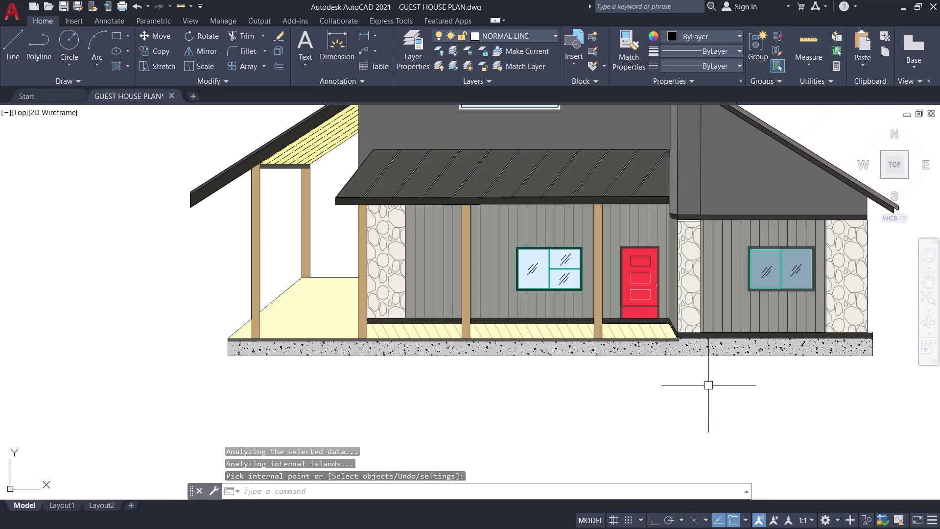
middle_drag(701, 397, 580, 406)
scroll(up, 3)
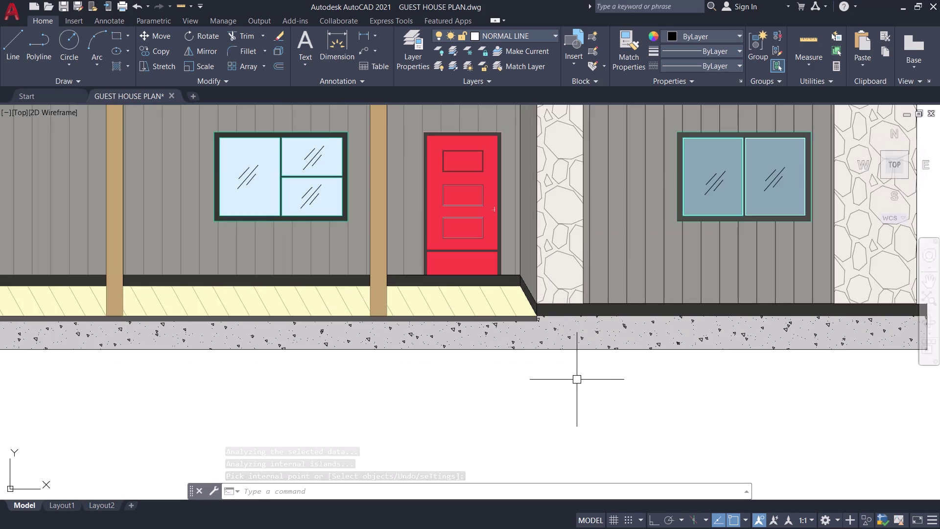
scroll(down, 3)
middle_drag(577, 380, 580, 429)
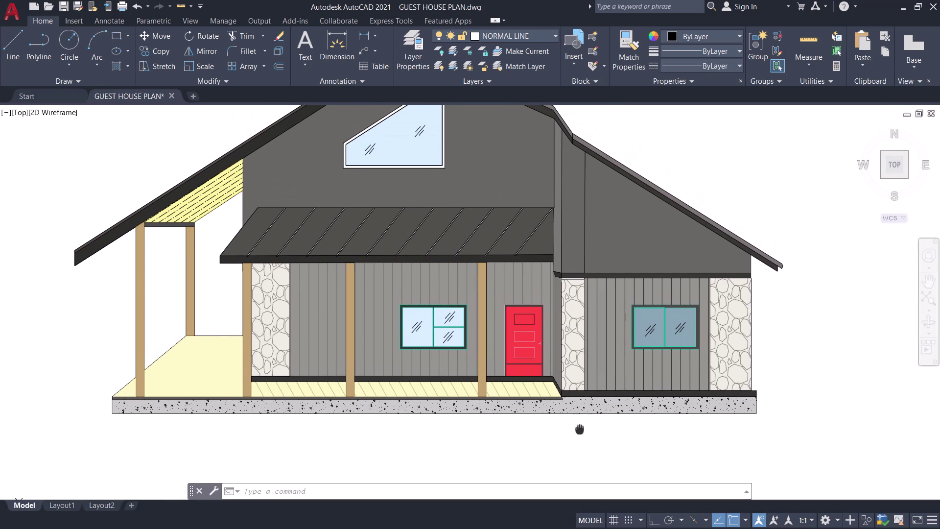
middle_drag(580, 429, 525, 433)
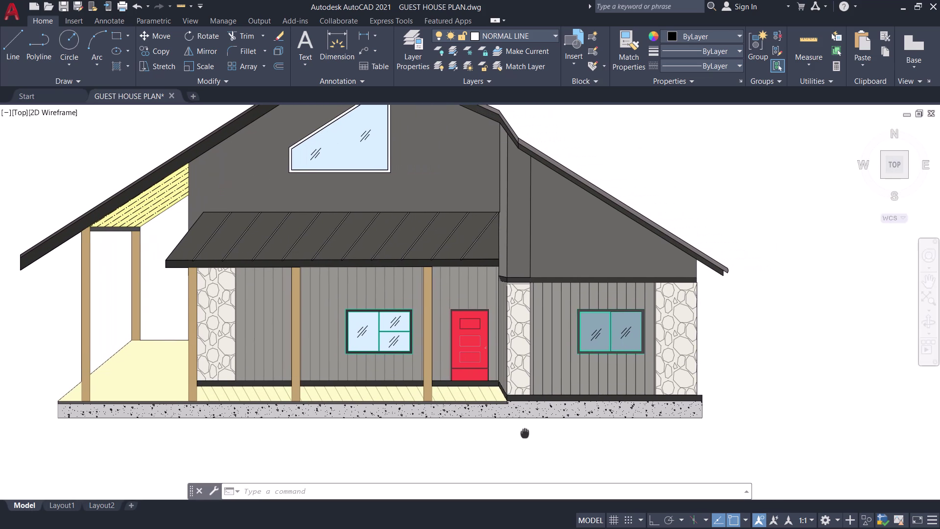
middle_drag(525, 432, 502, 428)
scroll(up, 3)
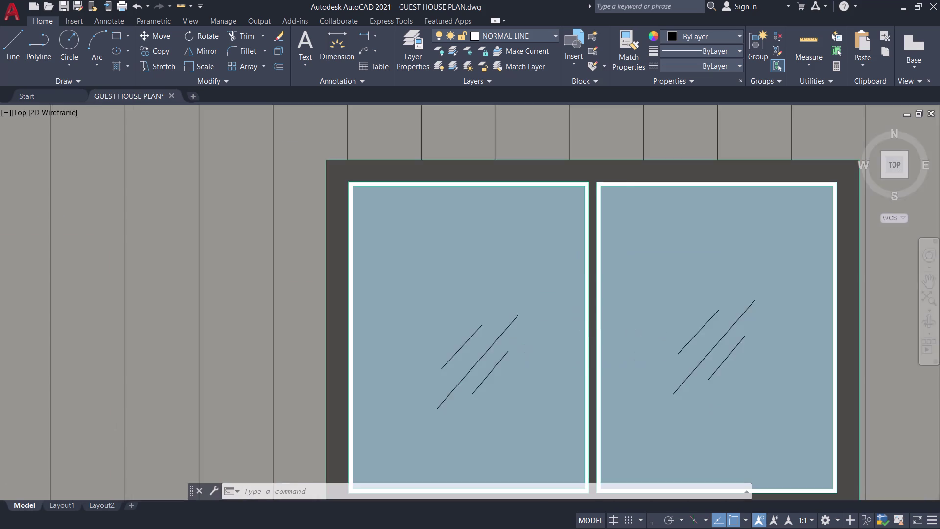
scroll(down, 3)
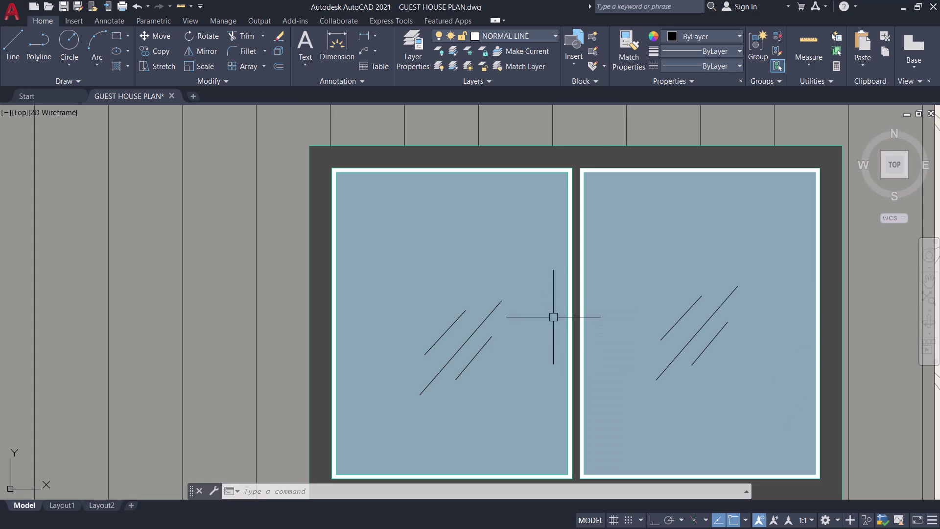
Erase the window's two glass hatches and its frame hatch.
click(548, 307)
click(659, 280)
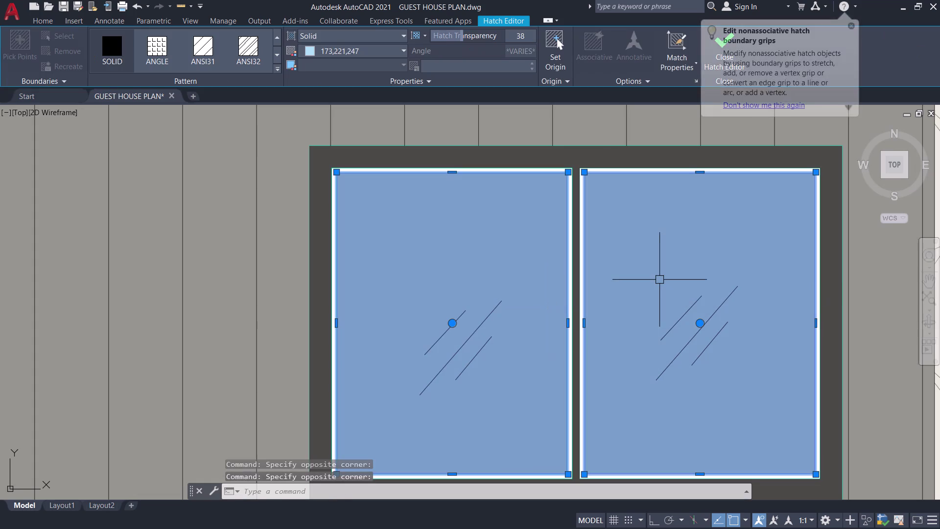
text(E)
key(space)
click(636, 283)
text(E)
key(space)
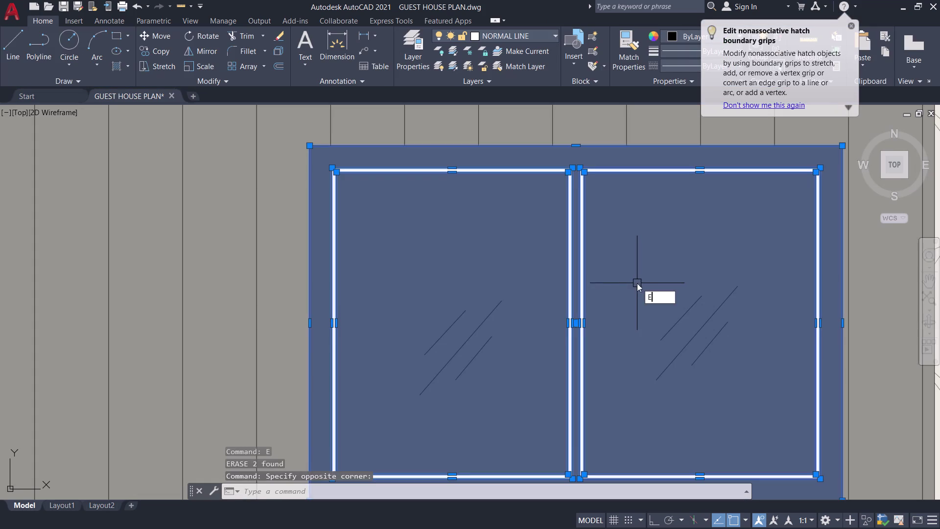
Hatch the window with a dark grey solid fill.
text(H)
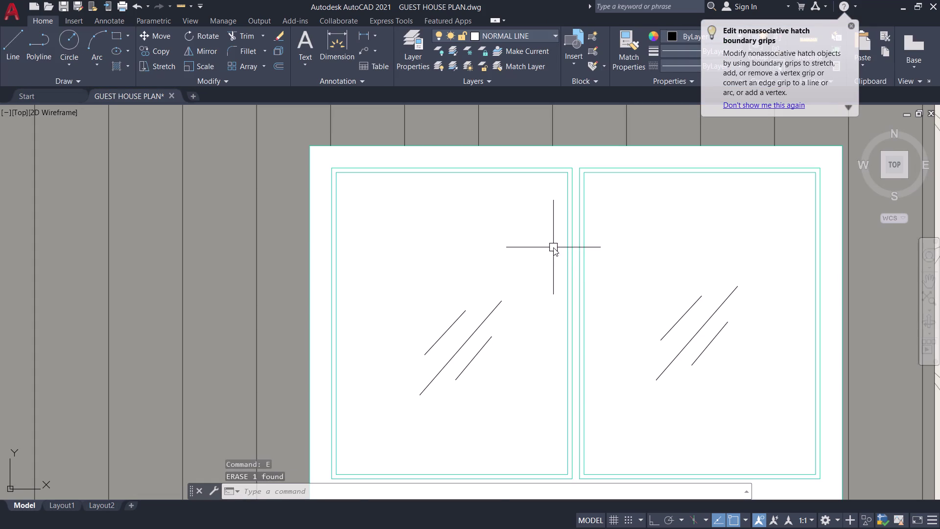
key(space)
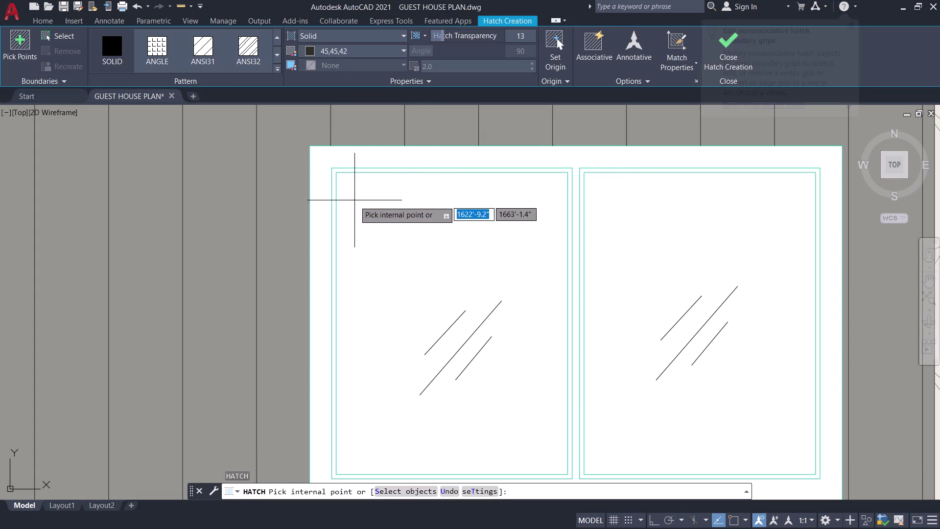
click(319, 198)
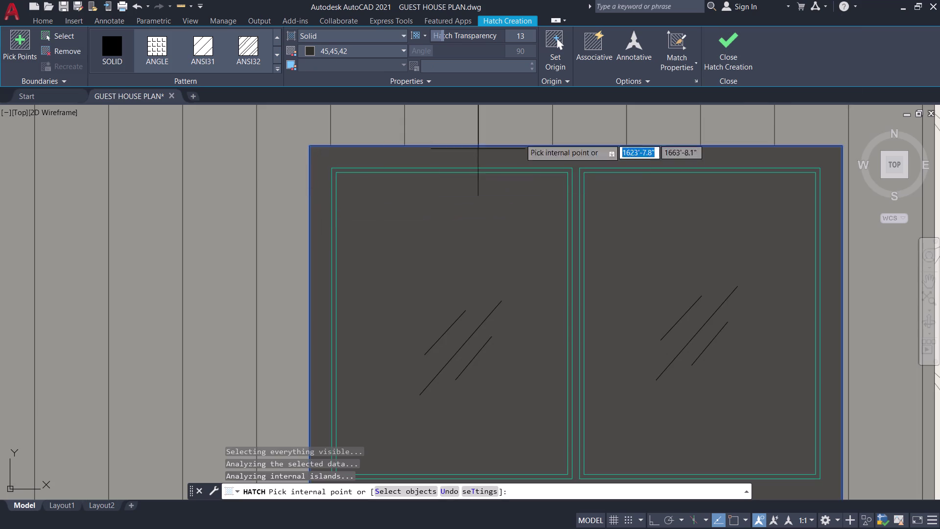
click(649, 81)
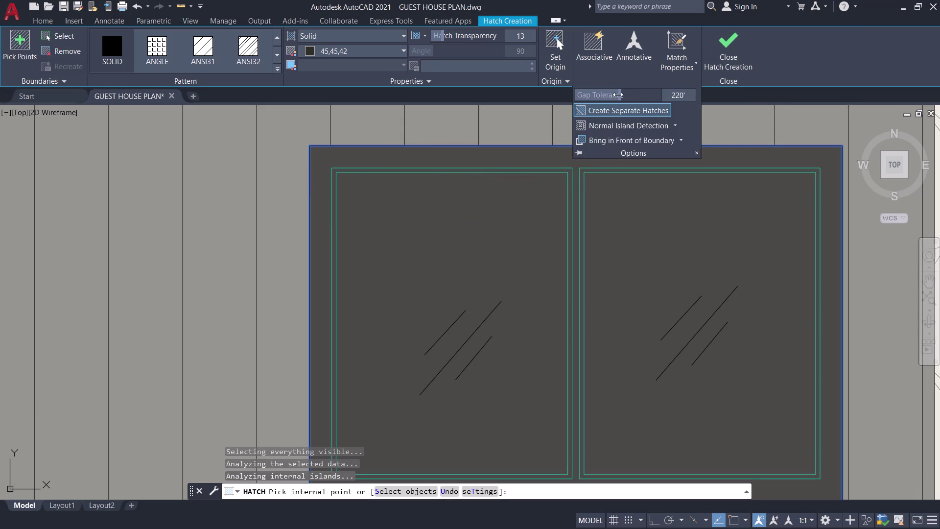
drag(618, 95, 559, 99)
click(732, 53)
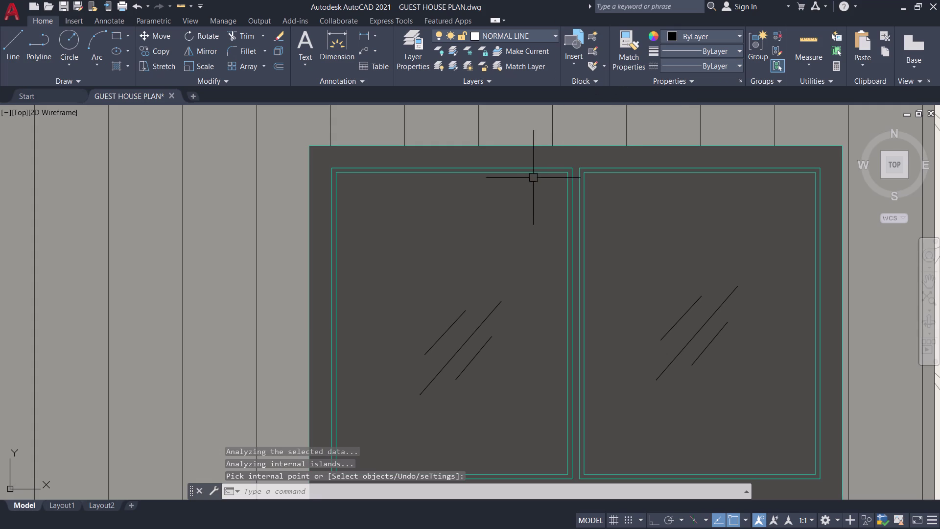
Select the dark window fill and review its extra Hatch Editor options.
click(521, 188)
click(662, 83)
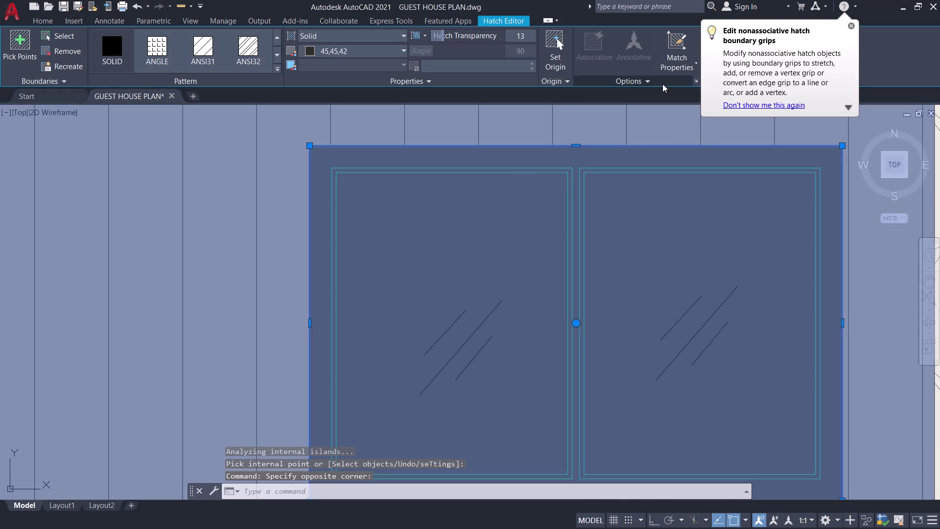
click(663, 123)
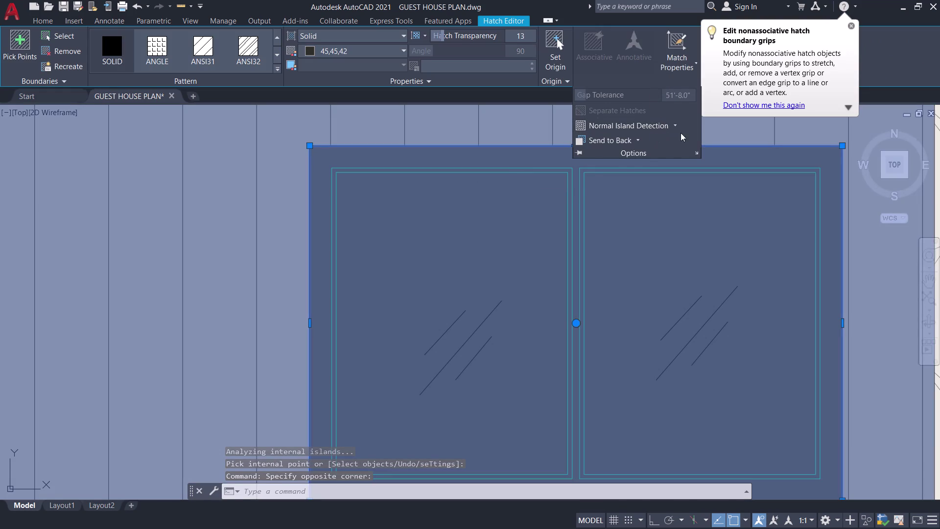
click(675, 123)
click(652, 166)
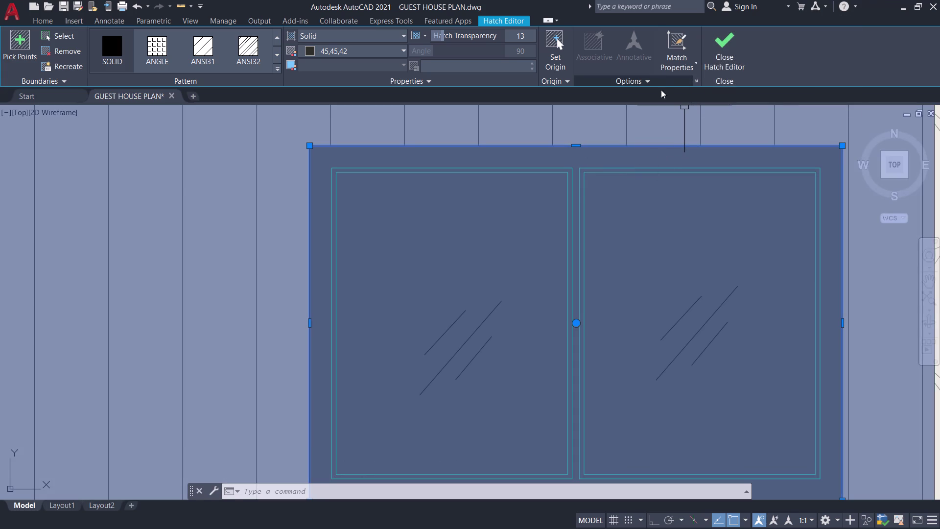
scroll(down, 3)
scroll(up, 3)
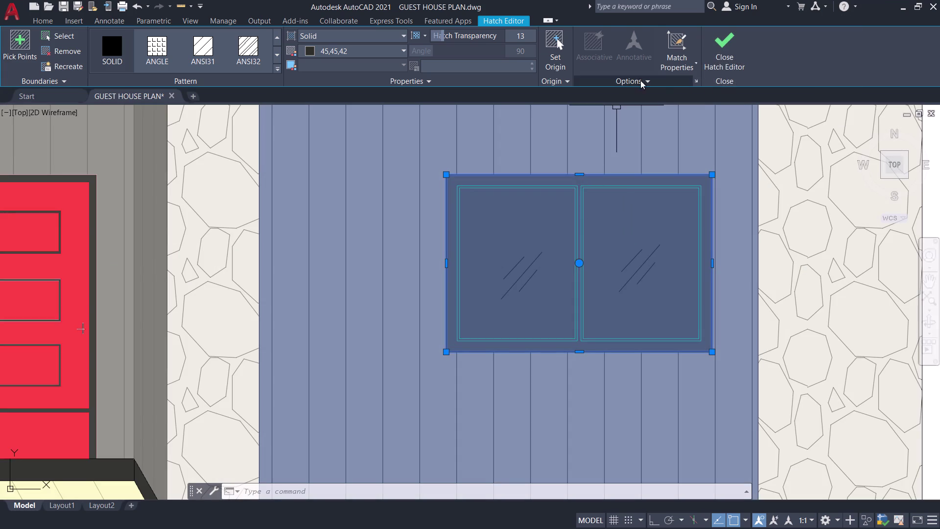
click(640, 81)
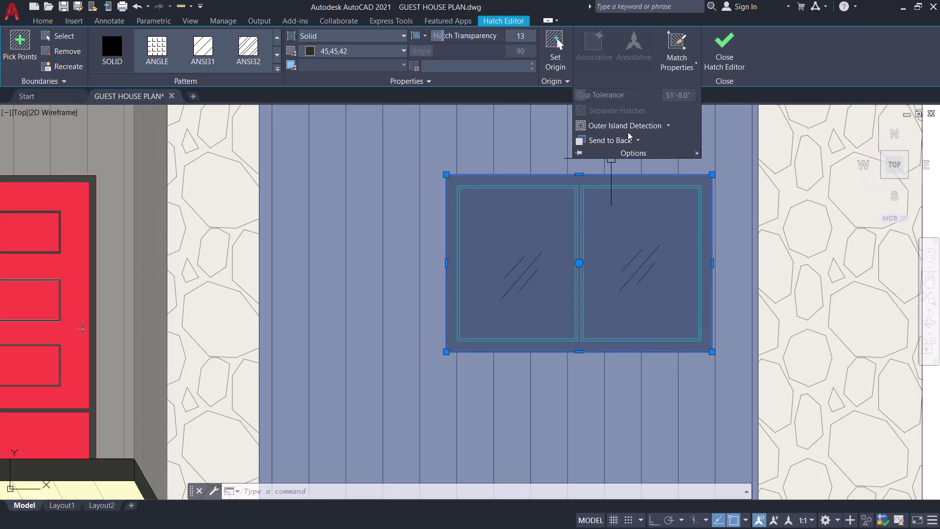
click(632, 128)
click(669, 124)
click(633, 188)
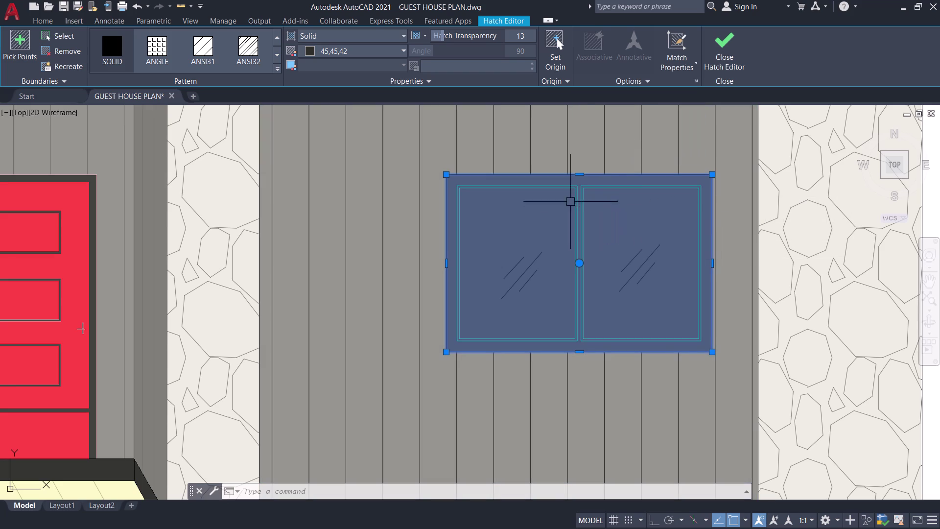
click(732, 50)
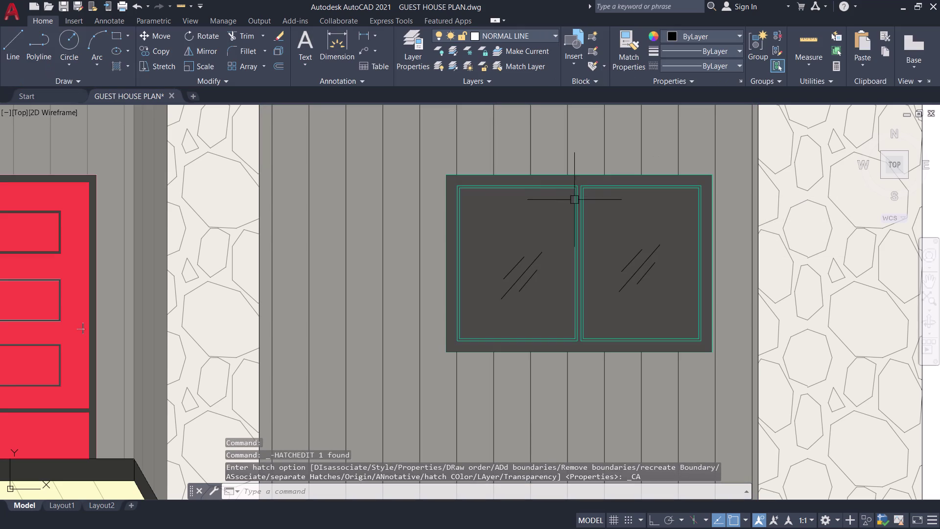
Erase the dark solid fill covering the window, leaving it white.
click(543, 218)
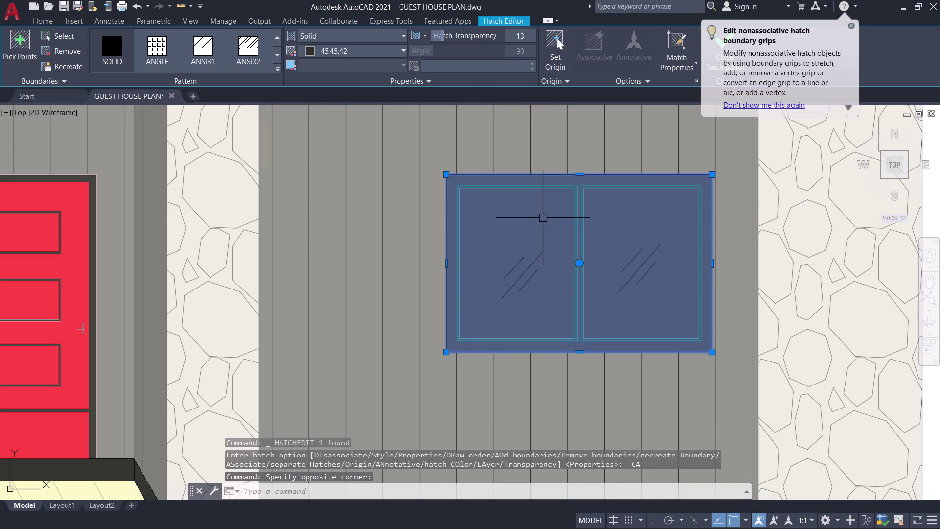
key(e)
key(space)
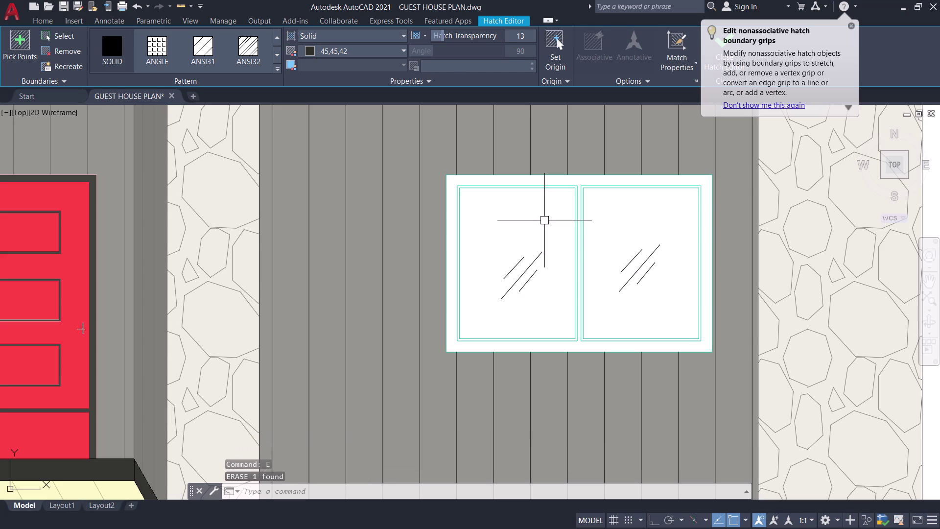
scroll(up, 3)
middle_drag(542, 211, 521, 245)
middle_drag(521, 246, 568, 146)
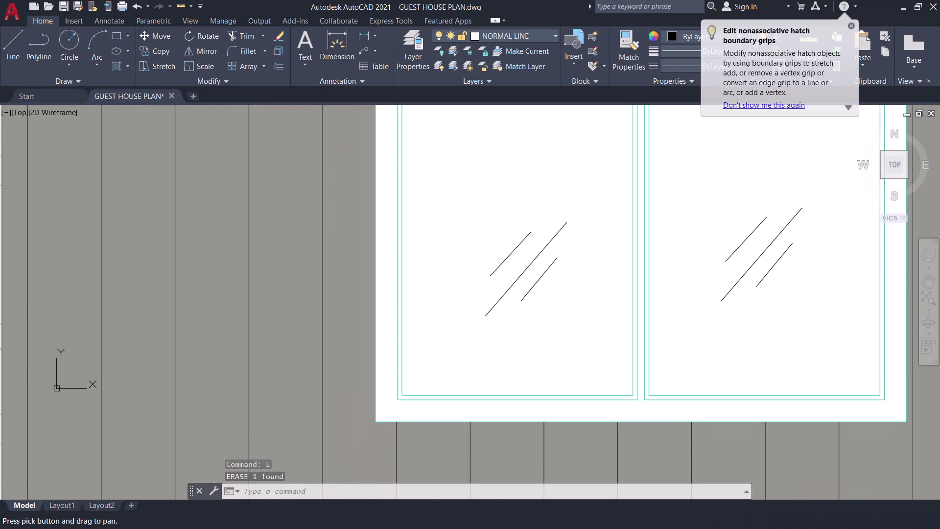
click(506, 422)
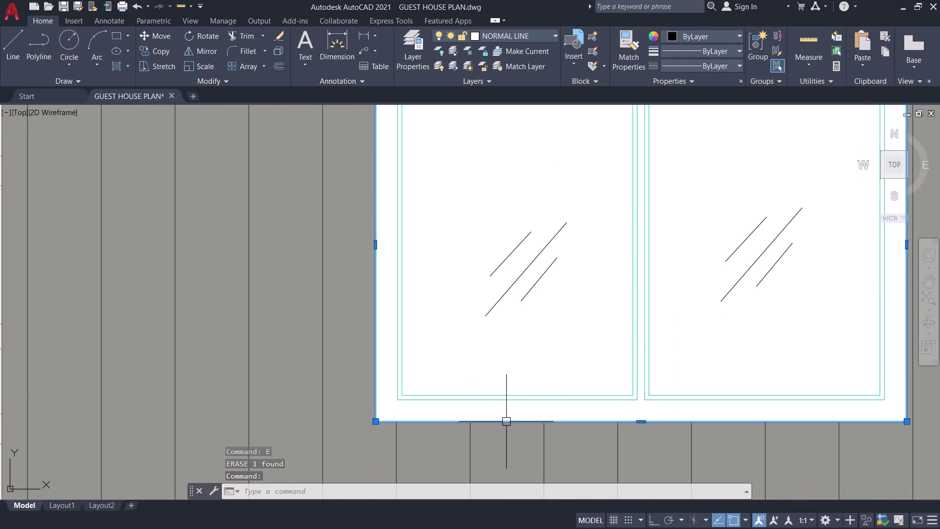
scroll(down, 3)
key(Escape)
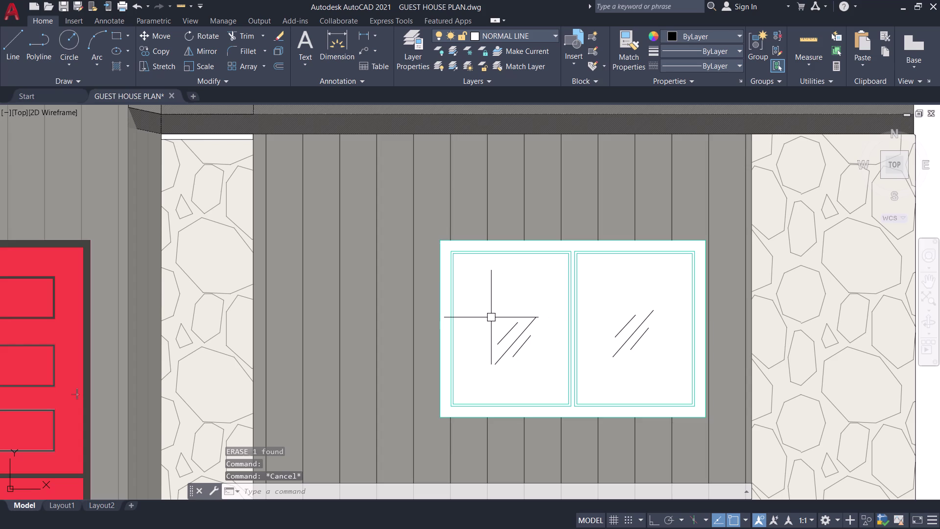
key(h)
key(space)
Cancel and undo an unwanted hatch pick inside the window.
scroll(up, 3)
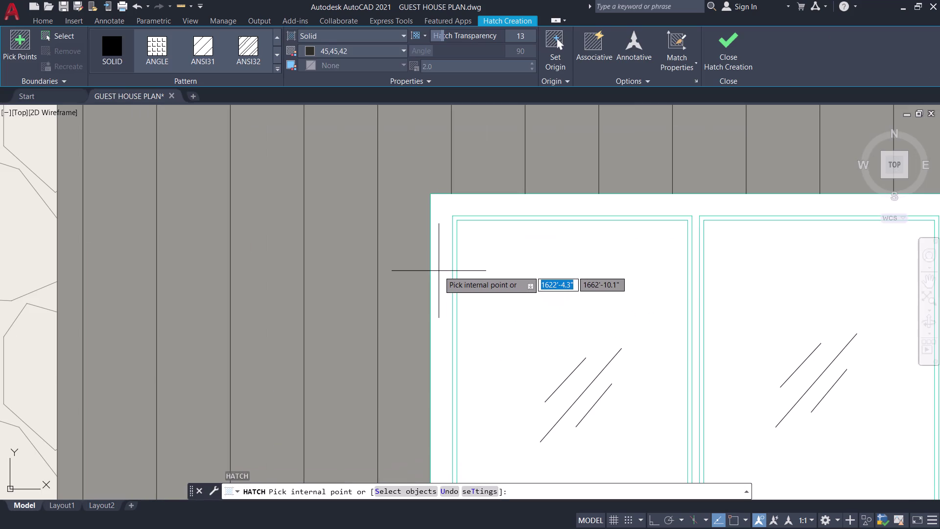
click(440, 271)
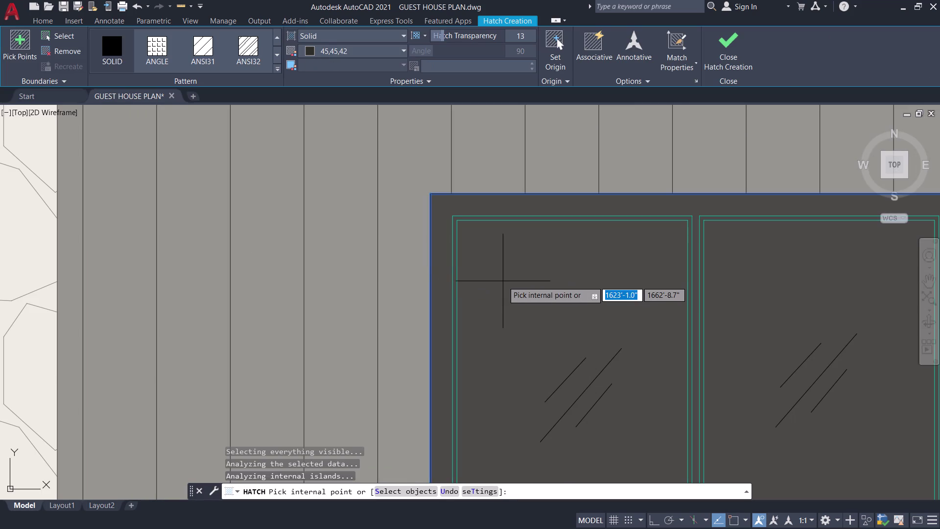
key(Escape)
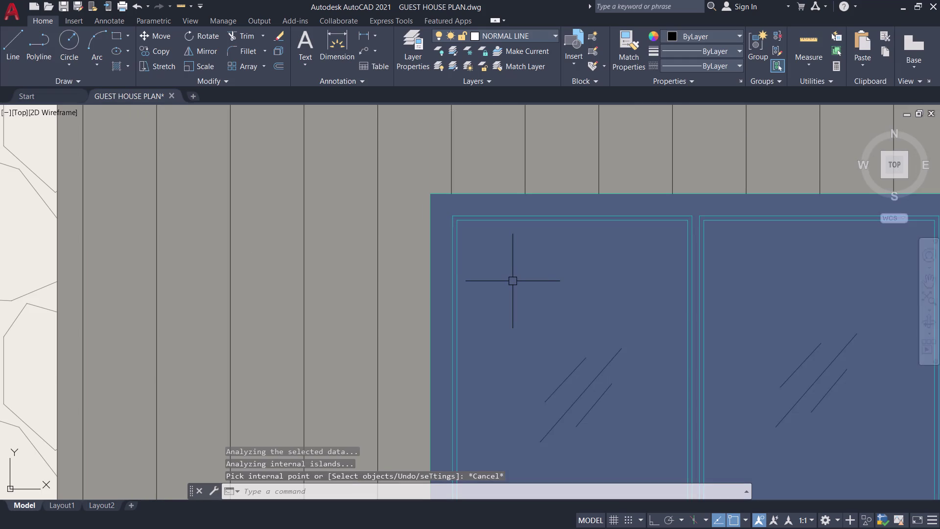
key(ctrl+z)
scroll(up, 3)
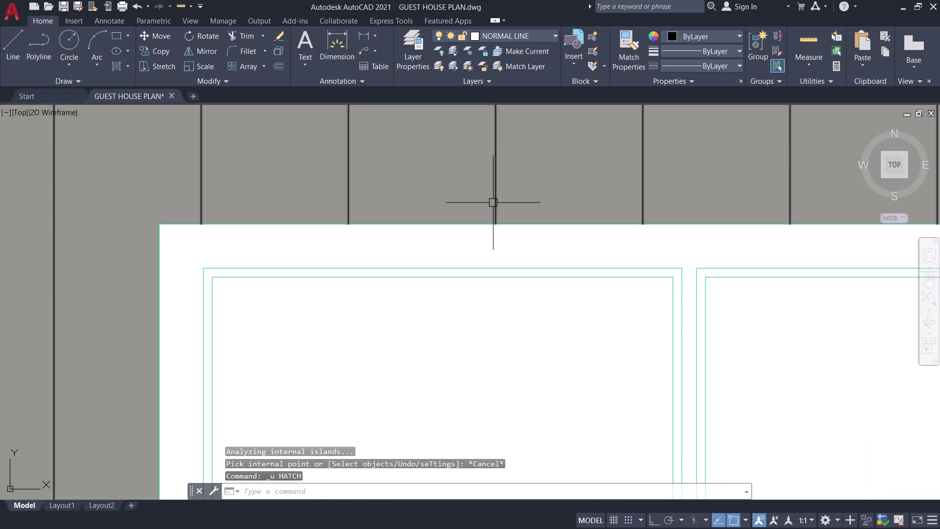
Hatch the dark frame ring using Normal island detection.
text(H)
key(space)
click(659, 79)
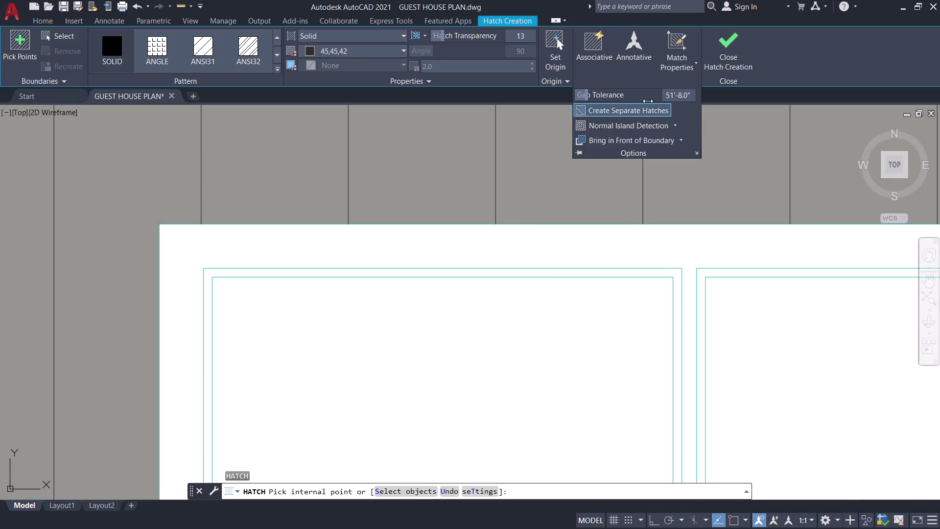
click(674, 121)
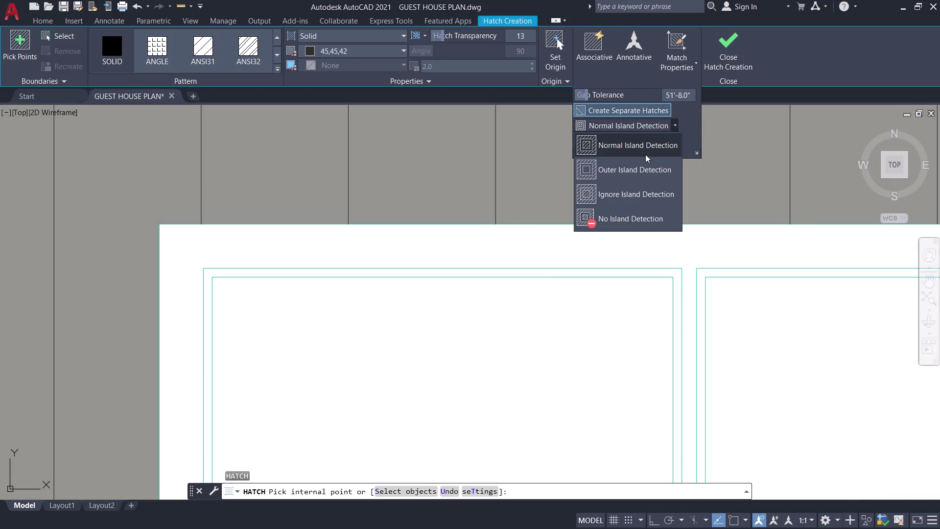
click(631, 174)
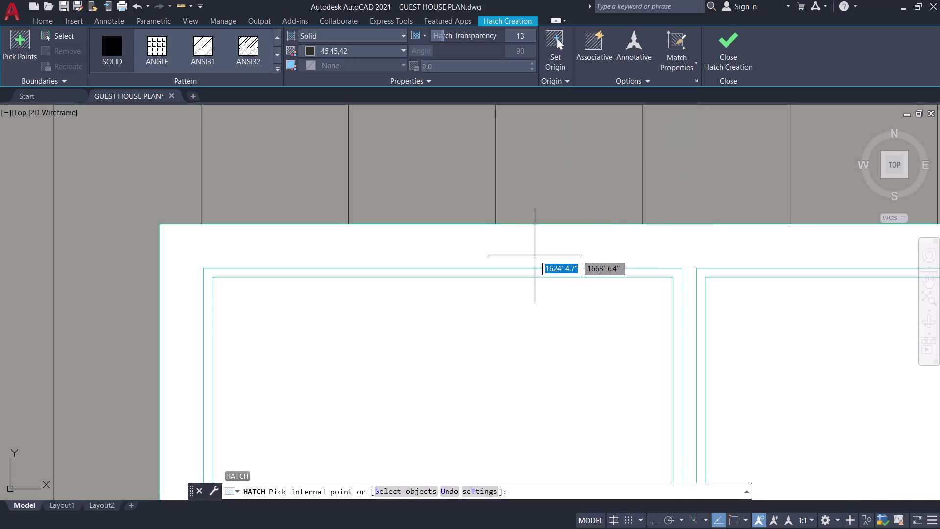
click(535, 242)
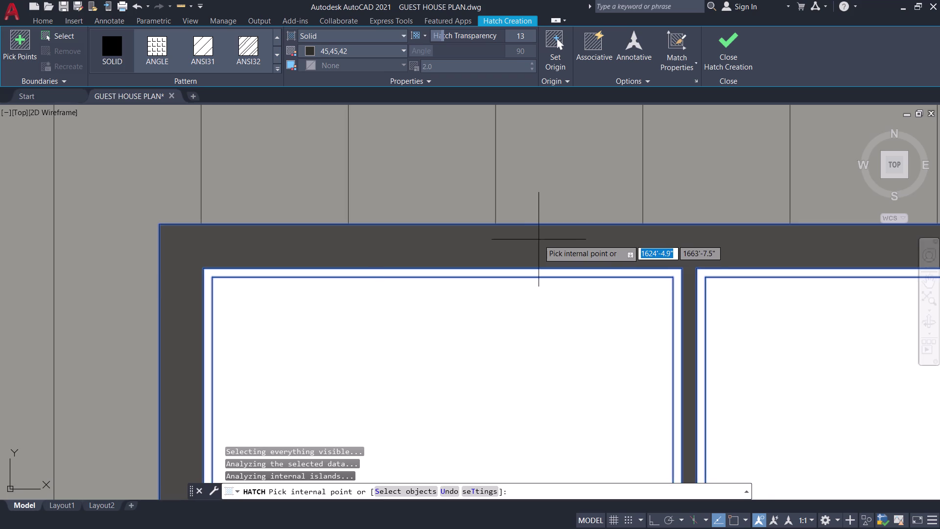
scroll(down, 3)
click(726, 53)
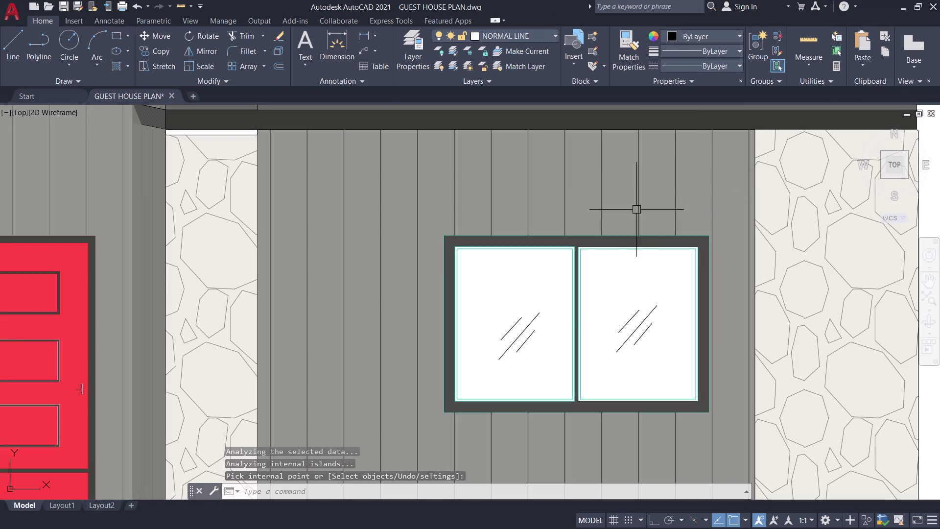
Fill both glass panes with colour 173,221,247 at transparency 56.
text(H)
key(space)
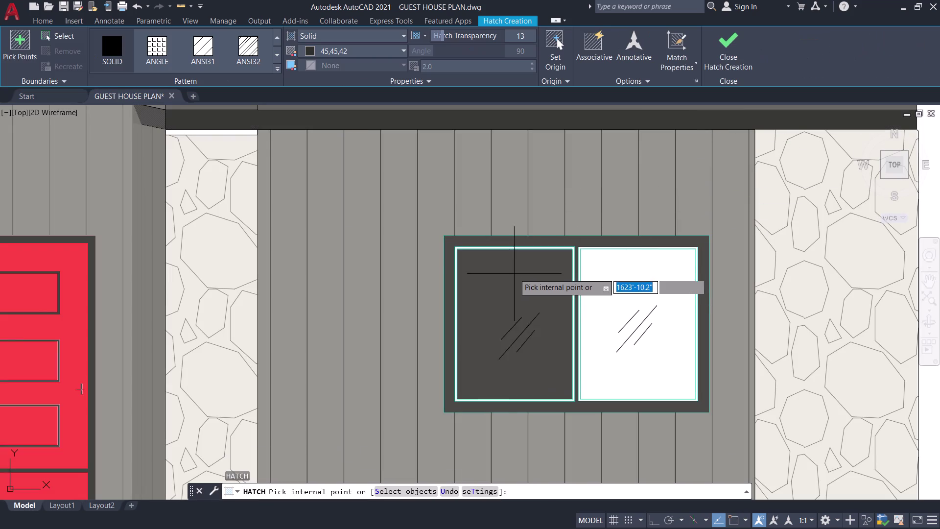
click(400, 48)
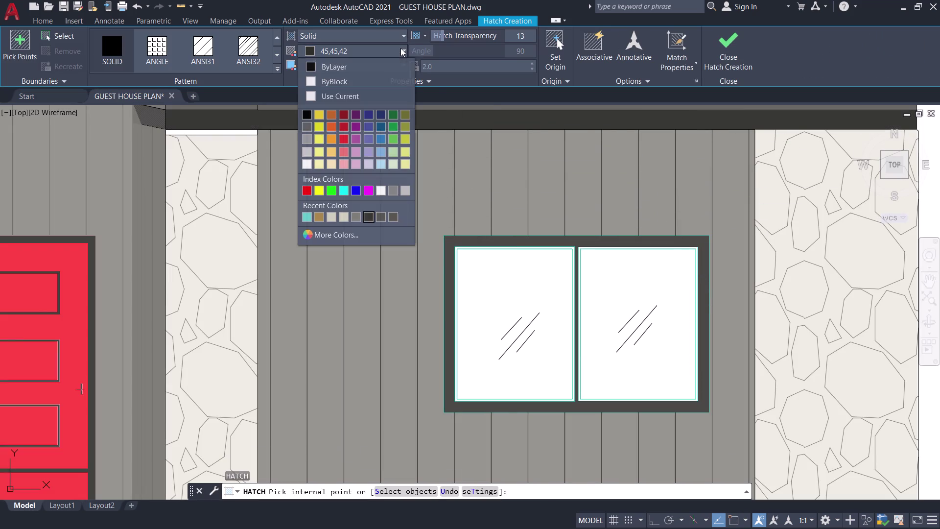
click(380, 163)
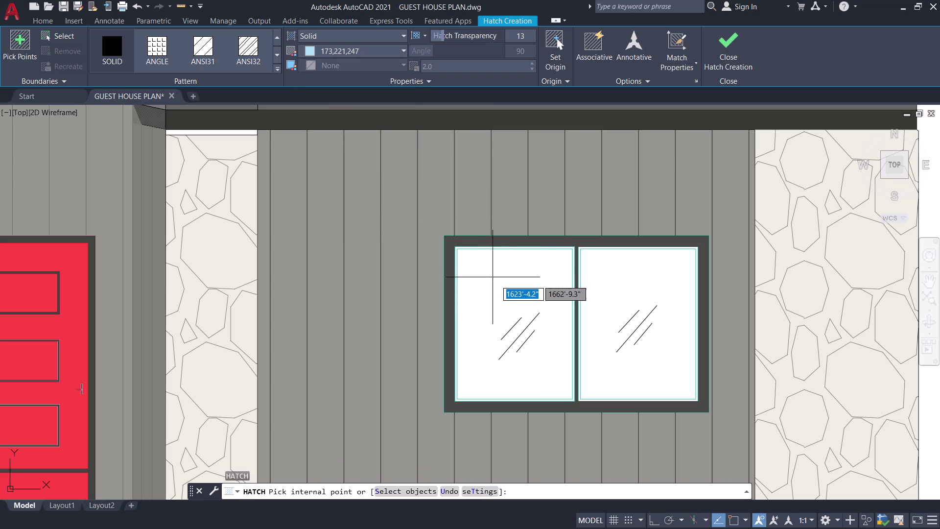
click(500, 284)
click(637, 298)
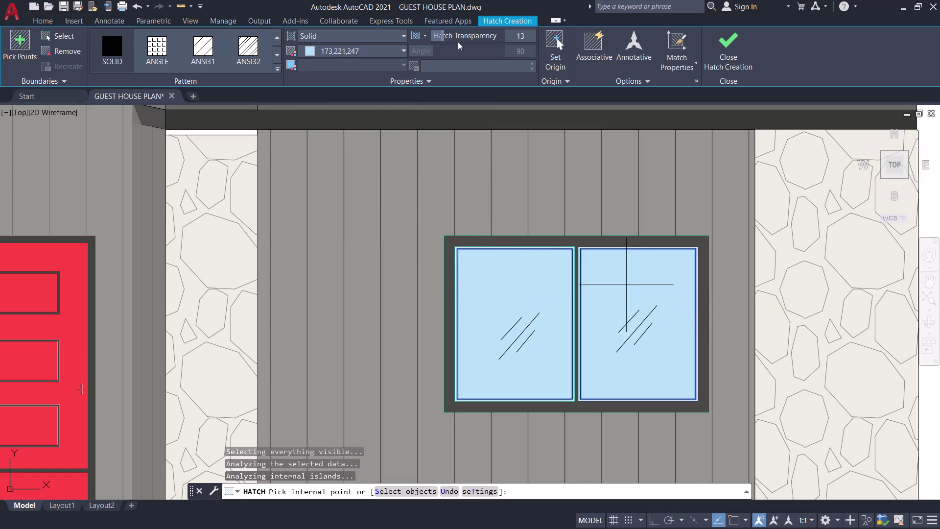
drag(446, 35, 512, 43)
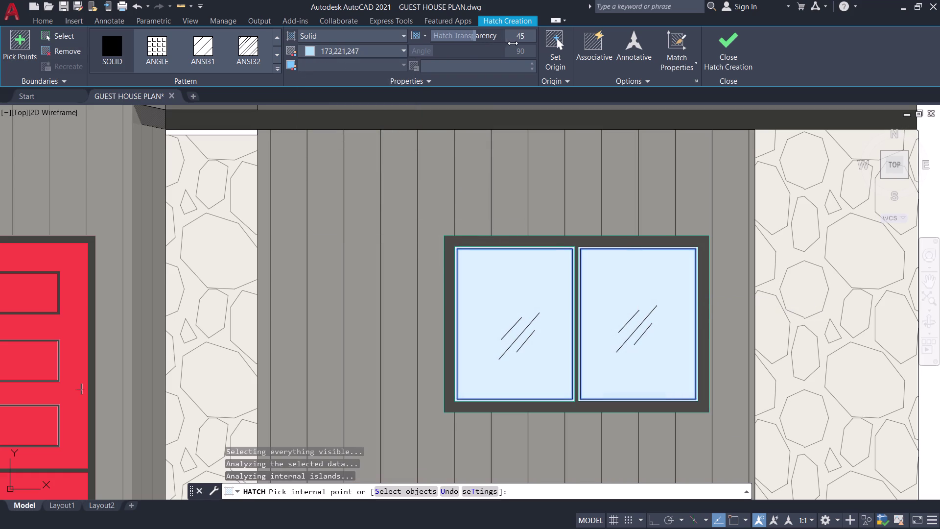
drag(512, 43, 514, 43)
click(729, 46)
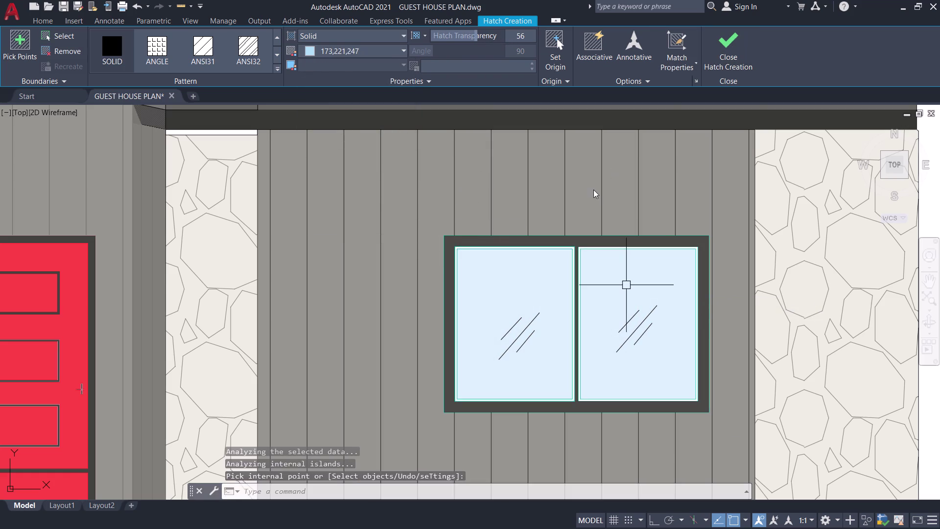
scroll(down, 3)
middle_drag(423, 356, 620, 528)
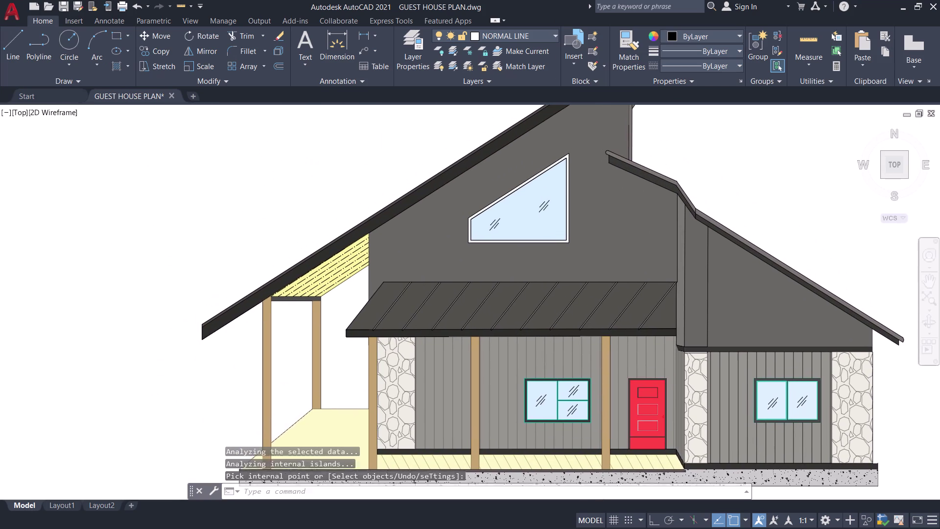
Start a hatch with colour 45,45,42 and Outer Island Detection.
middle_drag(621, 528, 623, 528)
scroll(up, 3)
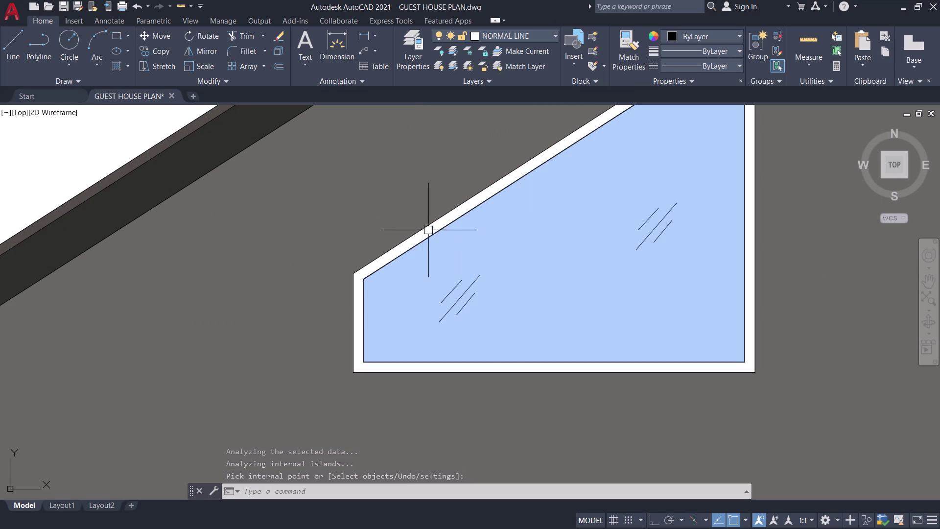
key(h)
key(space)
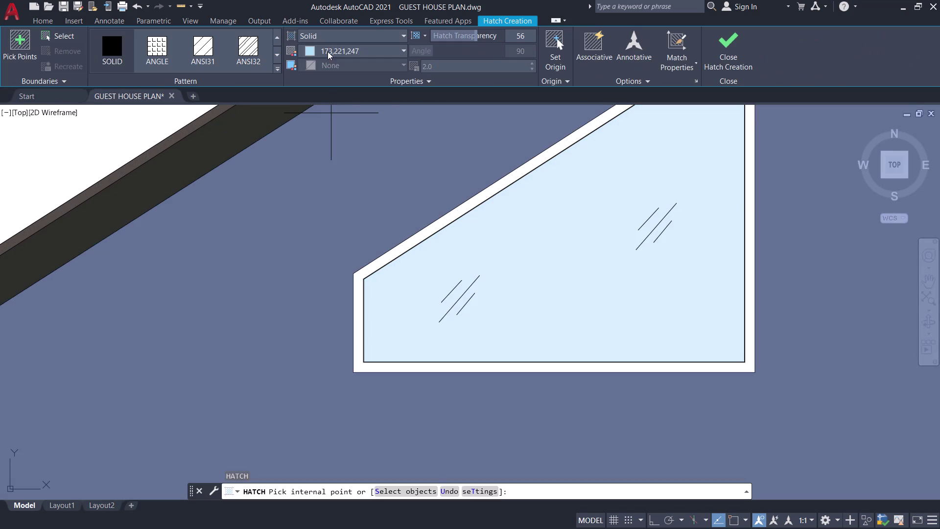
scroll(down, 3)
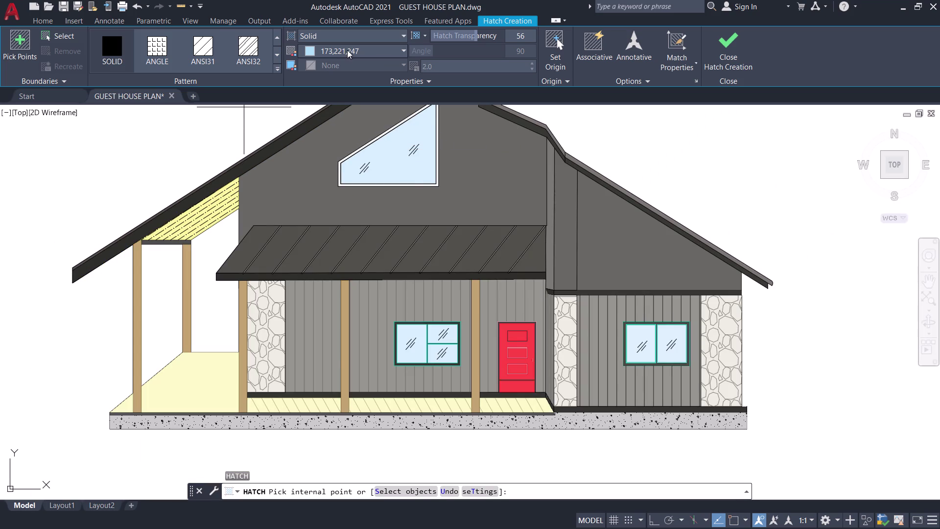
click(348, 50)
click(365, 220)
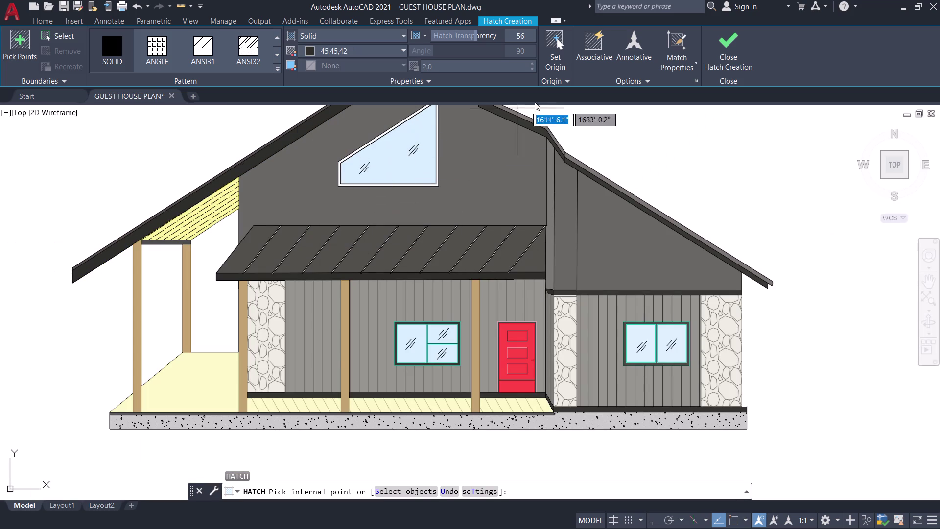
click(608, 84)
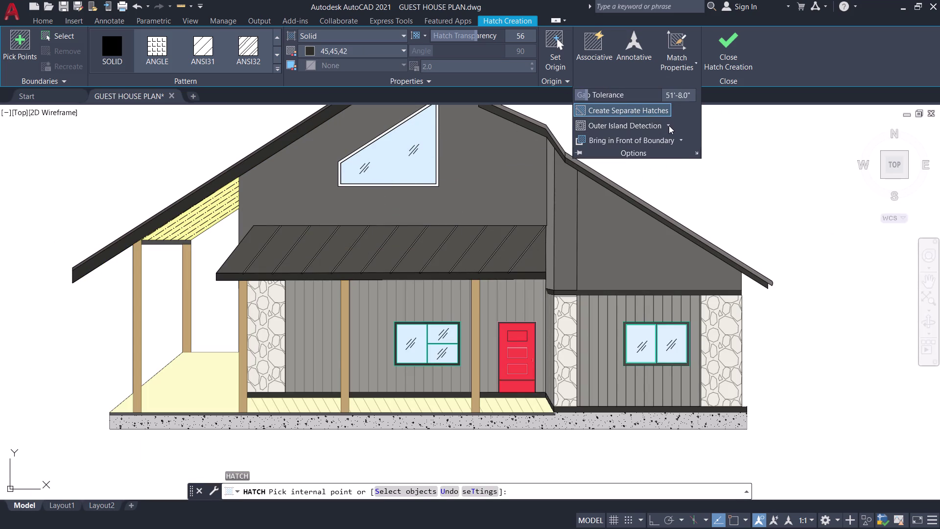
click(669, 126)
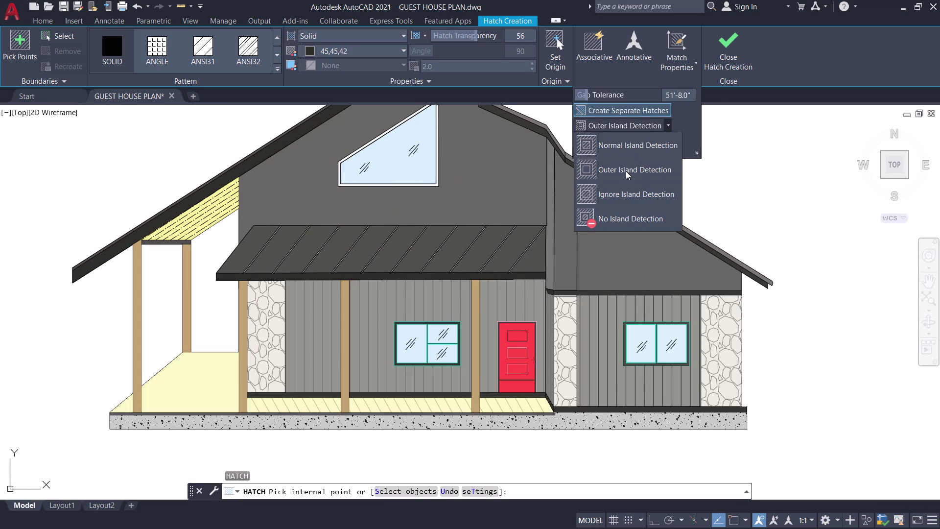
click(626, 171)
Fill the frame strip around the triangular window glass dark grey, re-picking after an undo.
scroll(up, 3)
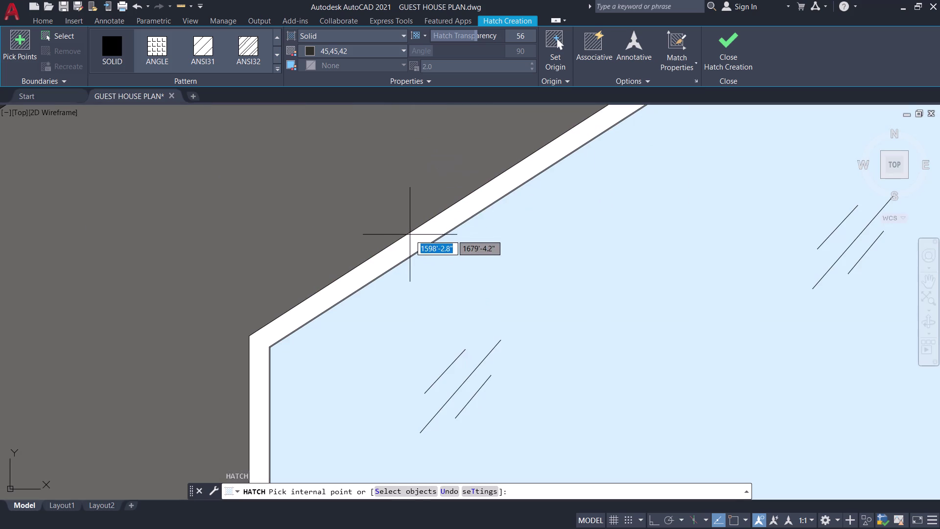
click(411, 237)
scroll(down, 3)
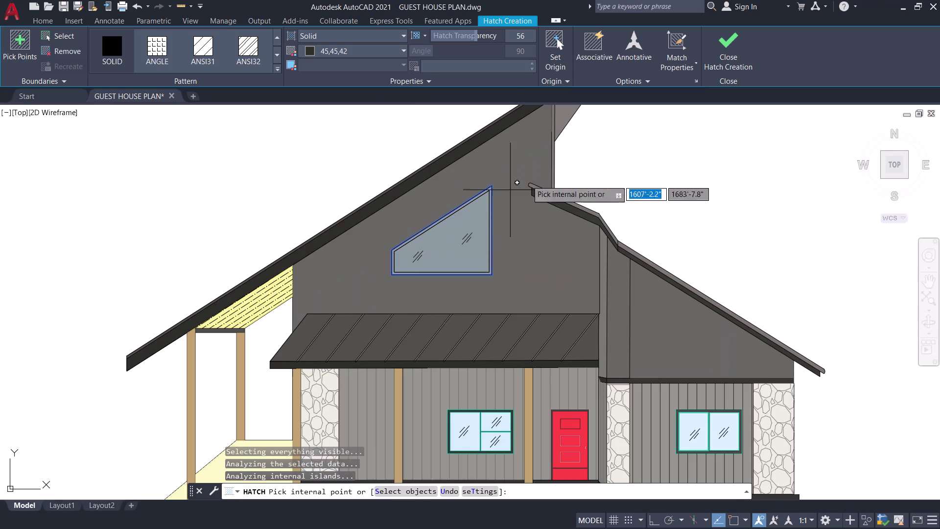
key(ctrl+z)
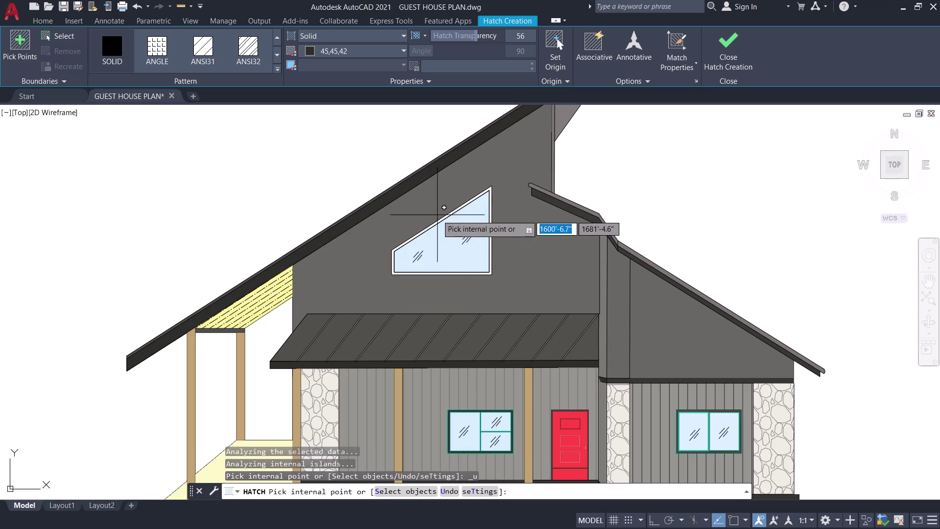
scroll(up, 3)
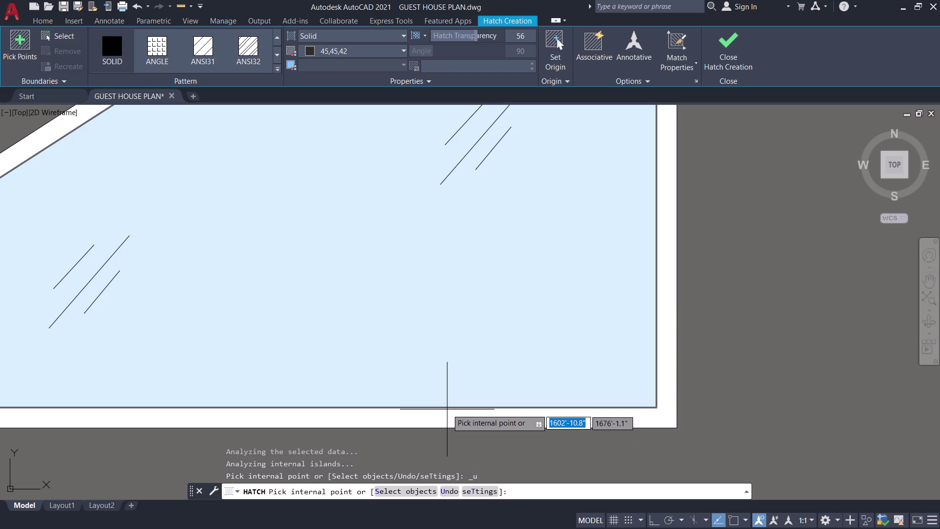
click(446, 424)
scroll(down, 3)
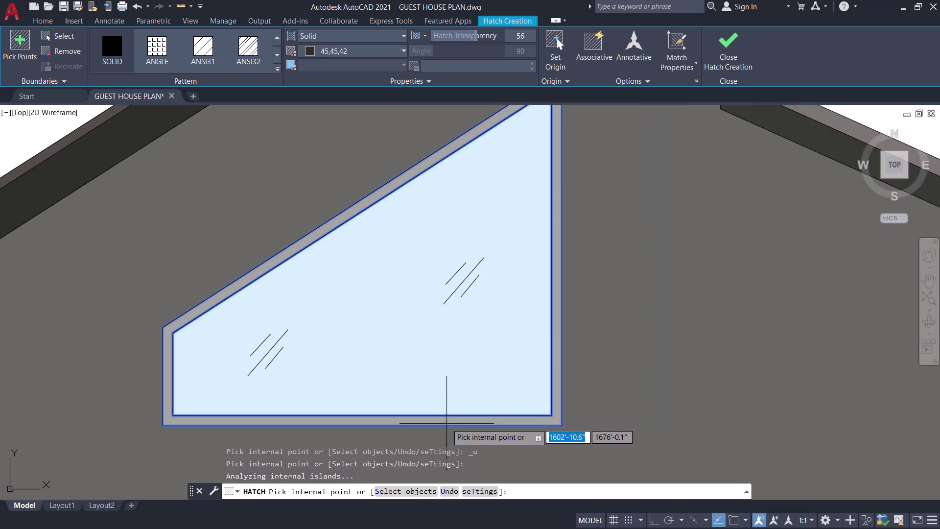
click(736, 45)
Inspect the triangular window's pale blue glass hatch at transparency 47.
scroll(down, 3)
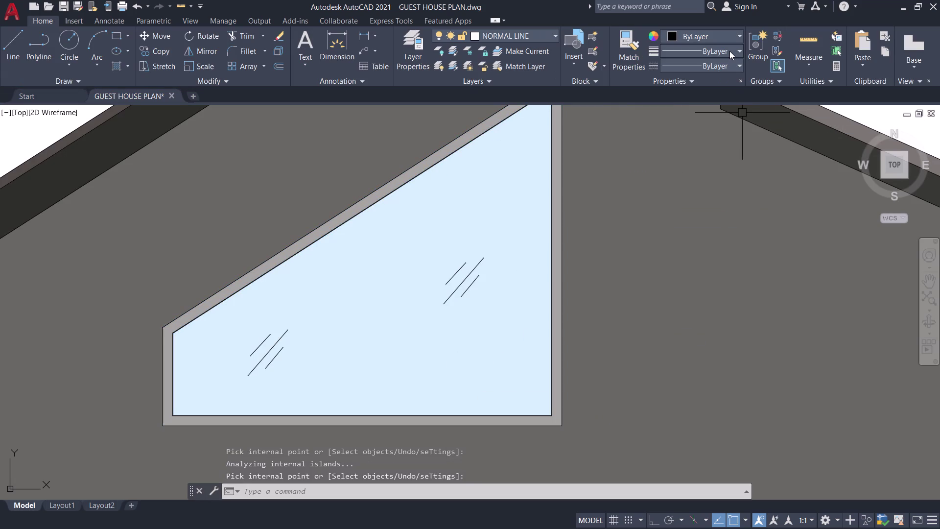
scroll(down, 3)
scroll(down, 3)
scroll(down, 3)
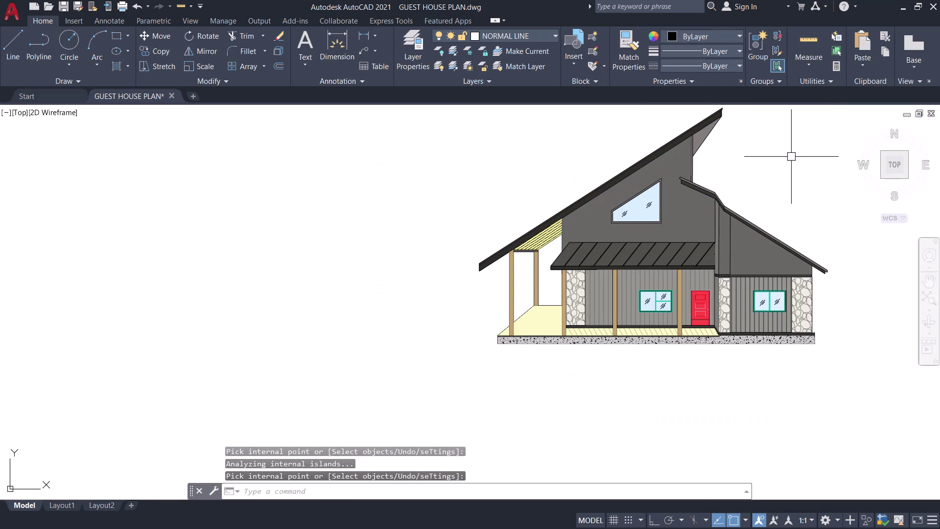
middle_drag(788, 158, 704, 209)
scroll(up, 3)
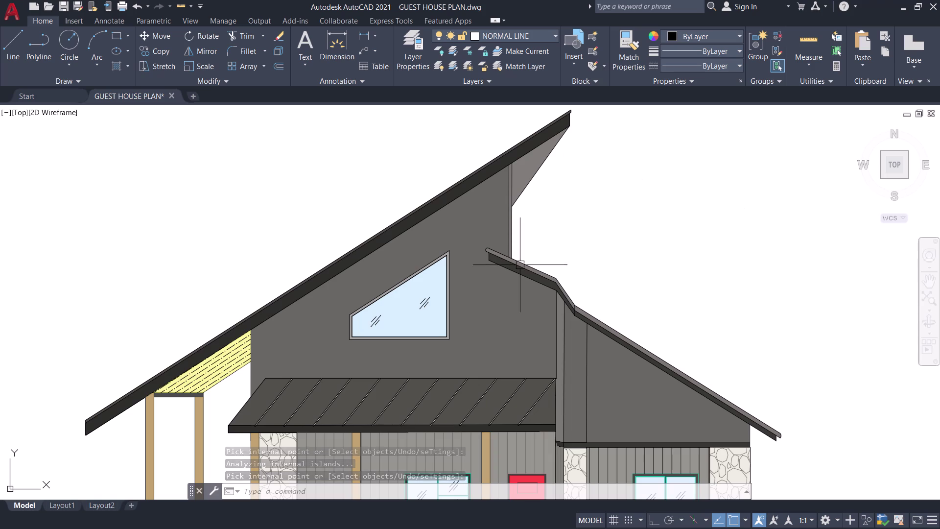
scroll(up, 3)
click(416, 291)
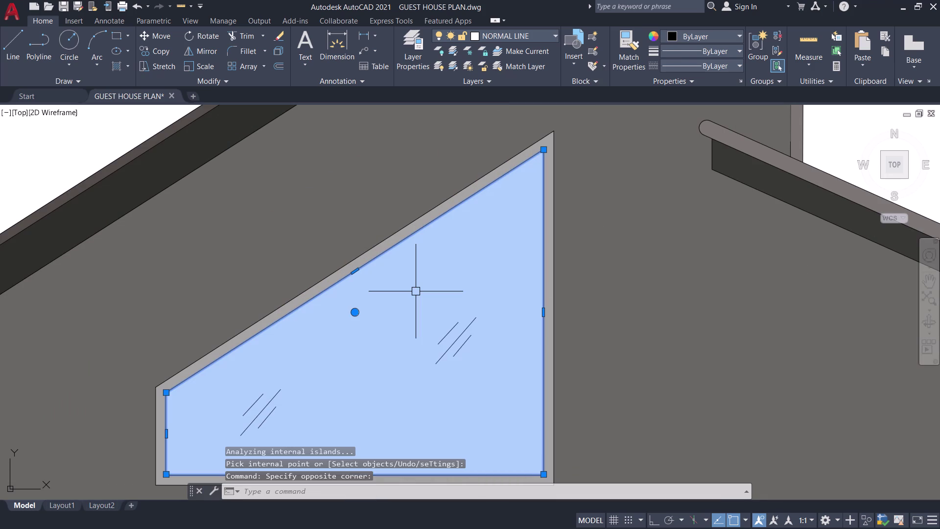
scroll(down, 3)
middle_drag(417, 291, 525, 260)
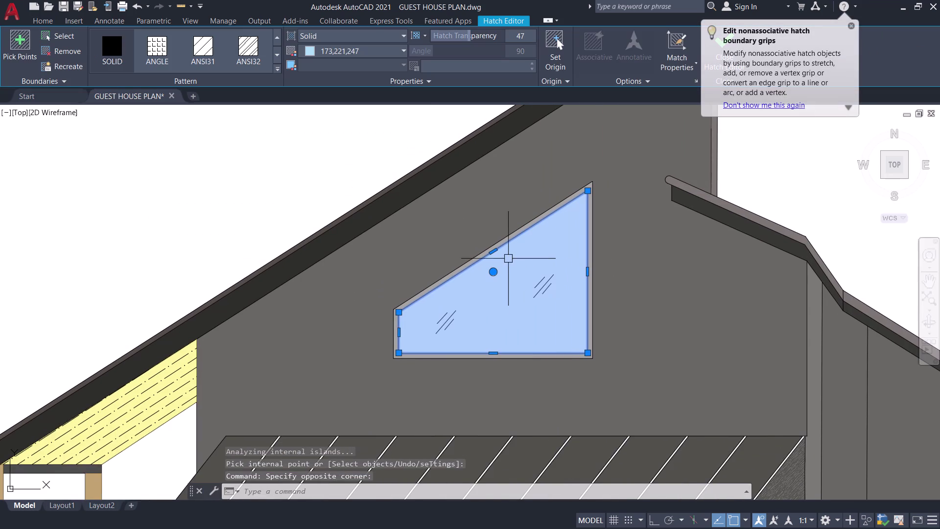
key(Escape)
Save the drawing with the whole elevation in view.
scroll(down, 3)
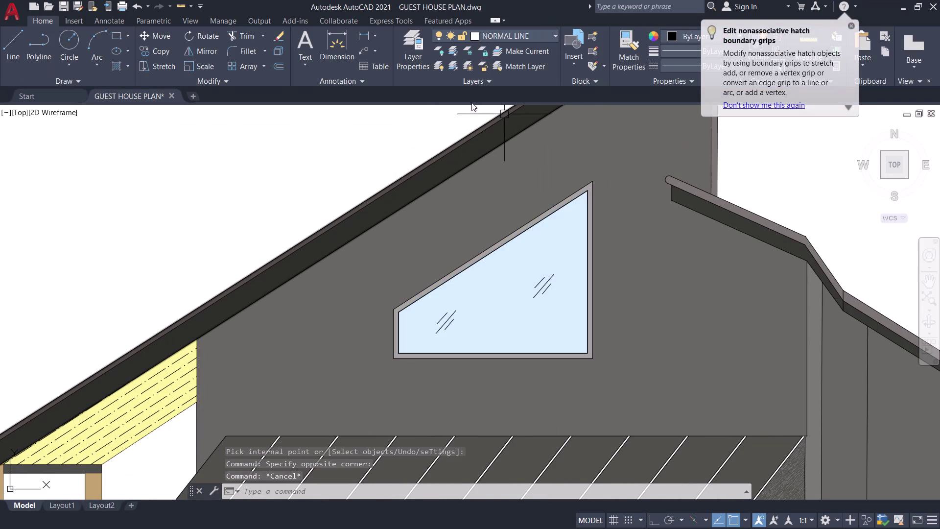
scroll(down, 3)
scroll(down, 3)
middle_drag(376, 141, 447, 207)
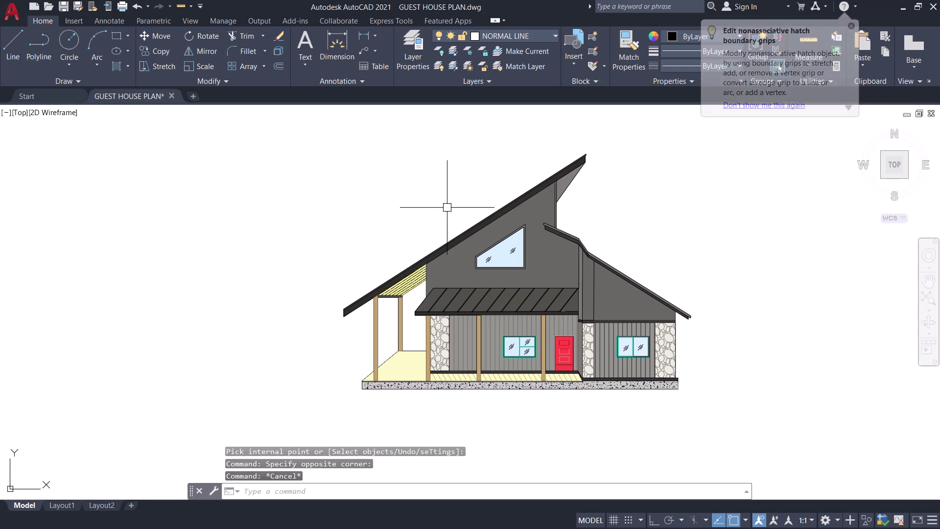
key(ctrl+s)
middle_drag(519, 423, 522, 420)
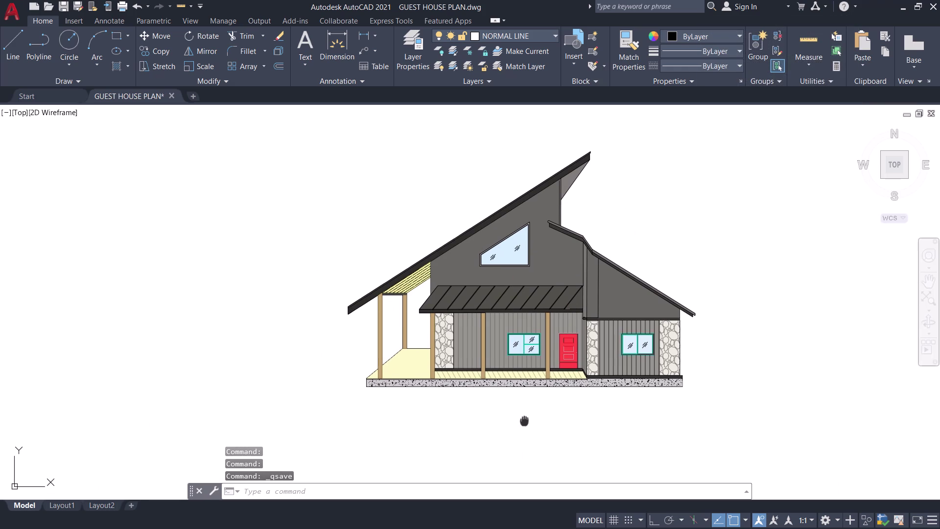
middle_drag(522, 420, 576, 402)
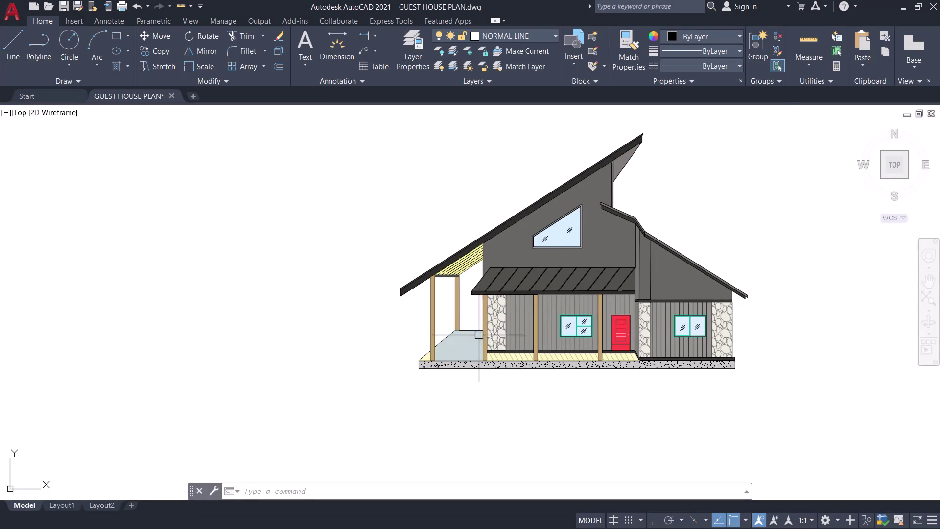
scroll(up, 3)
scroll(down, 3)
middle_drag(467, 320, 441, 273)
scroll(down, 3)
middle_drag(440, 268, 458, 225)
scroll(up, 3)
middle_drag(458, 225, 428, 225)
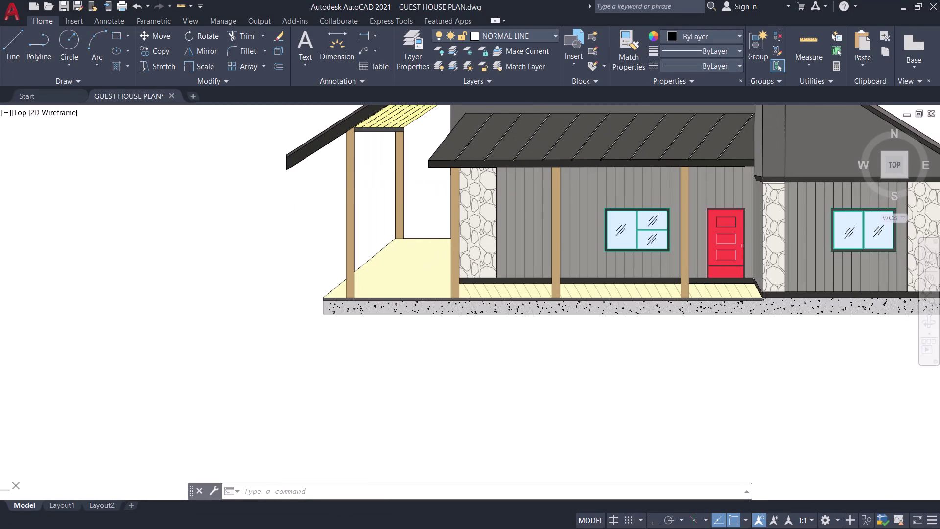
scroll(down, 3)
middle_drag(428, 226, 421, 255)
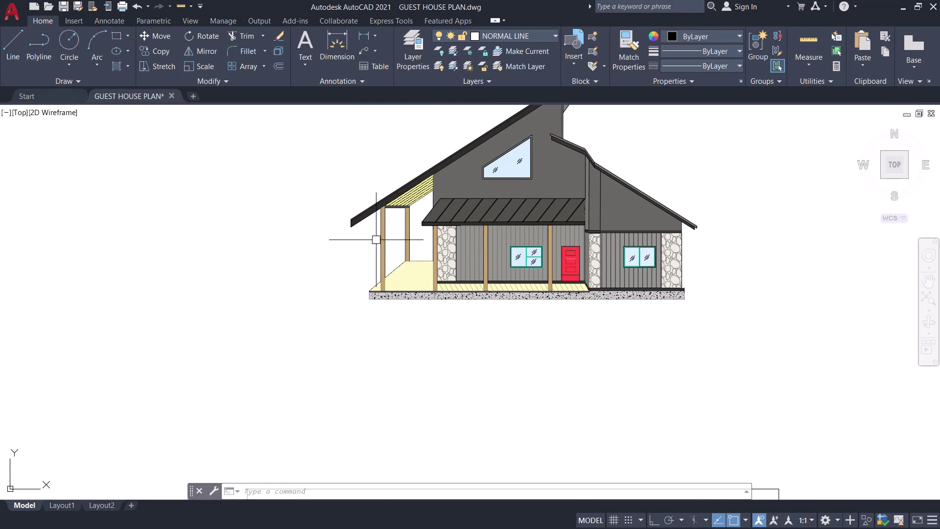